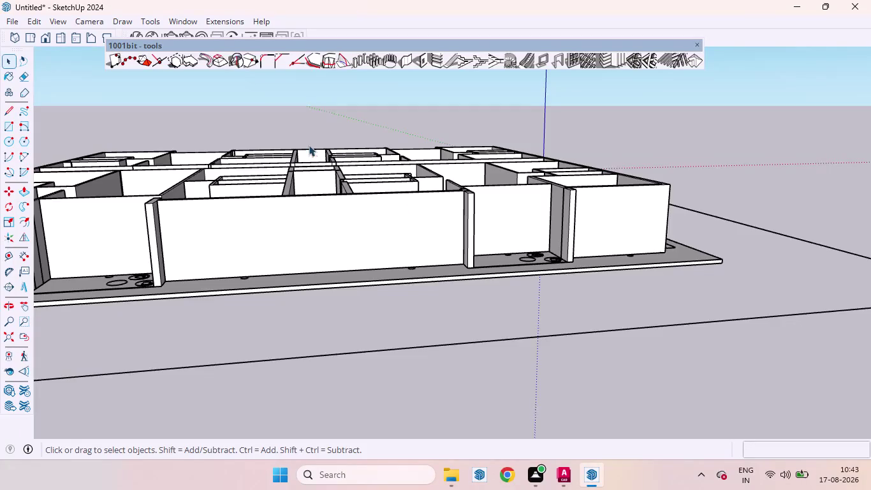
Switch the face style to X-ray and orbit to look down on the floor plan.
scroll(down, 3)
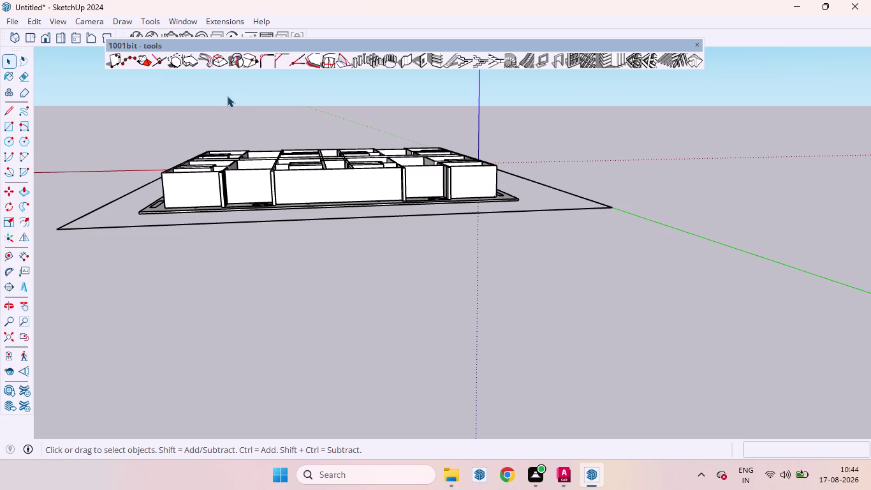
click(60, 20)
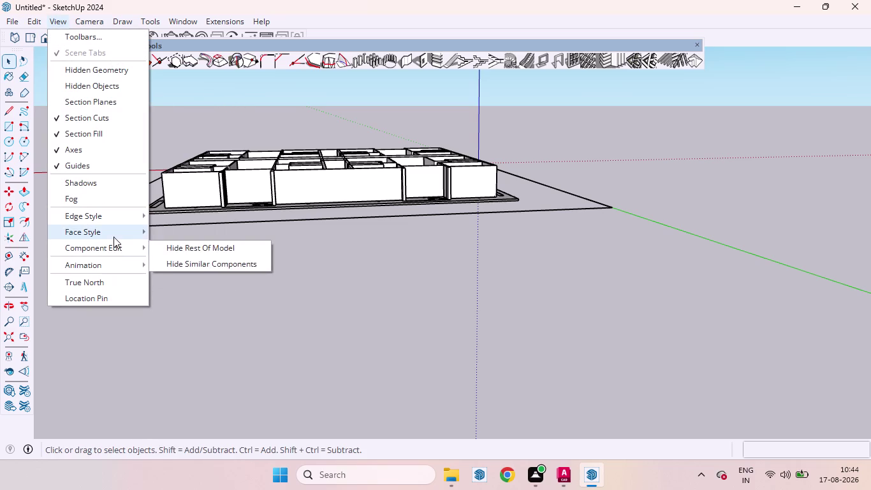
click(197, 235)
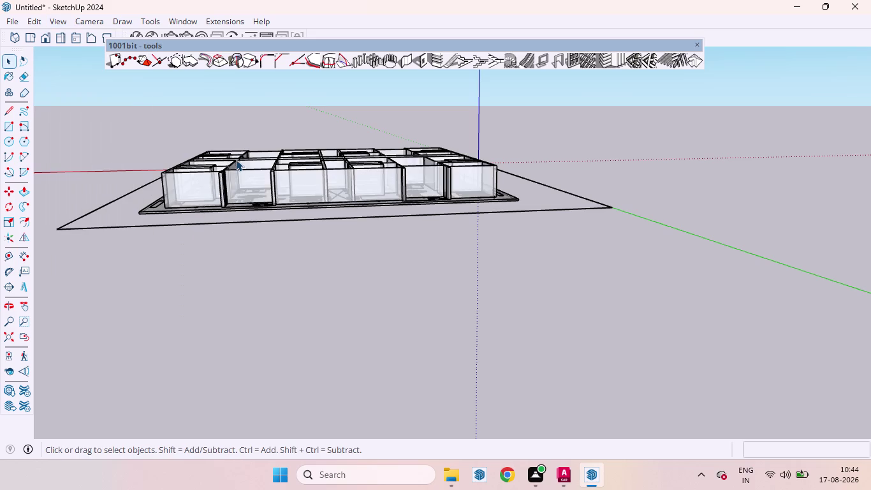
scroll(down, 3)
middle_drag(237, 163, 242, 335)
scroll(up, 3)
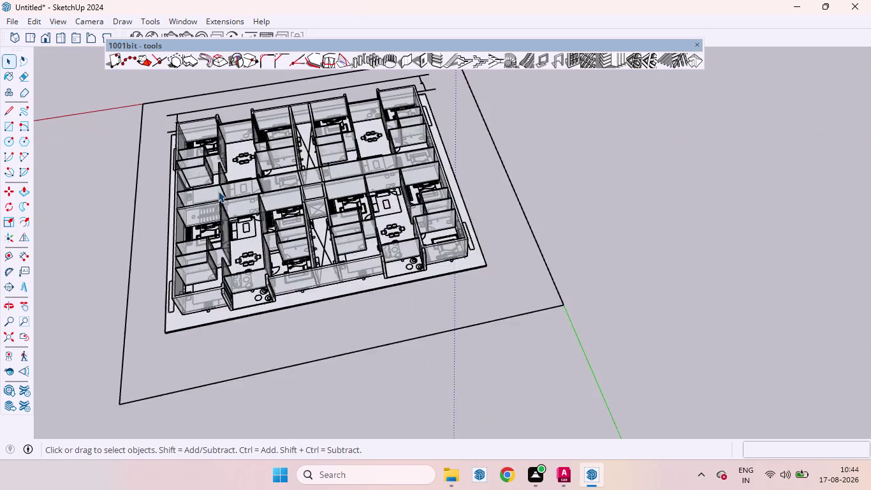
scroll(up, 3)
key(d)
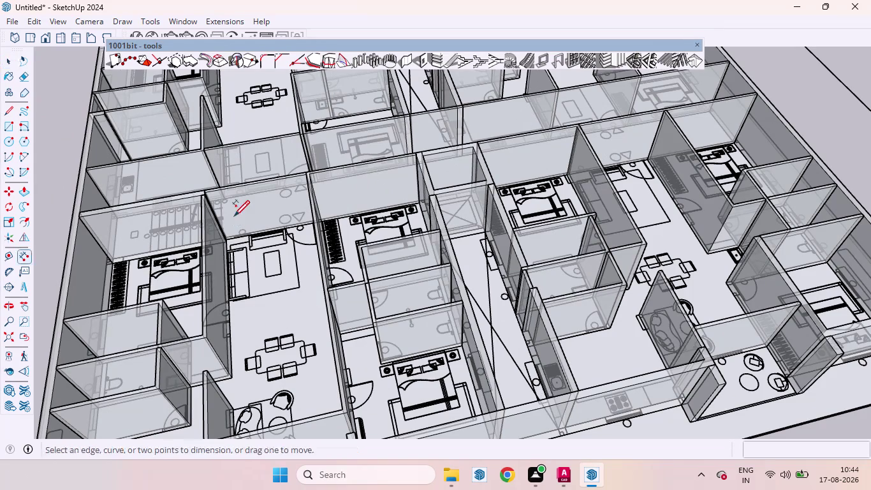
scroll(up, 3)
scroll(up, 3)
scroll(up, 3)
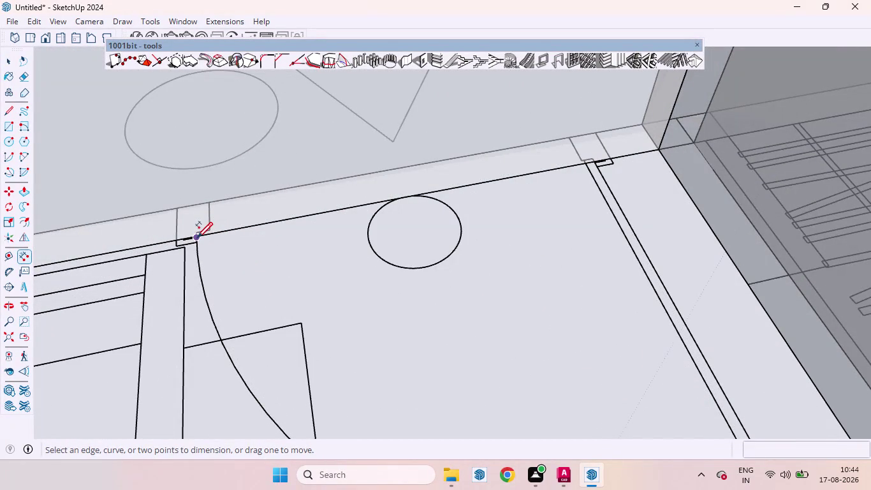
click(197, 236)
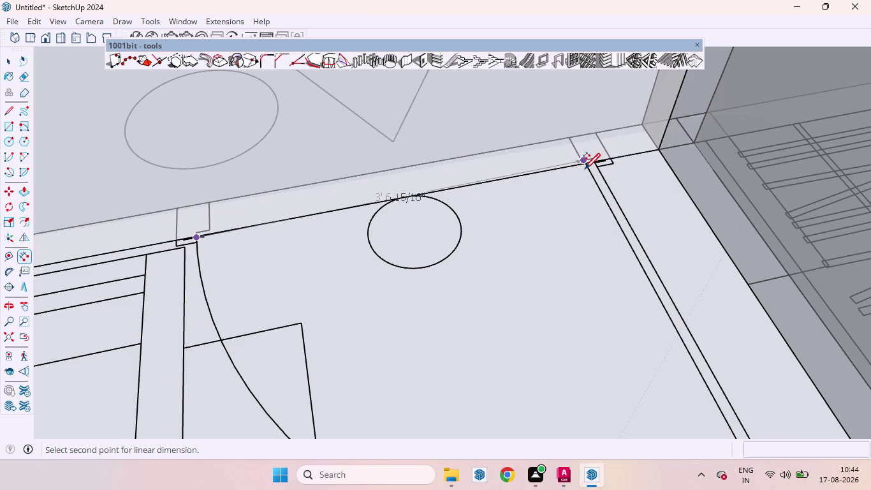
scroll(up, 3)
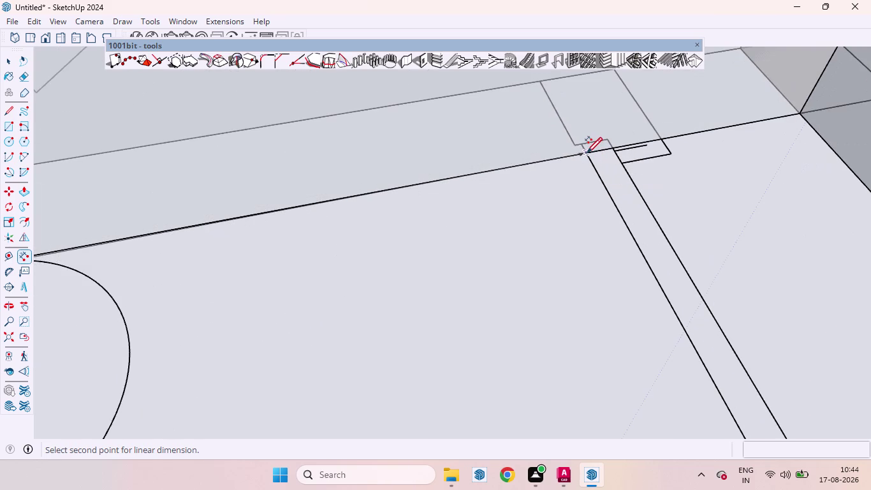
scroll(down, 3)
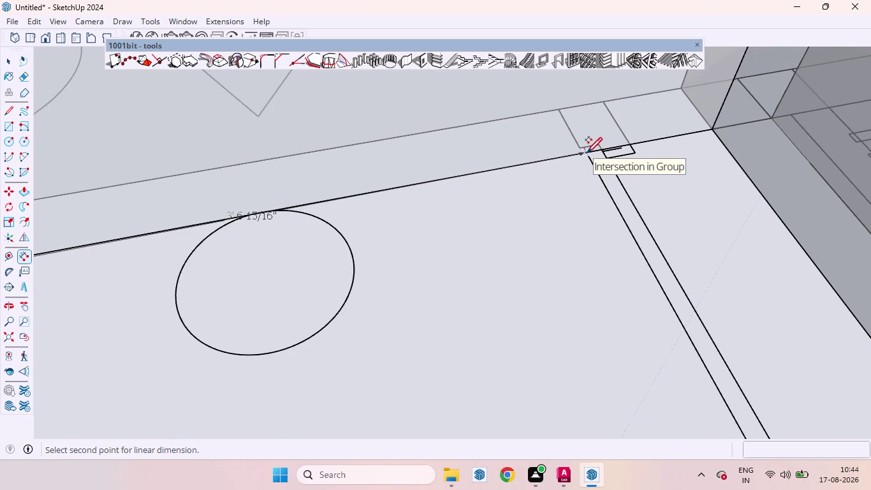
click(586, 152)
scroll(down, 3)
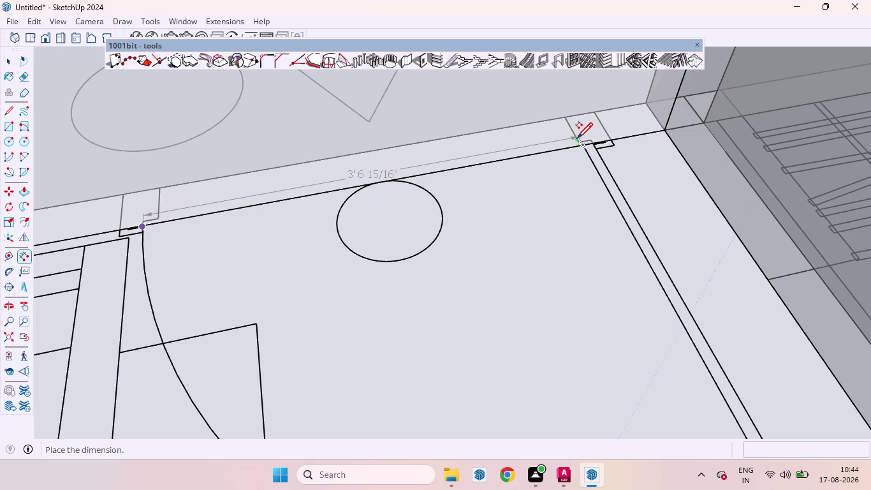
key(space)
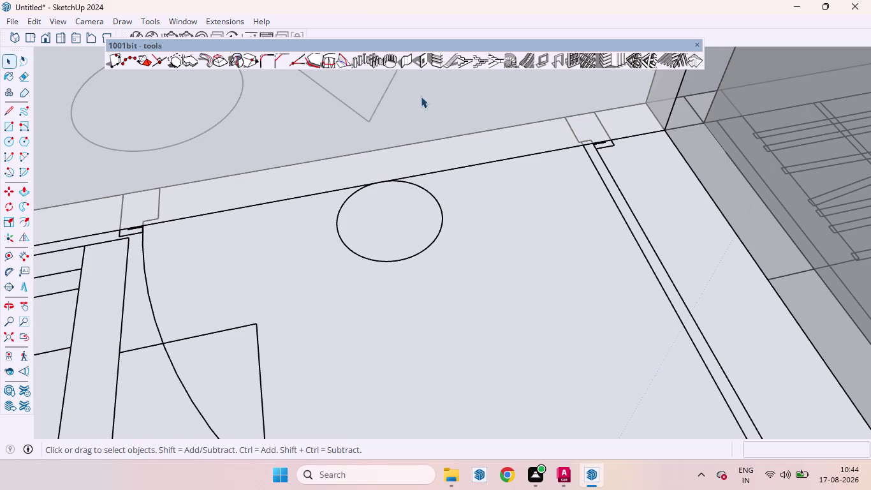
click(421, 64)
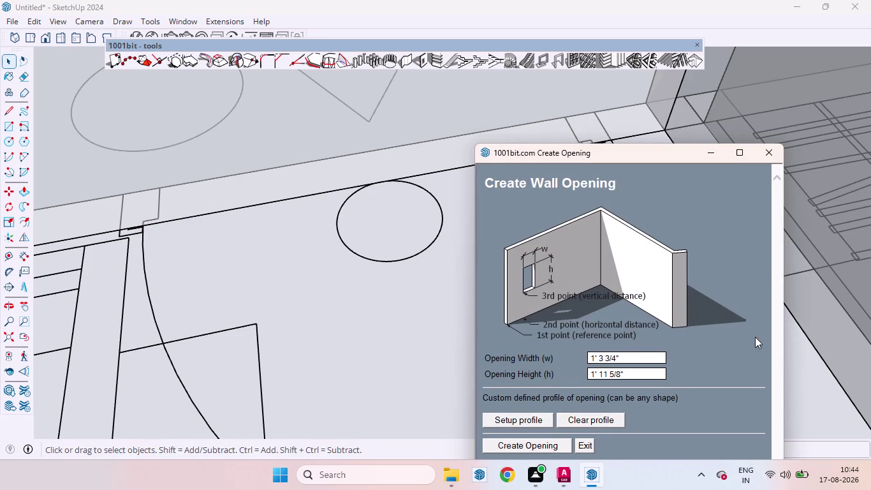
Set the 1001bit opening to 3'6" wide and 7' high and start placing it.
click(637, 361)
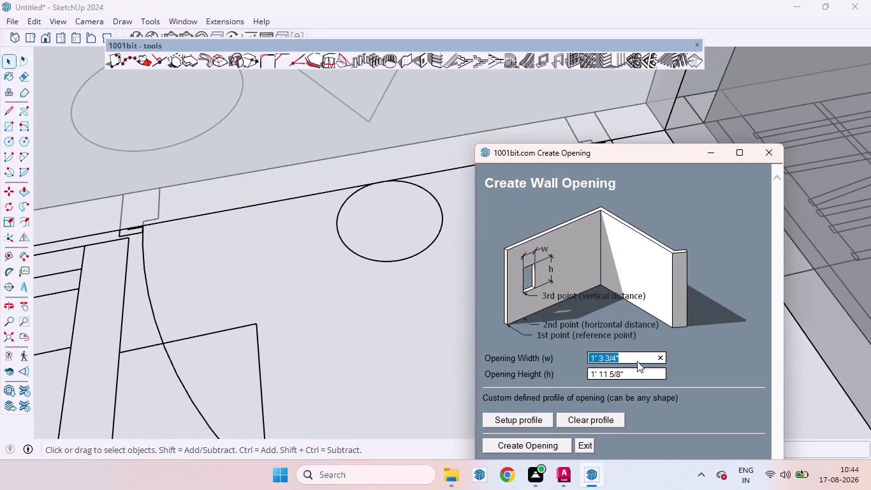
key(BackSpace)
text(3')
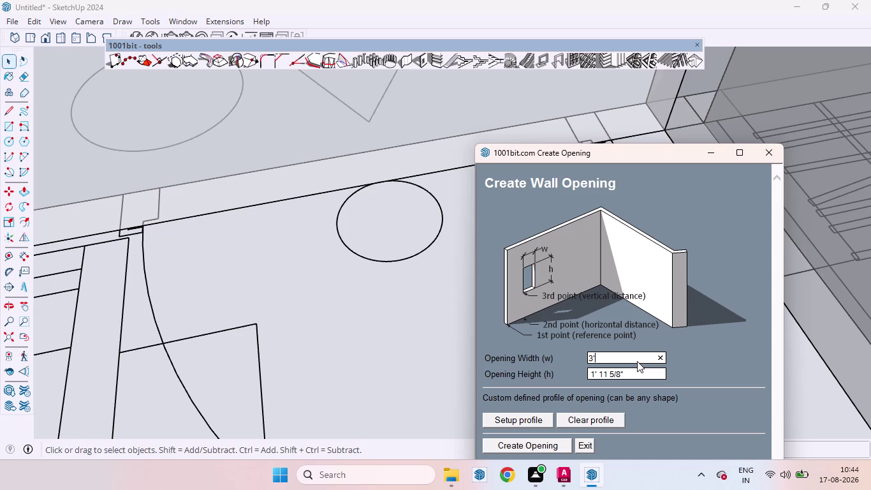
key(6)
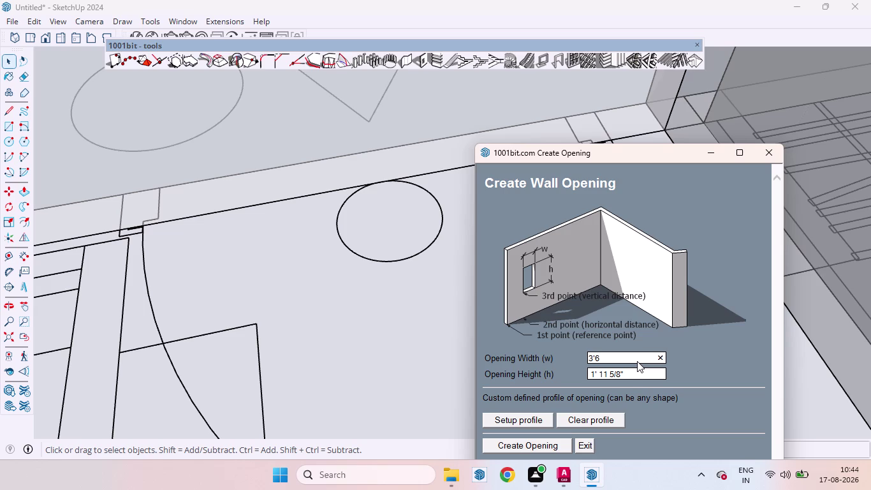
click(632, 375)
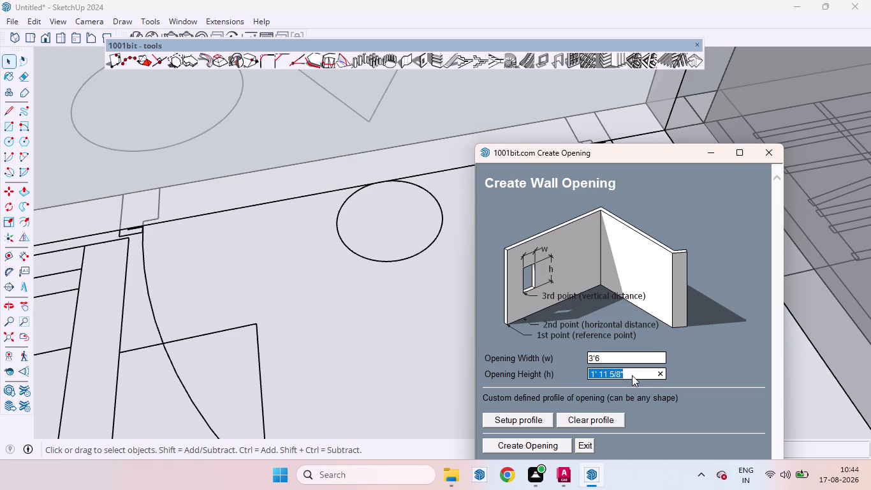
key(BackSpace)
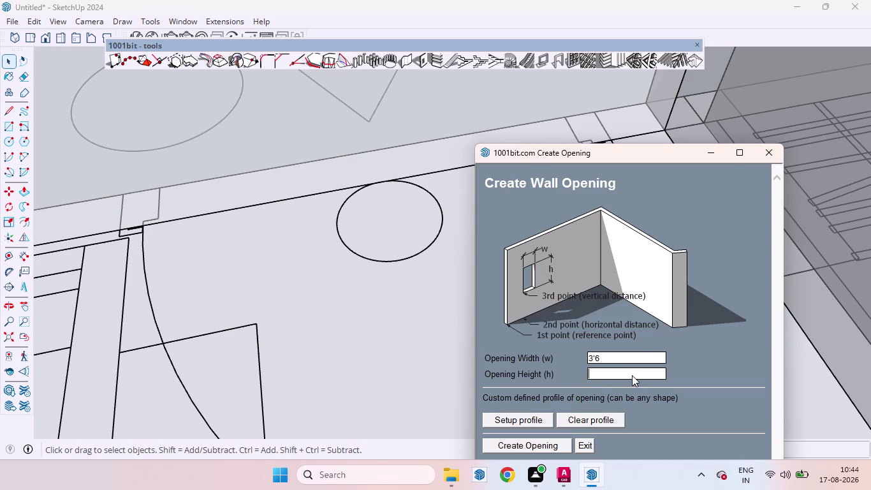
text(7')
click(524, 449)
scroll(down, 3)
scroll(up, 3)
scroll(down, 3)
scroll(down, 3)
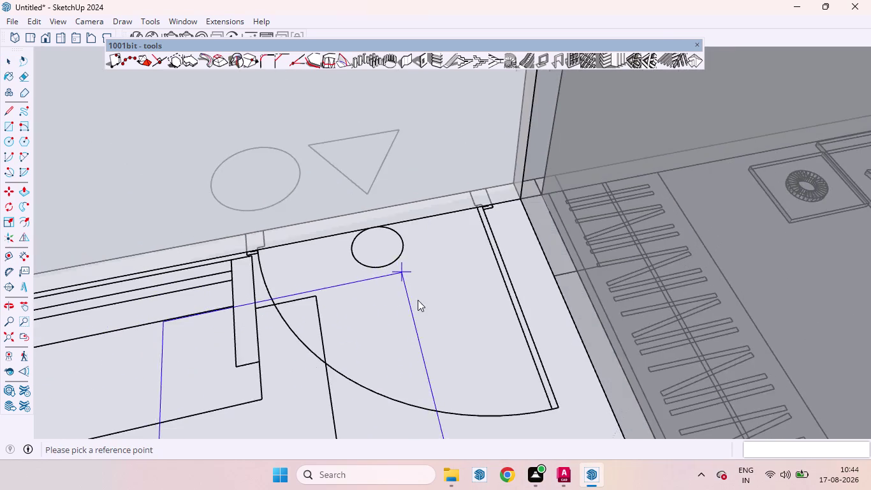
Zoom to the door gap and pick its corner as the opening reference point.
scroll(down, 3)
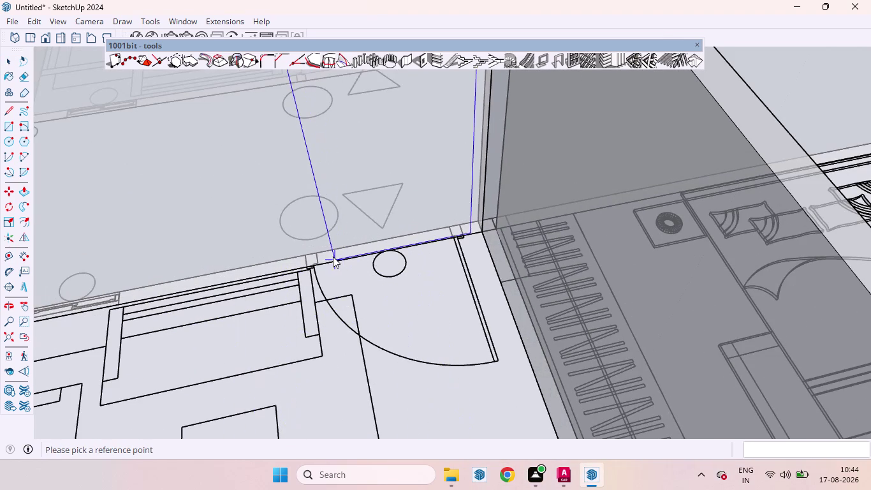
scroll(up, 3)
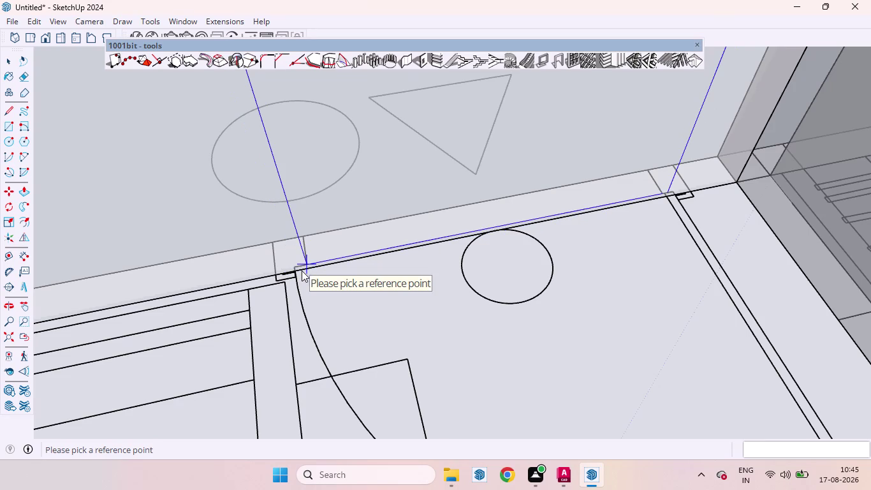
scroll(up, 3)
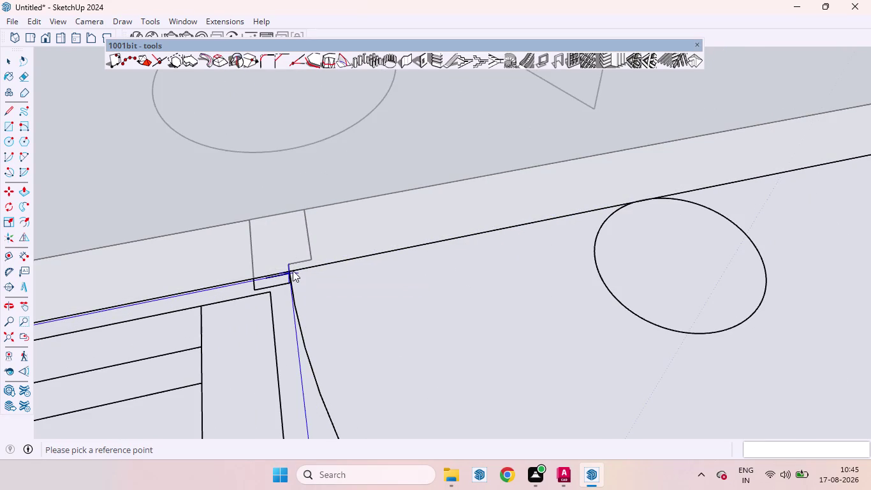
scroll(down, 3)
scroll(down, 3)
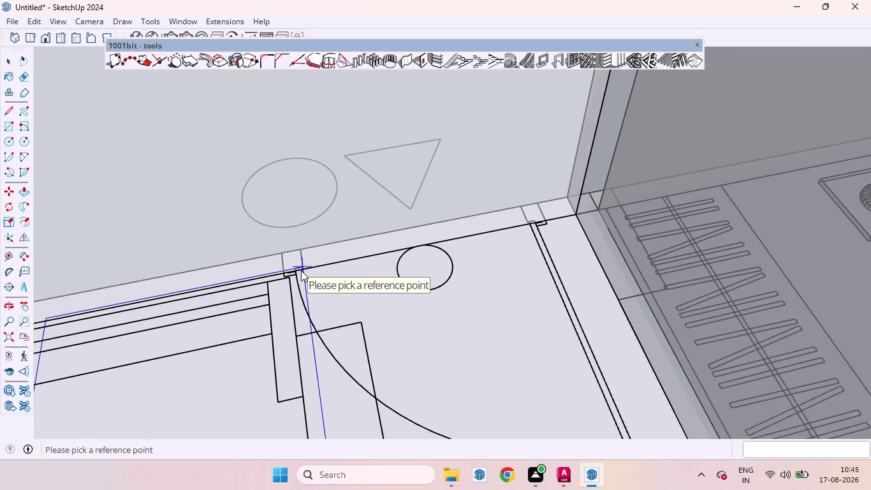
scroll(up, 3)
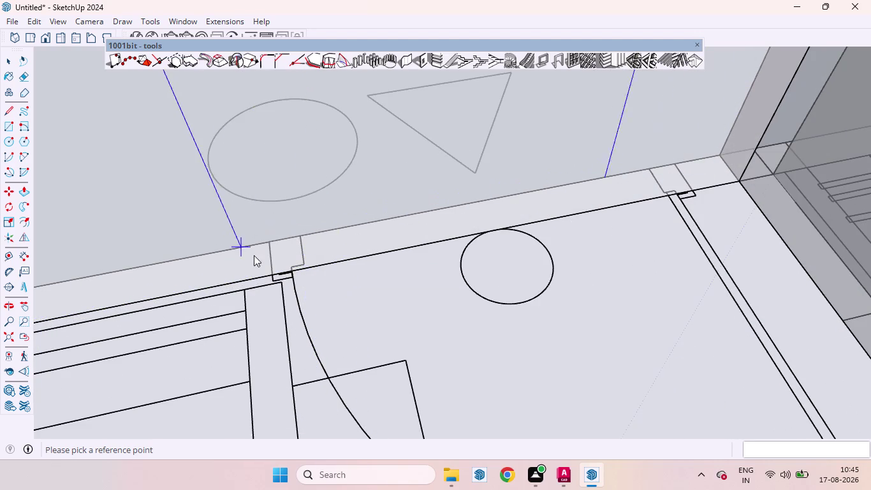
double_click(294, 269)
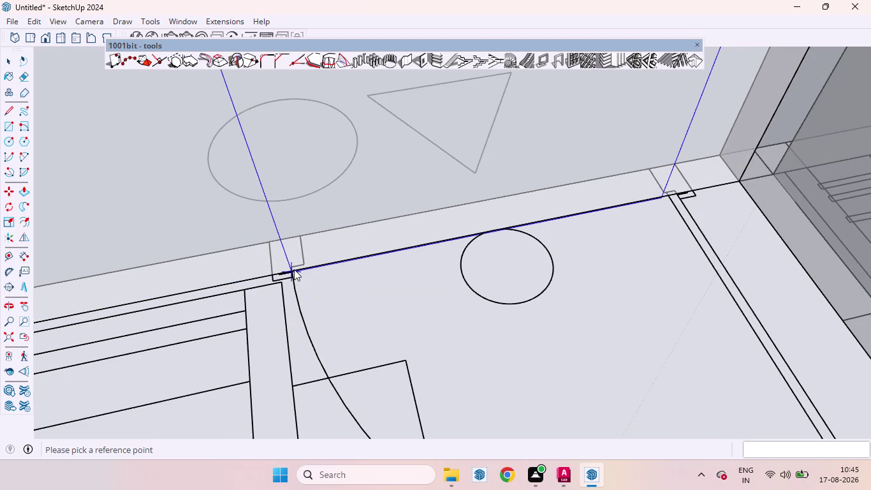
Orbit toward the door gap and re-pick its corner to place the 3'6" opening.
scroll(down, 3)
scroll(down, 3)
scroll(down, 3)
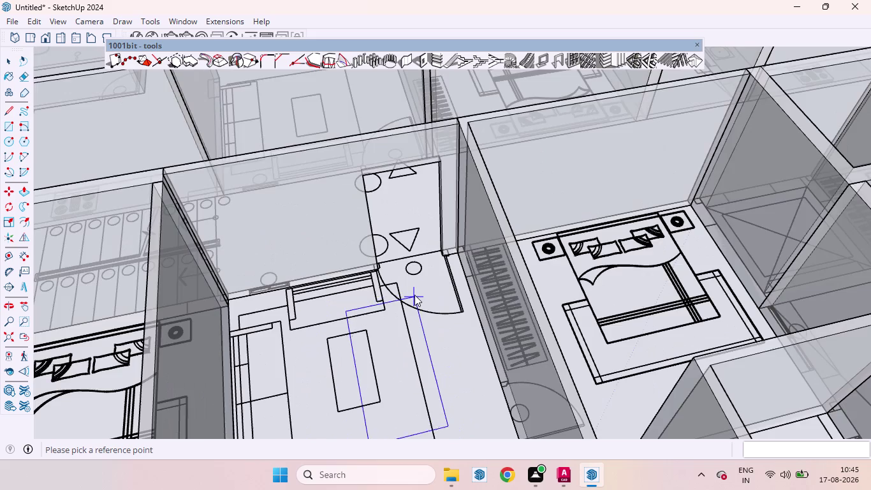
scroll(down, 3)
scroll(up, 3)
scroll(down, 3)
scroll(up, 3)
scroll(up, 3)
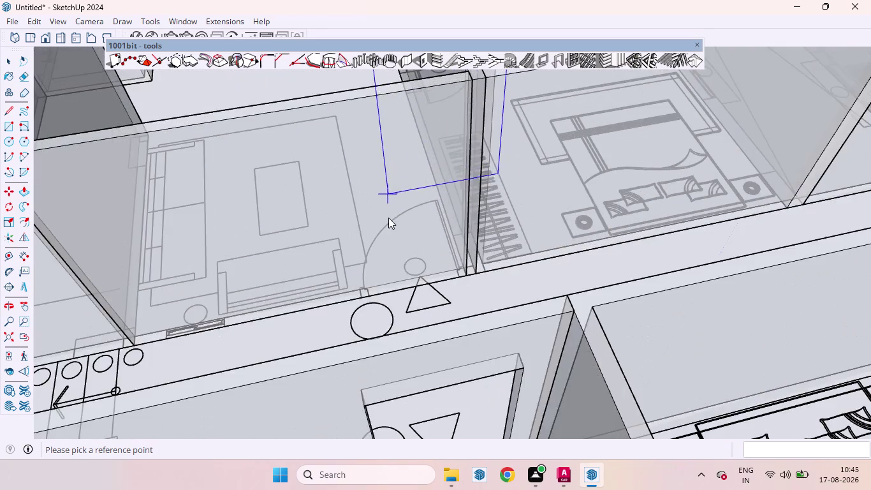
scroll(up, 3)
scroll(up, 3)
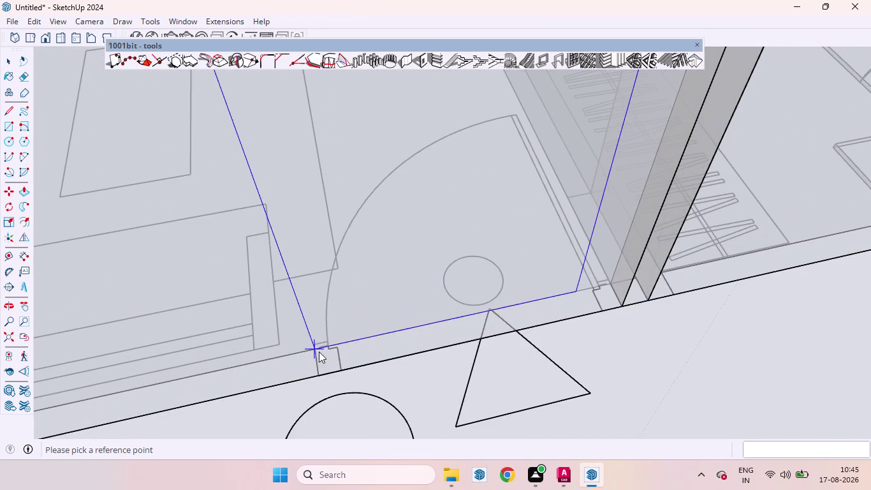
scroll(down, 3)
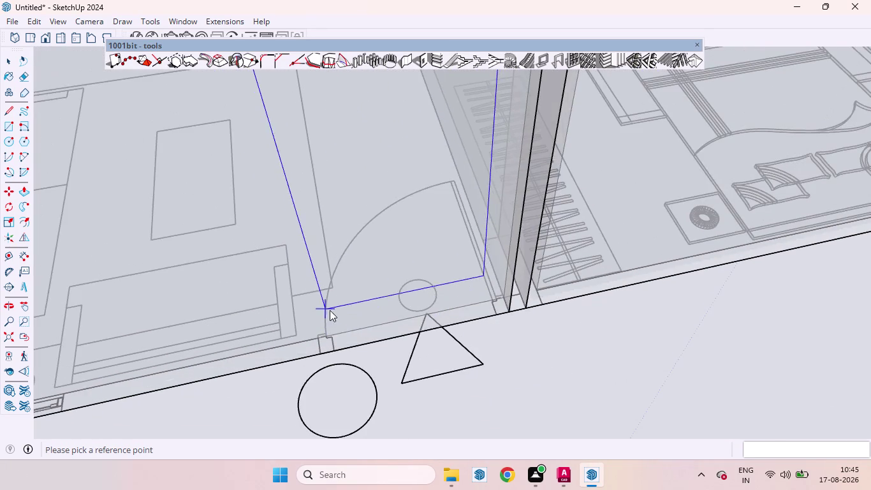
middle_drag(335, 329, 349, 410)
scroll(up, 3)
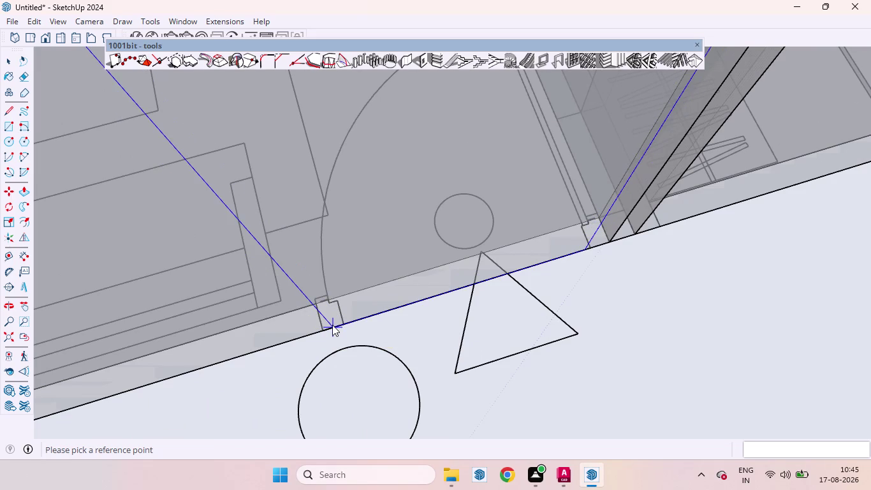
double_click(333, 325)
scroll(down, 3)
scroll(down, 3)
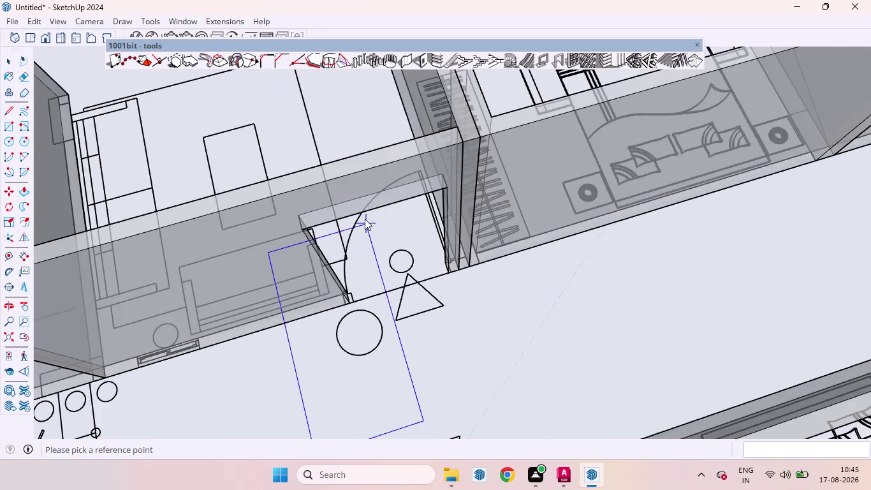
Zoom in on the doorway wall and mark its corner as the opening start.
scroll(down, 3)
scroll(down, 3)
scroll(down, 3)
scroll(down, 3)
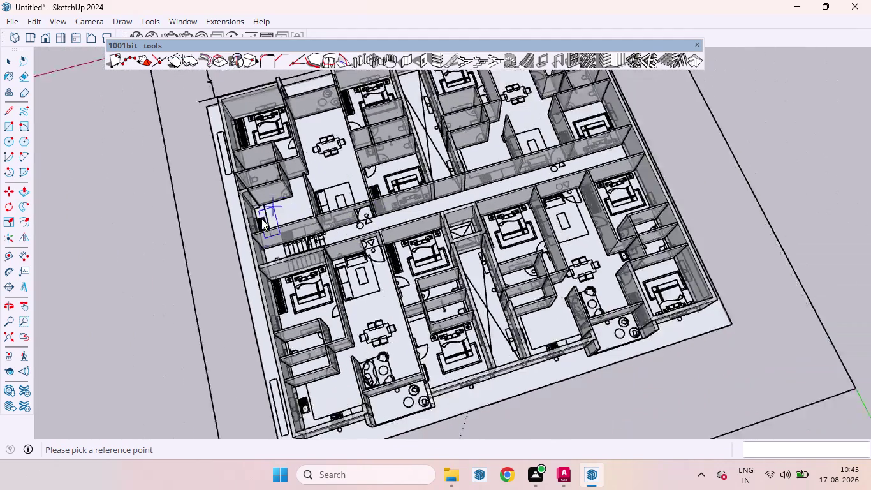
scroll(up, 3)
scroll(up, 3)
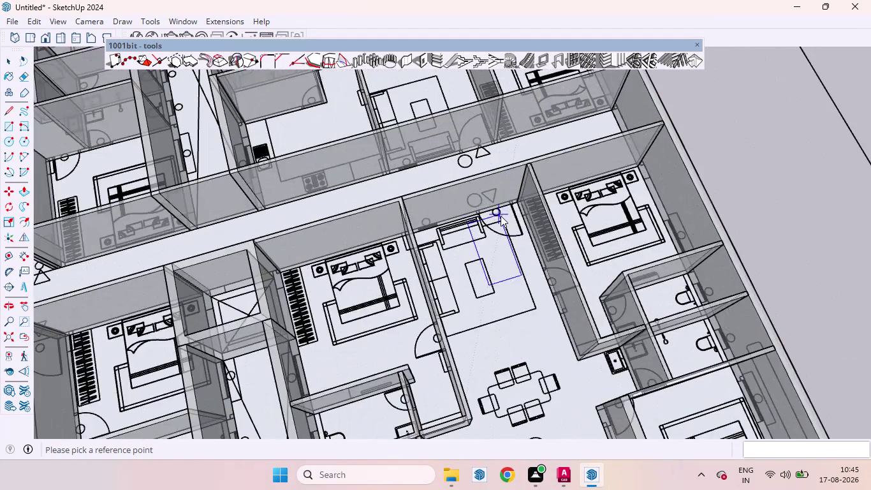
scroll(up, 3)
scroll(down, 3)
scroll(up, 3)
middle_drag(503, 220, 446, 116)
scroll(up, 3)
scroll(down, 3)
scroll(up, 3)
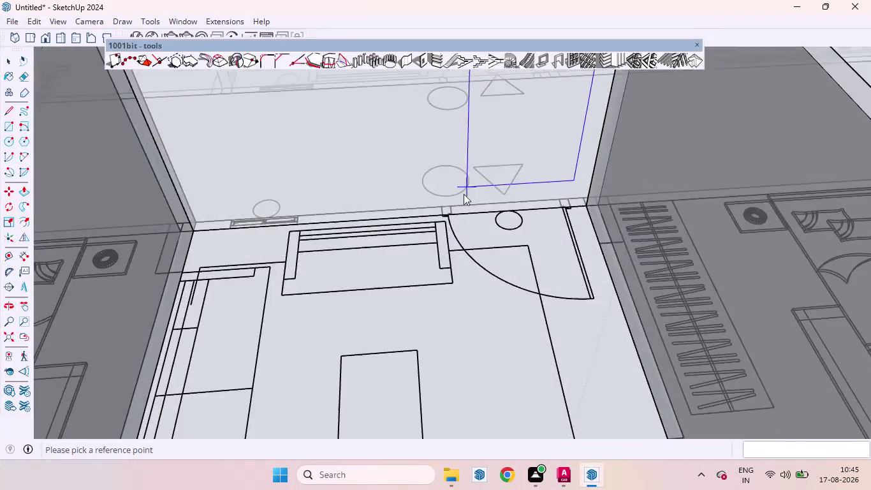
scroll(up, 3)
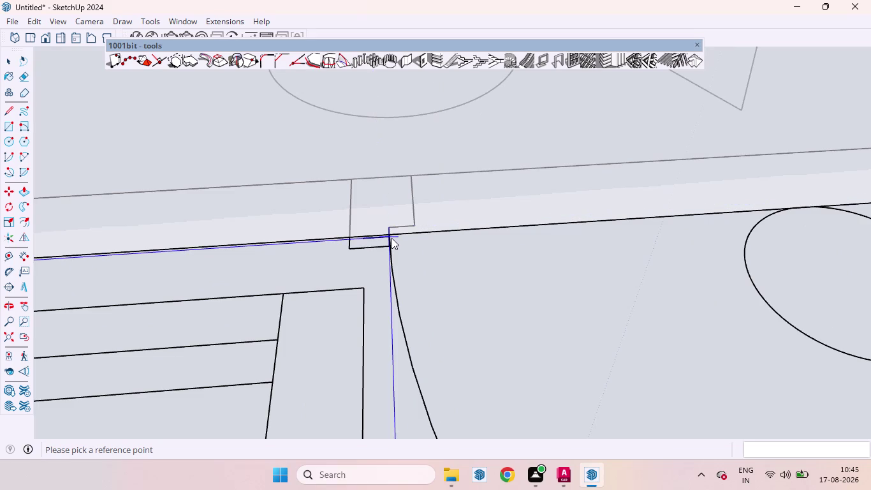
scroll(up, 3)
scroll(down, 3)
scroll(up, 3)
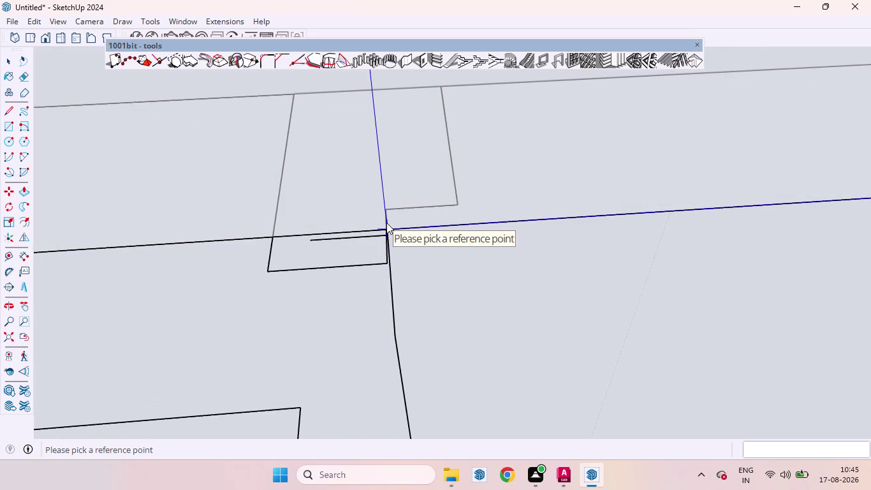
double_click(386, 222)
Orbit to a lower view of the doorway and mark the wall corner instead.
scroll(down, 3)
scroll(down, 3)
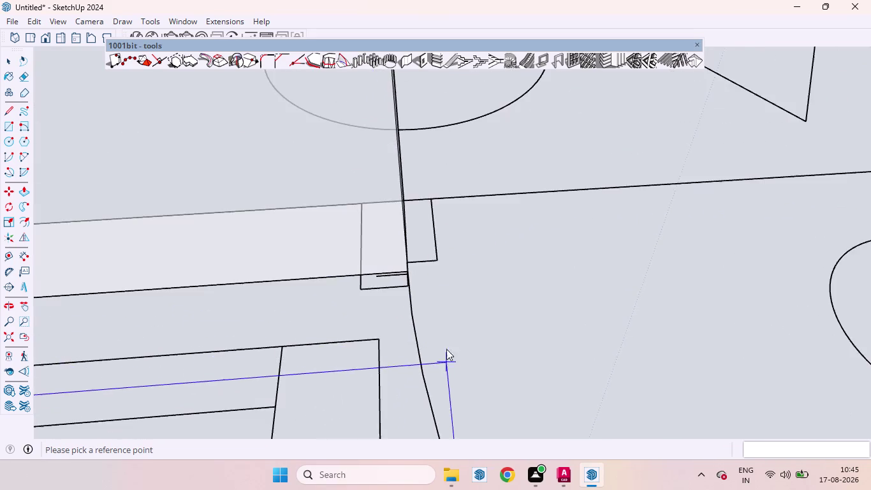
scroll(down, 3)
scroll(down, 3)
middle_drag(534, 322, 440, 243)
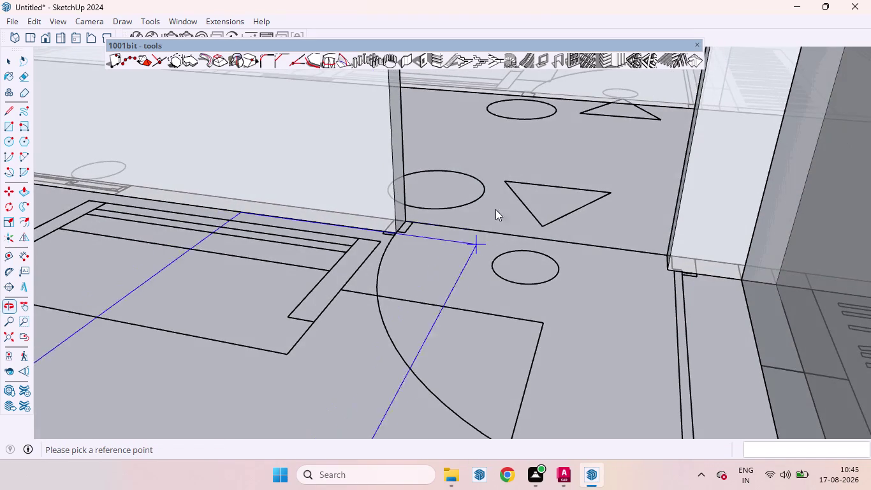
scroll(down, 3)
middle_drag(576, 232, 595, 228)
scroll(up, 3)
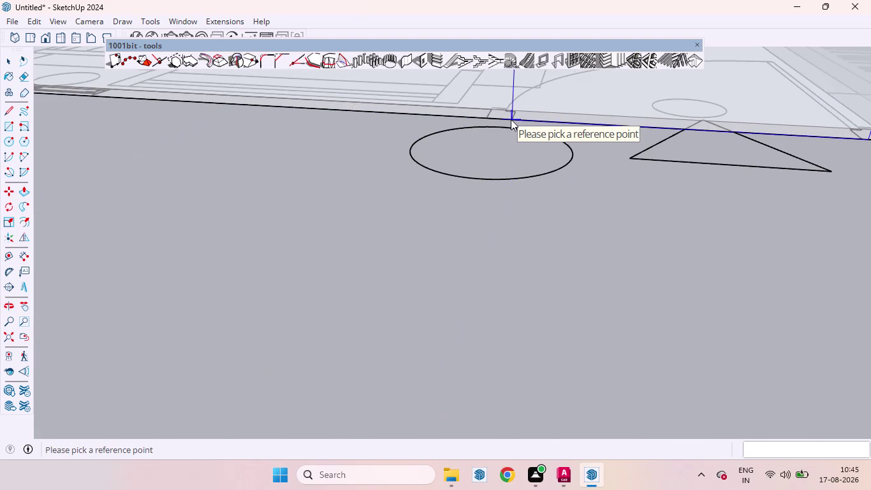
scroll(up, 3)
double_click(511, 119)
Cancel the opening placement and zoom back out to the whole model.
scroll(down, 3)
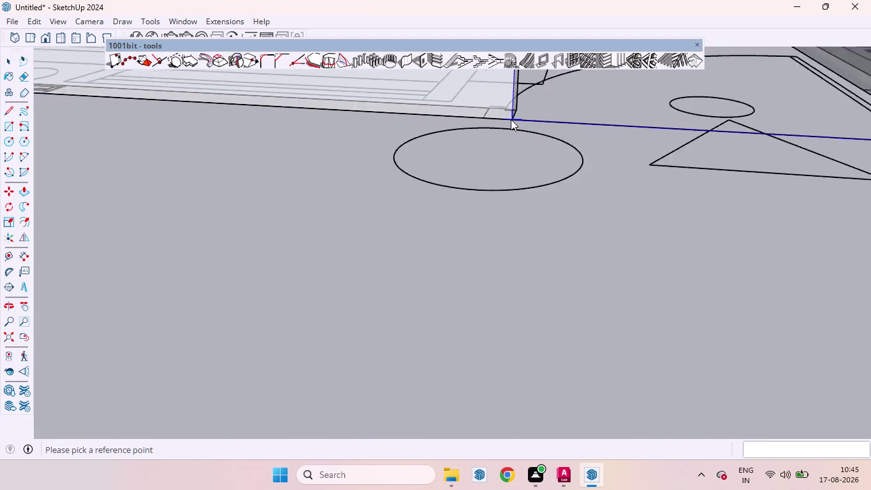
scroll(down, 3)
scroll(down, 3)
scroll(down, 3)
scroll(up, 3)
scroll(down, 3)
scroll(up, 3)
scroll(down, 3)
scroll(down, 3)
scroll(up, 3)
scroll(down, 3)
scroll(down, 3)
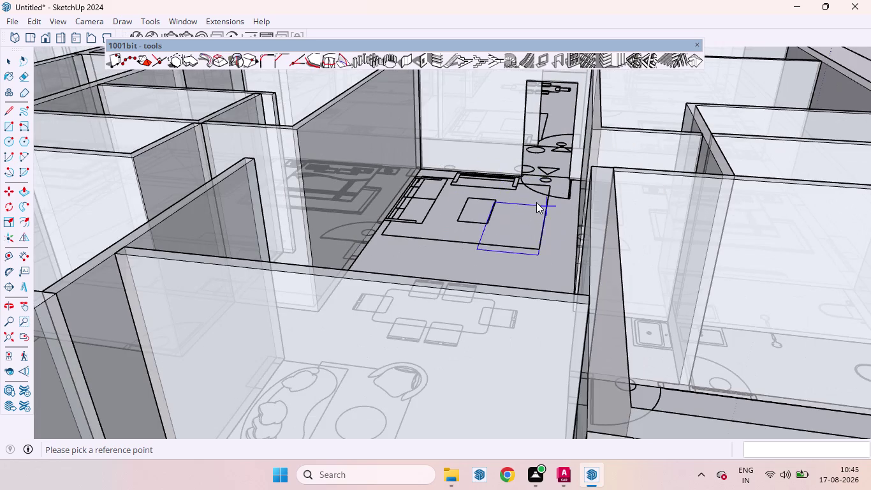
key(space)
scroll(down, 3)
scroll(down, 3)
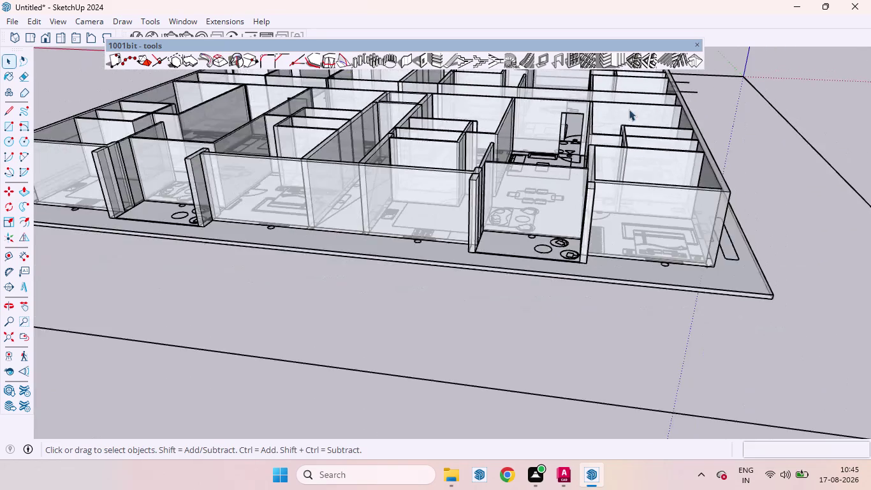
Orbit and zoom to the living-room doorway next to the sofa.
scroll(down, 3)
scroll(up, 3)
scroll(down, 3)
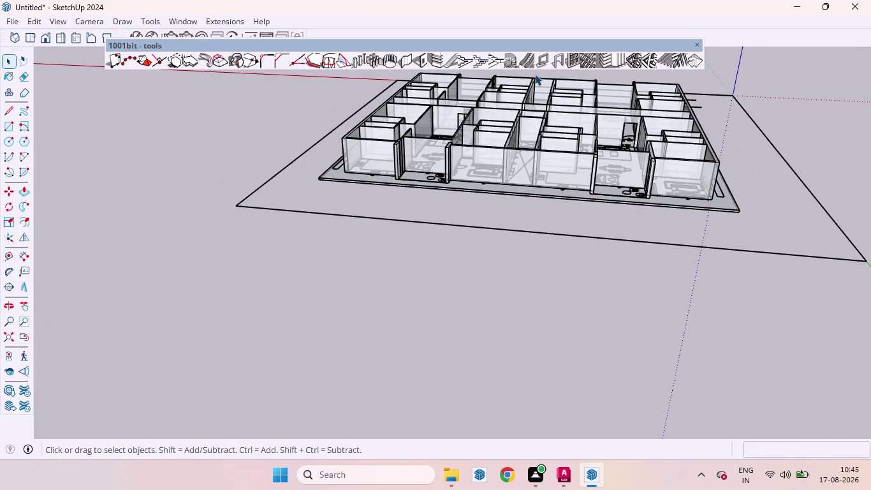
scroll(up, 3)
scroll(down, 3)
middle_drag(549, 130, 716, 218)
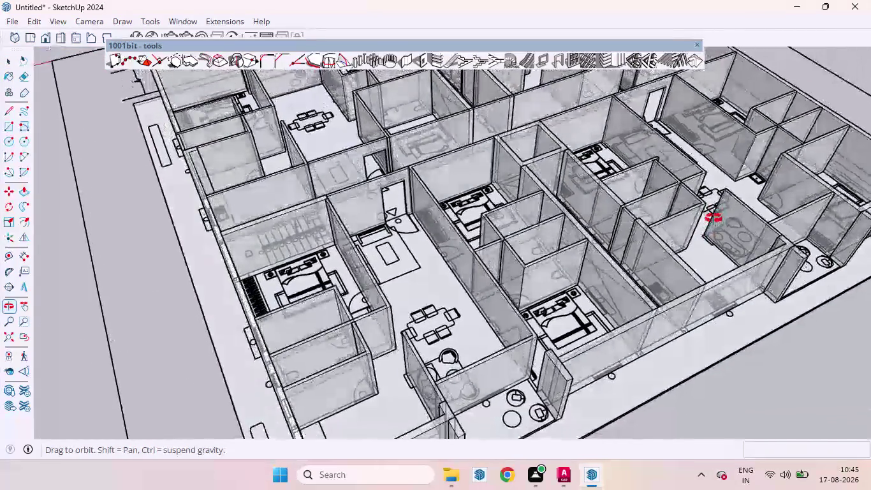
middle_drag(715, 219, 476, 284)
scroll(up, 3)
scroll(up, 3)
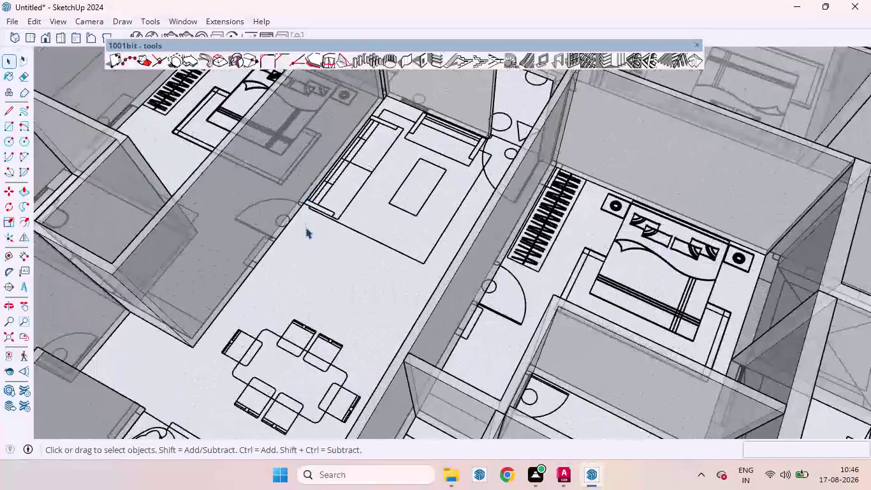
scroll(up, 3)
Measure the doorway width without keeping a dimension, then reopen the 1001bit opening settings.
key(d)
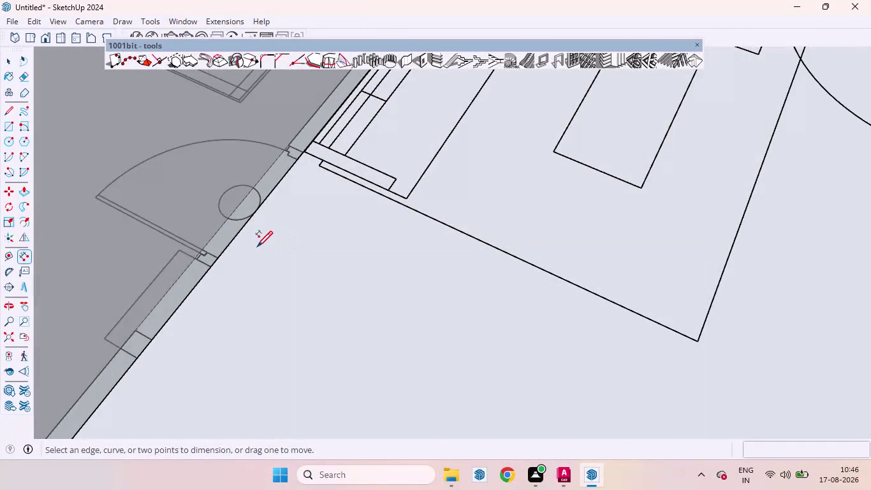
click(215, 260)
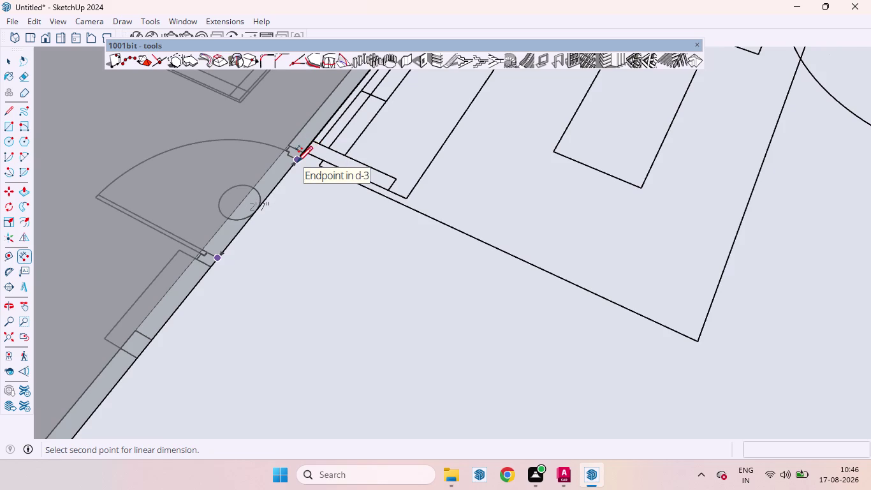
key(space)
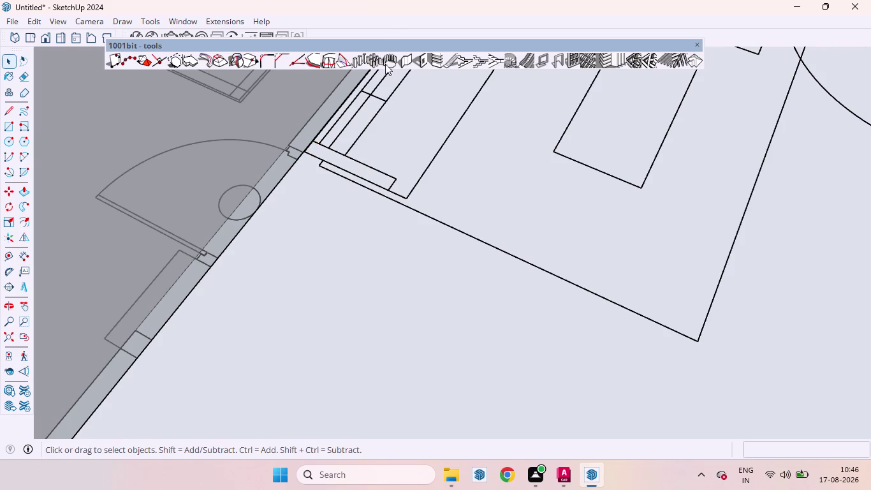
click(420, 58)
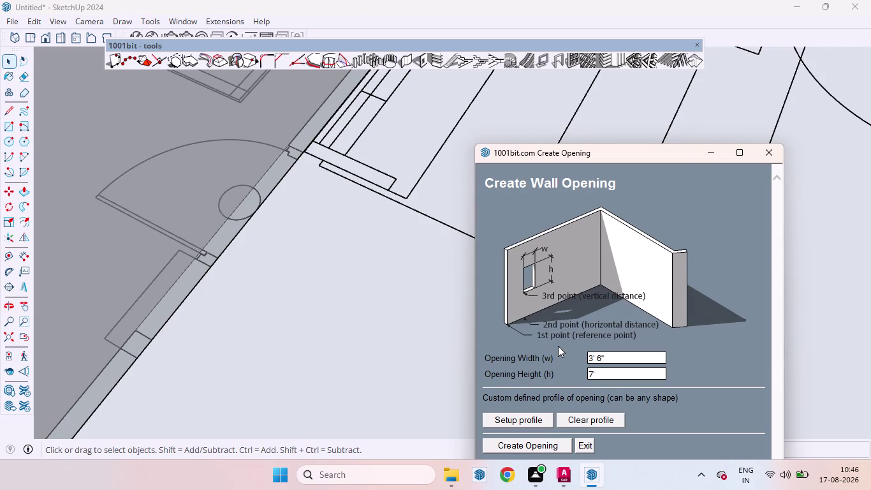
Change the opening width to 2'8", keep the 7' height, and start placing it.
click(605, 357)
key(BackSpace)
text(2')
key(8)
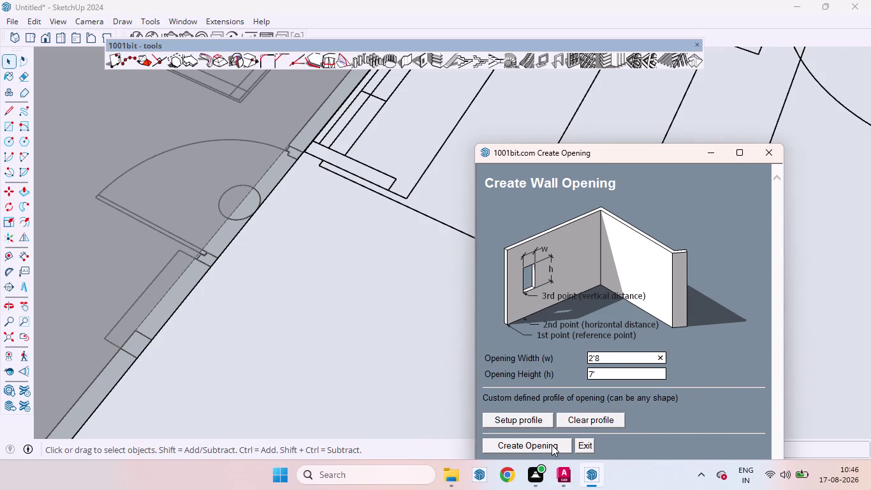
click(548, 445)
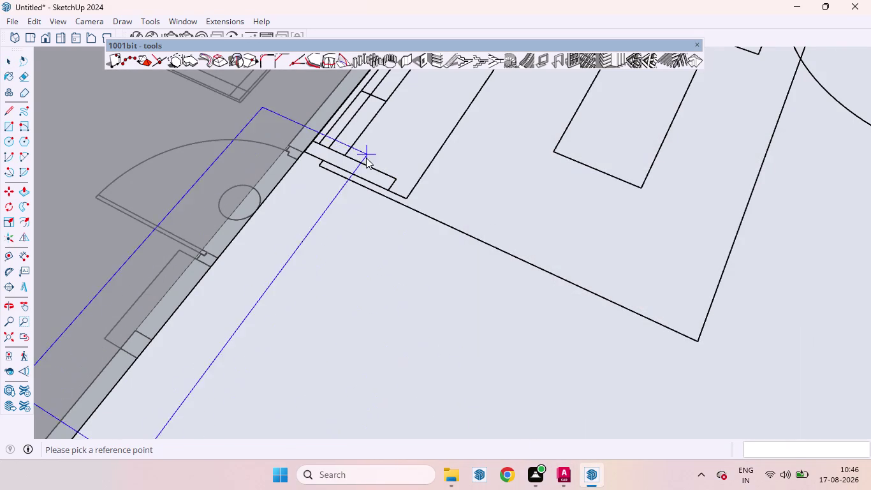
Orbit out over the apartment layout and cut the 2'8" opening at the first doorway.
middle_drag(366, 160, 134, 196)
scroll(down, 3)
scroll(down, 3)
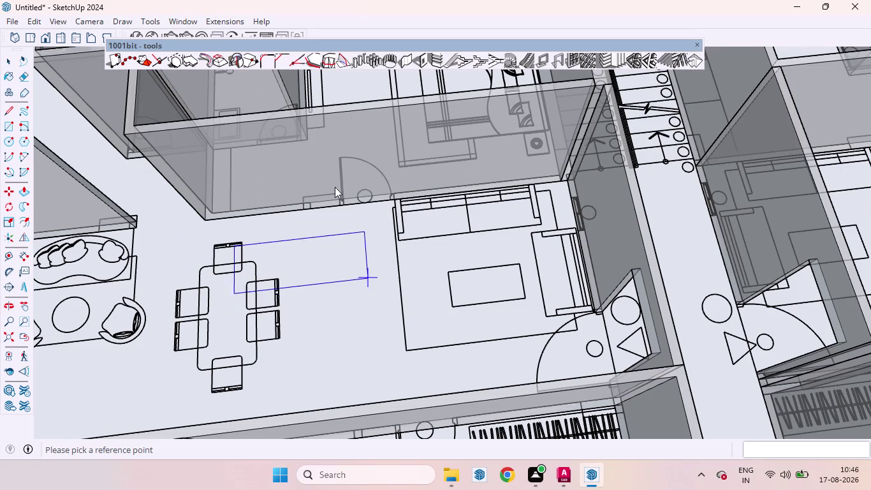
scroll(up, 3)
scroll(up, 3)
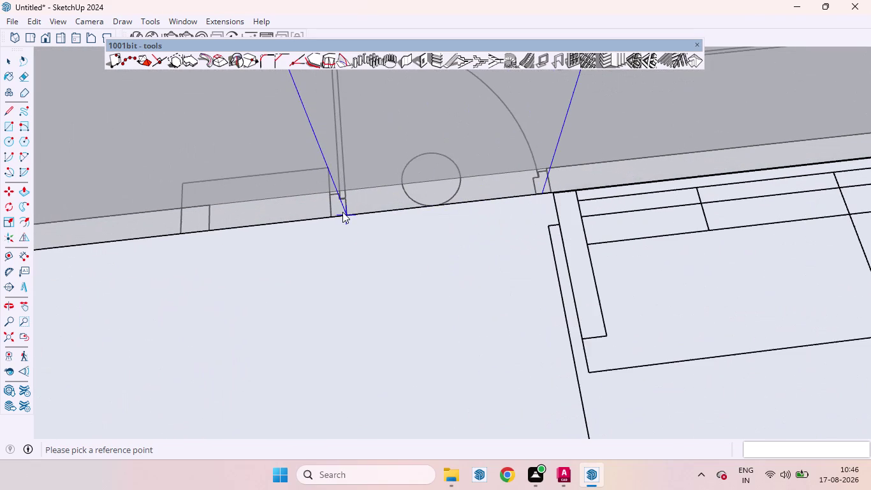
double_click(344, 215)
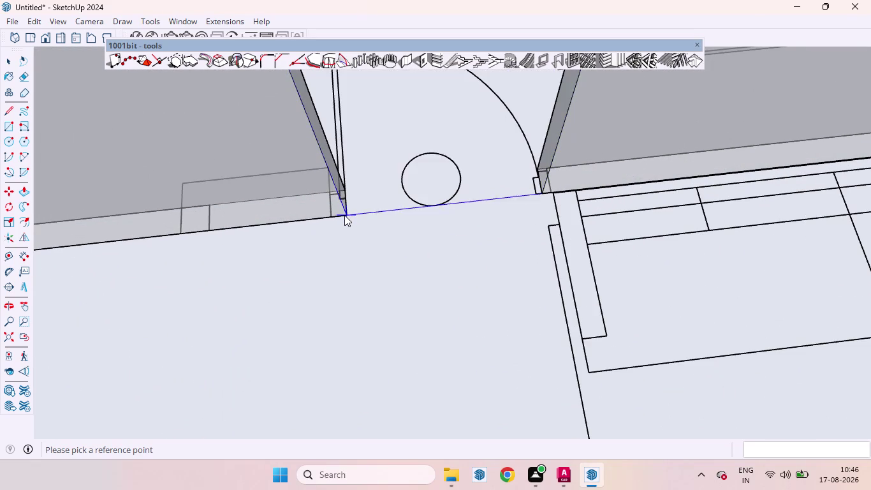
Zoom to the second doorway and cut the 2'8" opening there.
scroll(down, 3)
scroll(down, 3)
scroll(down, 3)
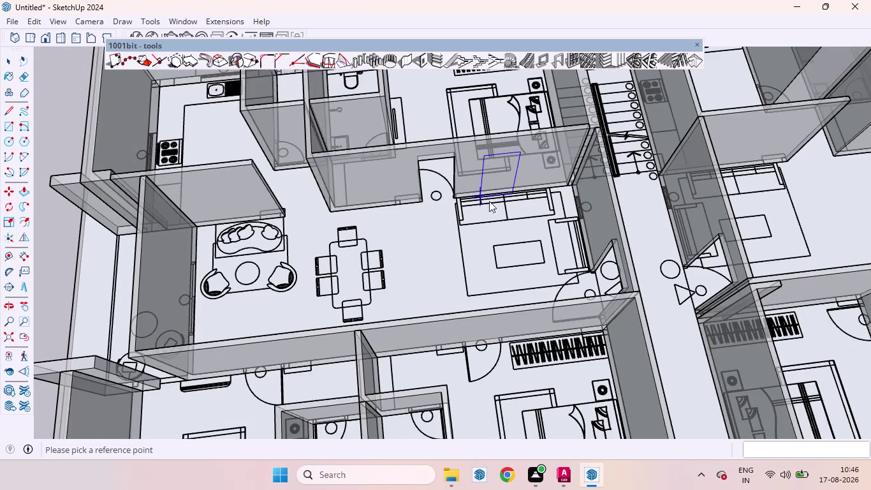
scroll(down, 3)
scroll(up, 3)
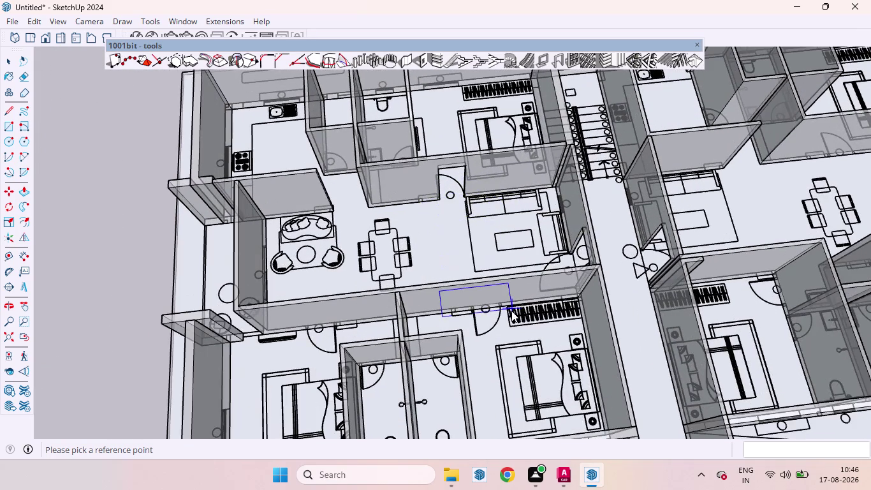
scroll(up, 3)
scroll(up, 3)
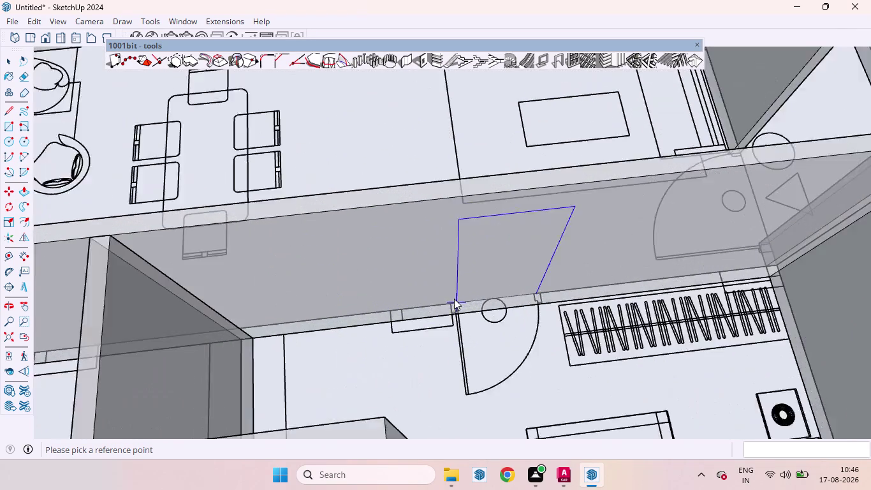
scroll(up, 3)
scroll(down, 3)
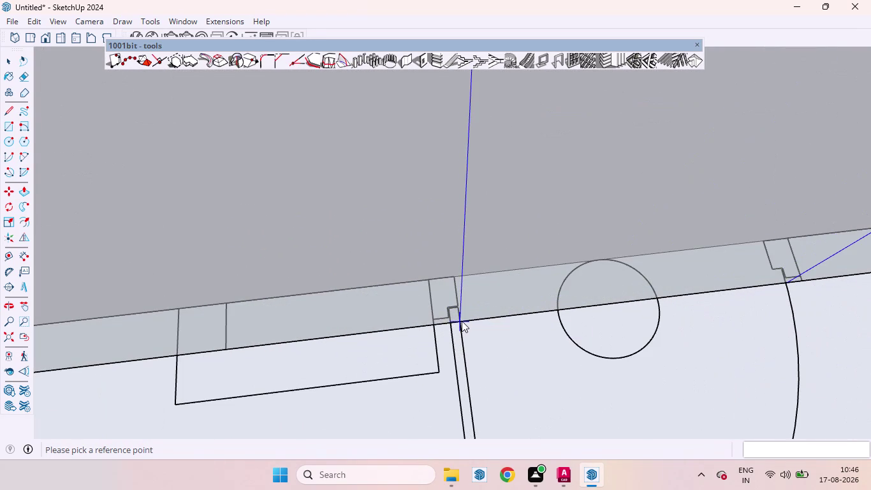
double_click(460, 321)
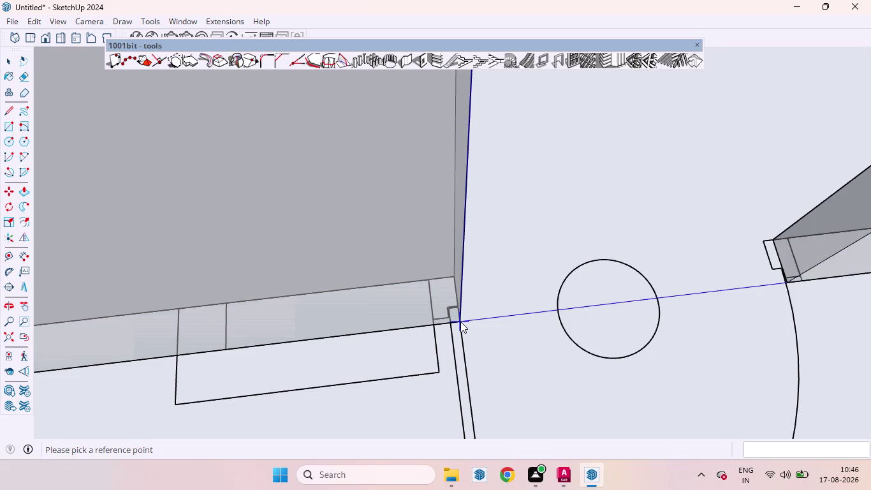
Zoom around another doorway's wall with the opening preview still active.
scroll(down, 3)
scroll(down, 3)
scroll(down, 3)
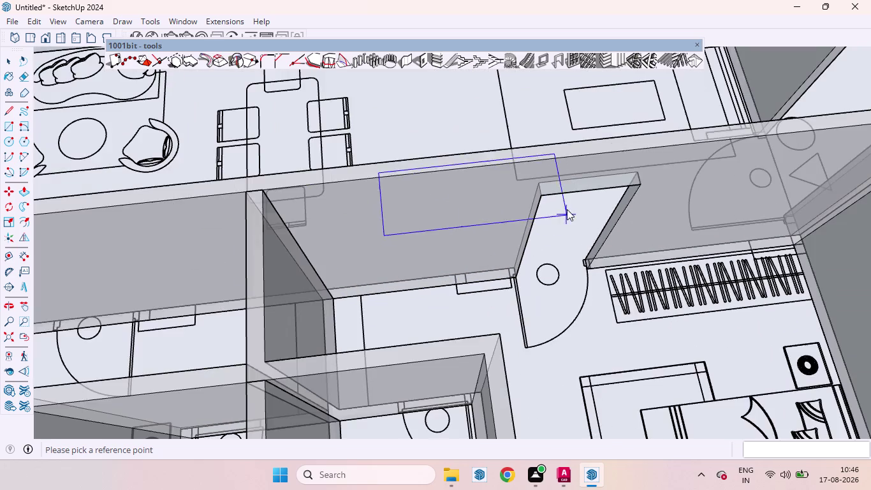
scroll(down, 3)
scroll(up, 3)
scroll(down, 3)
scroll(down, 3)
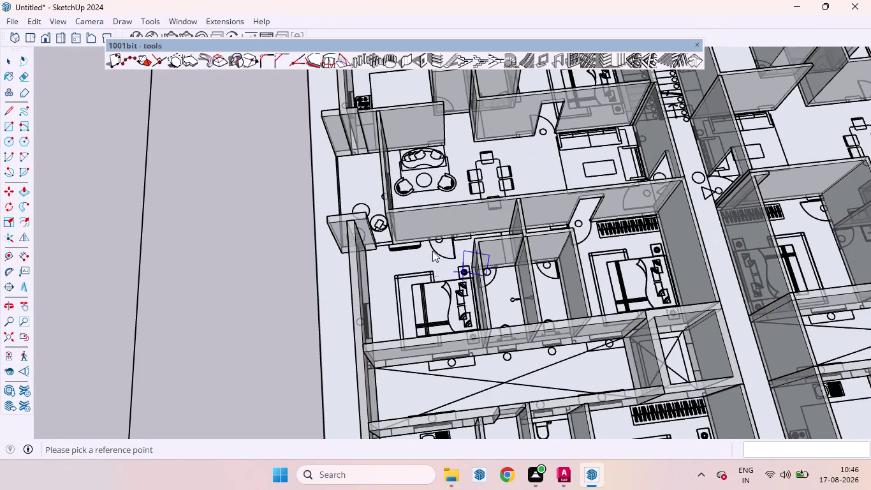
scroll(up, 3)
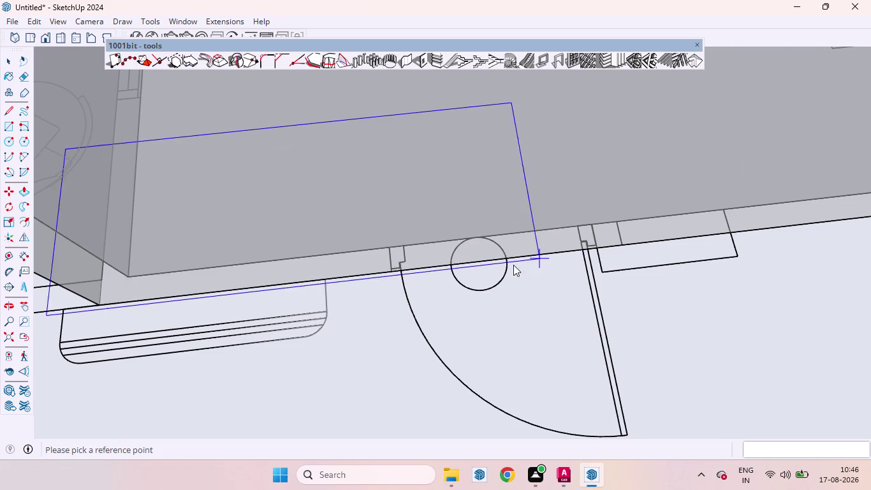
double_click(400, 269)
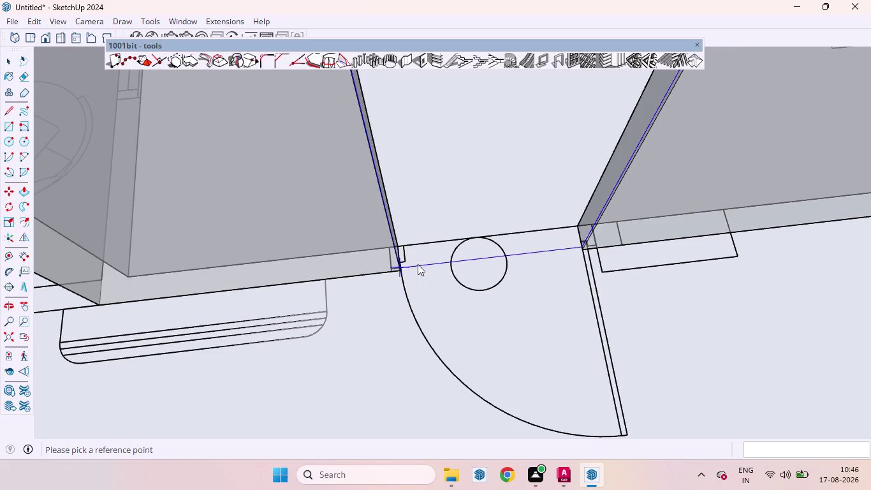
scroll(down, 3)
scroll(down, 3)
scroll(down, 3)
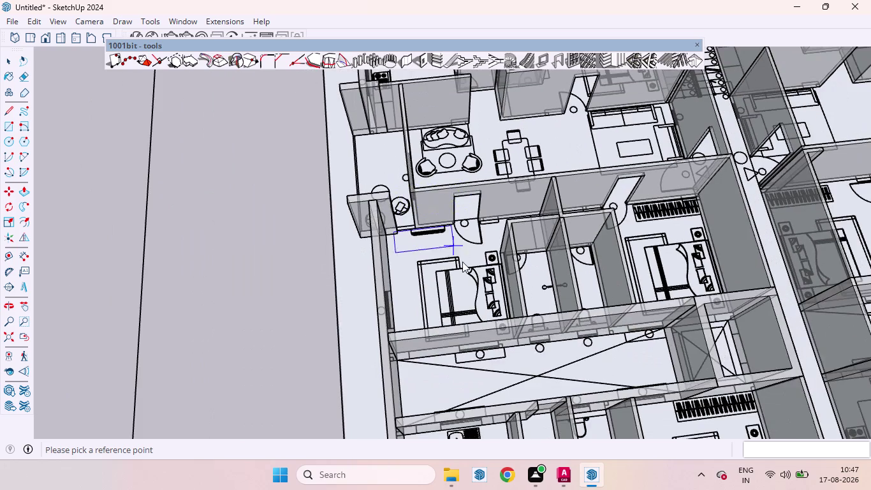
scroll(up, 3)
scroll(down, 3)
scroll(down, 3)
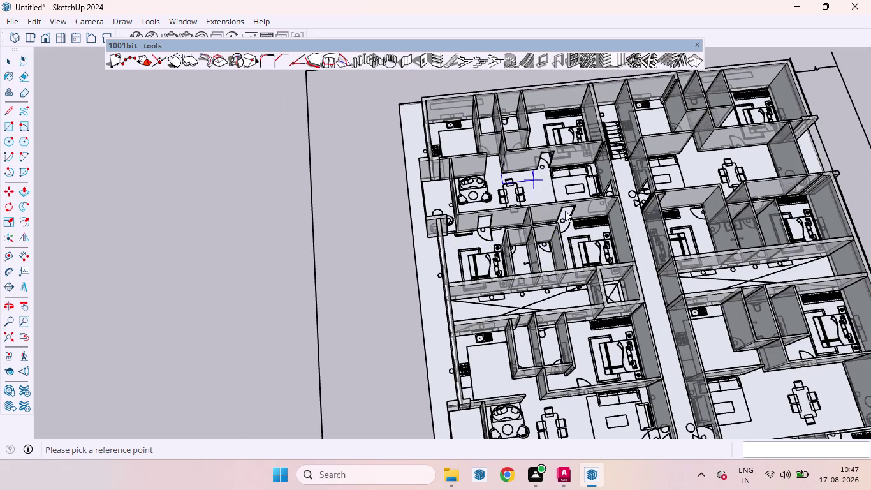
scroll(up, 3)
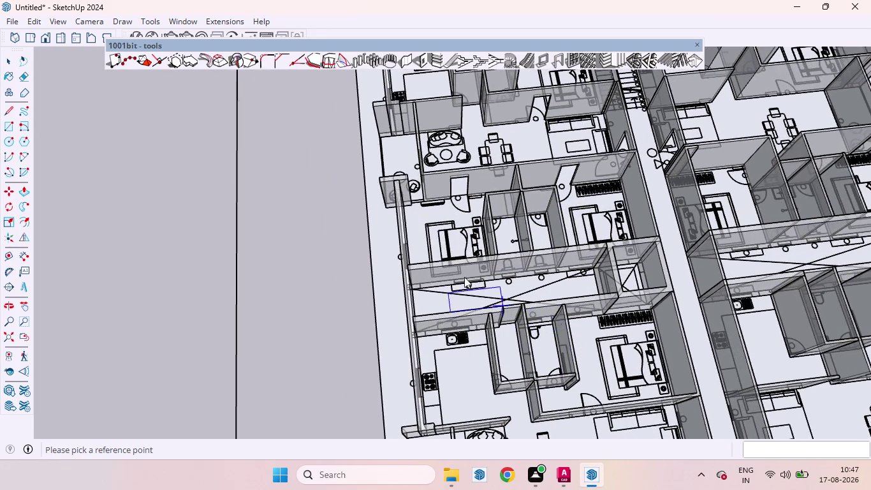
scroll(down, 3)
scroll(up, 3)
scroll(up, 3)
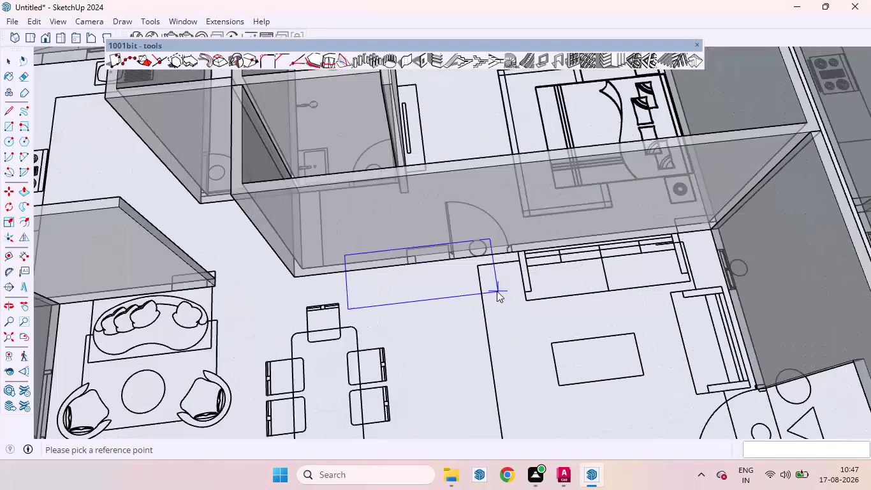
scroll(up, 3)
scroll(up, 3)
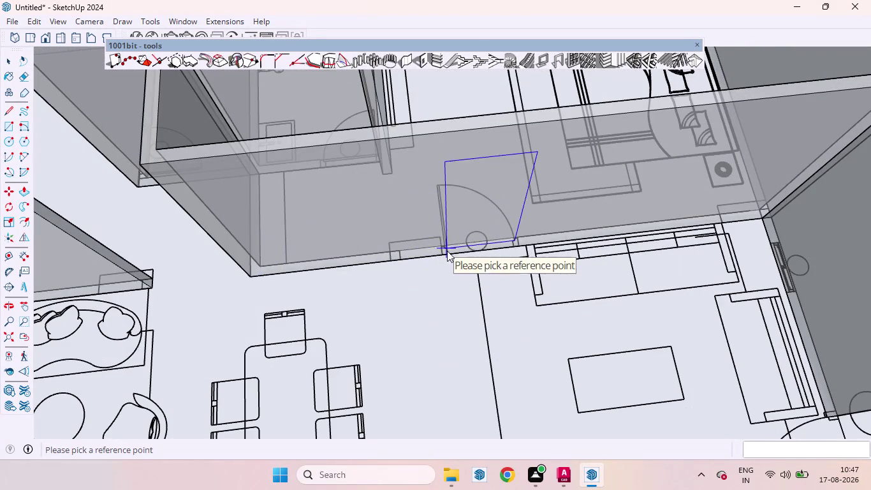
scroll(up, 3)
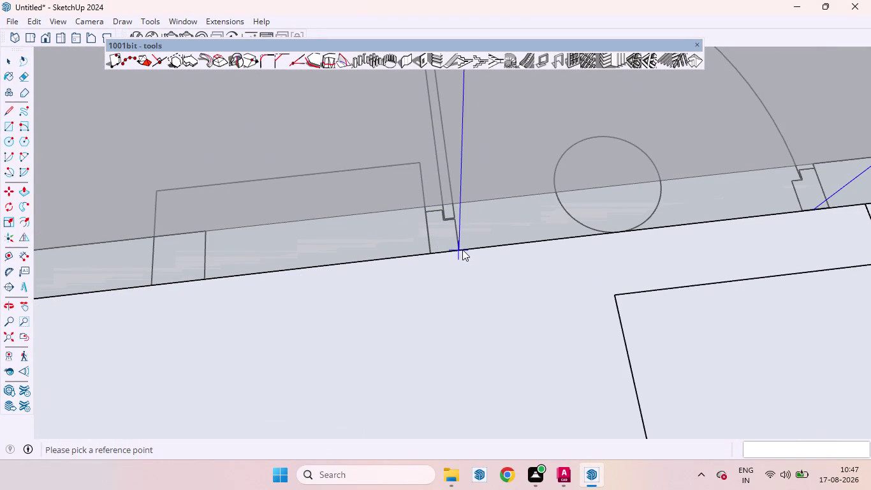
double_click(458, 251)
scroll(down, 3)
scroll(down, 3)
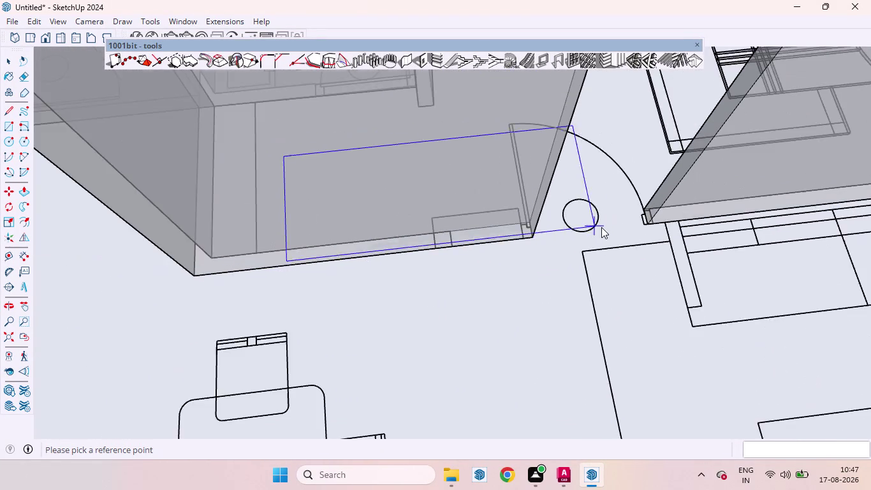
scroll(down, 3)
scroll(down, 3)
scroll(down, 3)
scroll(down, 3)
scroll(up, 3)
scroll(up, 3)
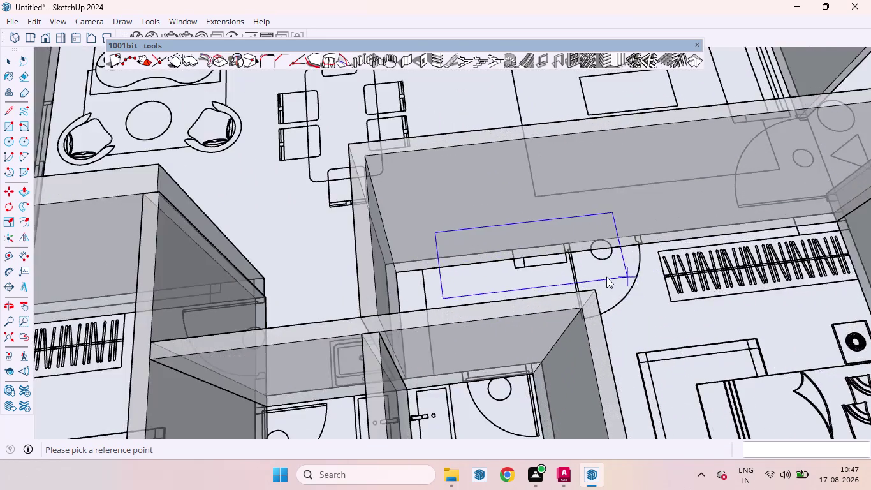
scroll(up, 3)
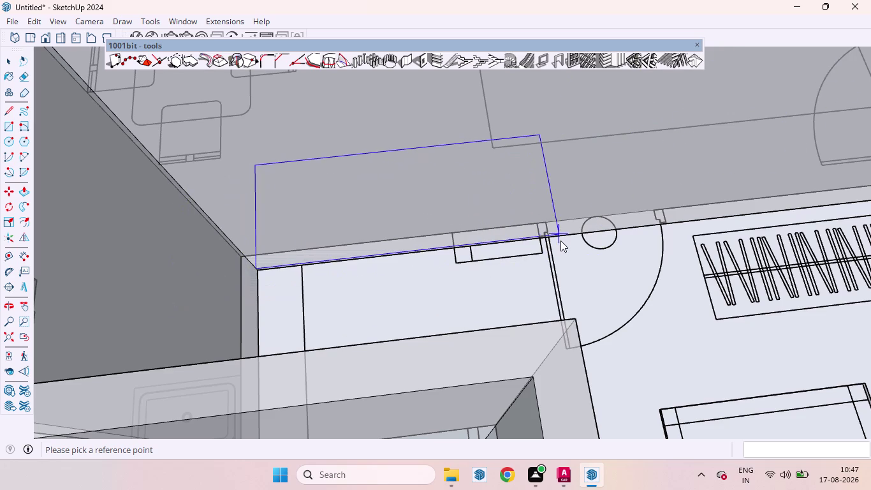
scroll(down, 3)
middle_drag(644, 324, 510, 222)
scroll(up, 3)
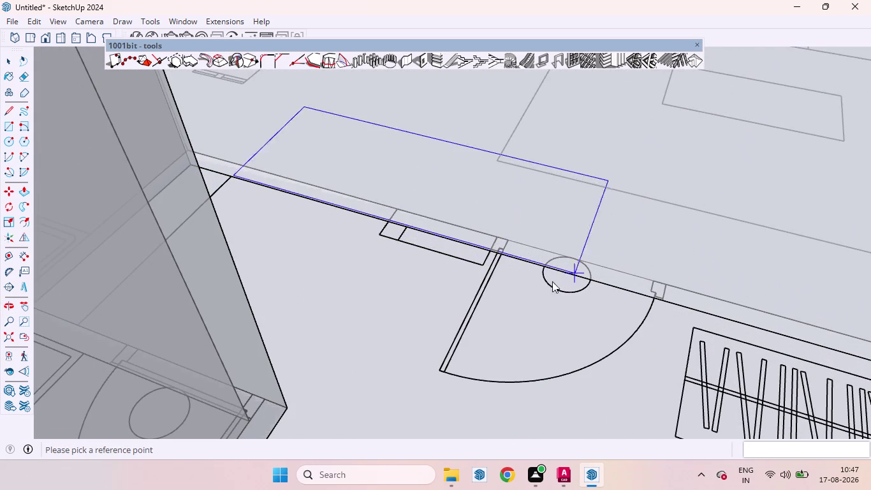
scroll(up, 3)
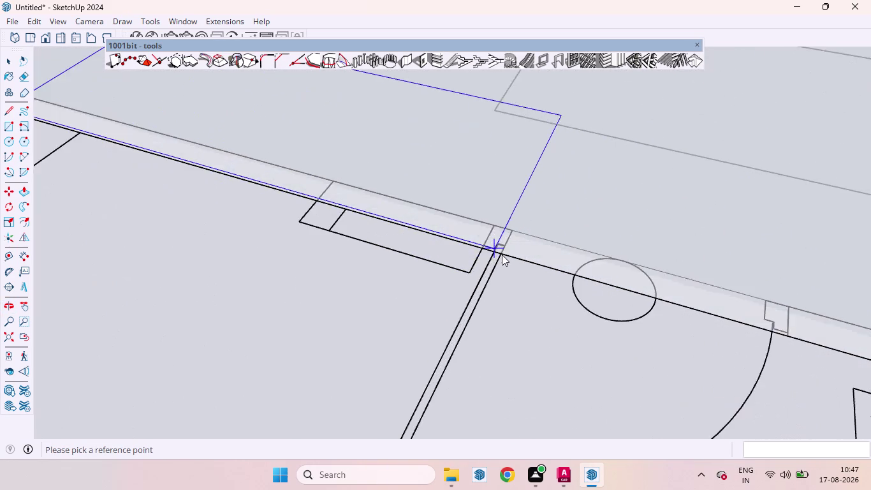
scroll(up, 3)
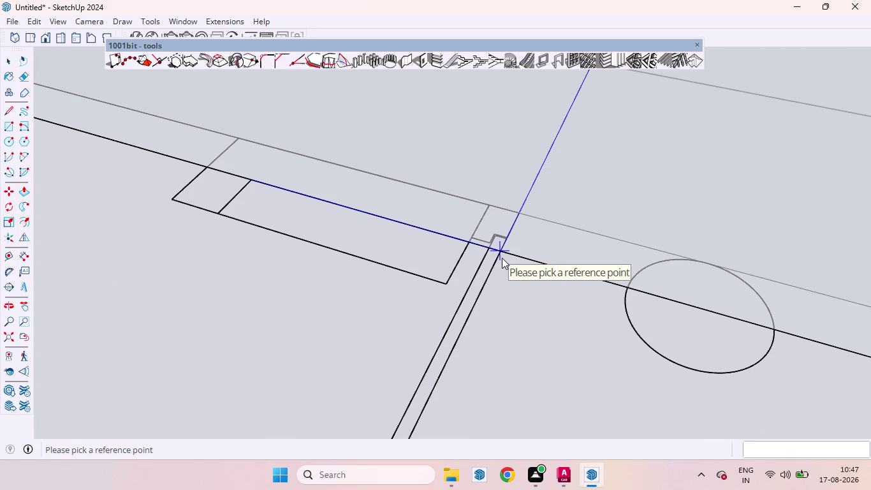
key(Up)
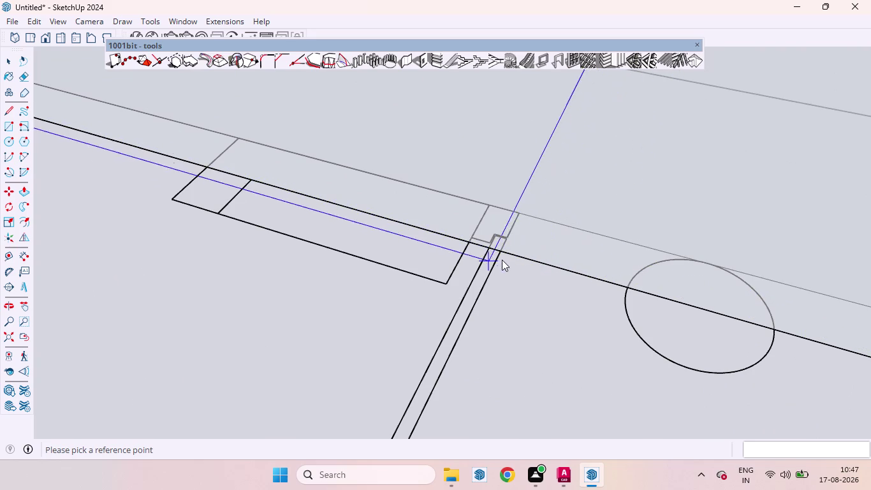
scroll(down, 3)
scroll(down, 3)
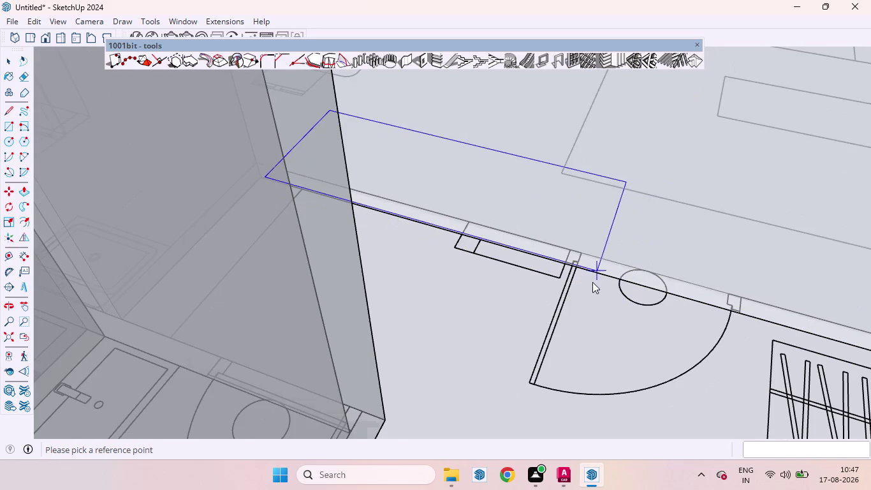
scroll(down, 3)
scroll(down, 3)
scroll(down, 3)
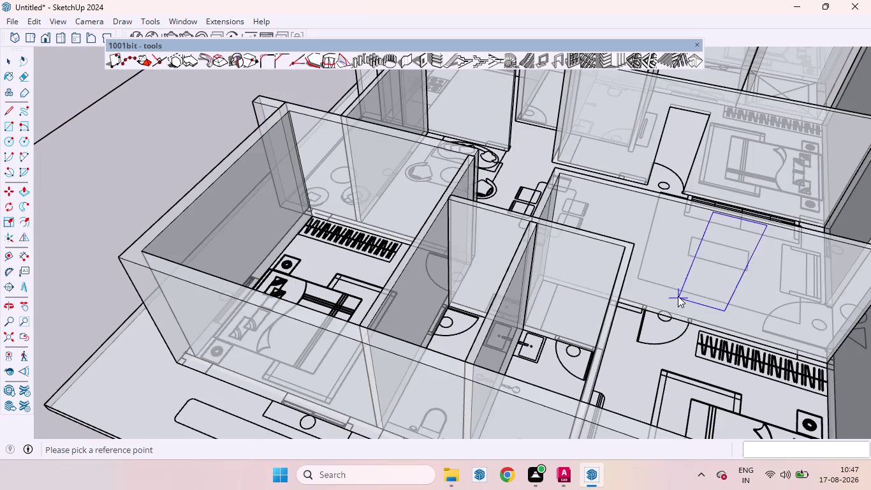
scroll(up, 3)
middle_drag(543, 200, 429, 247)
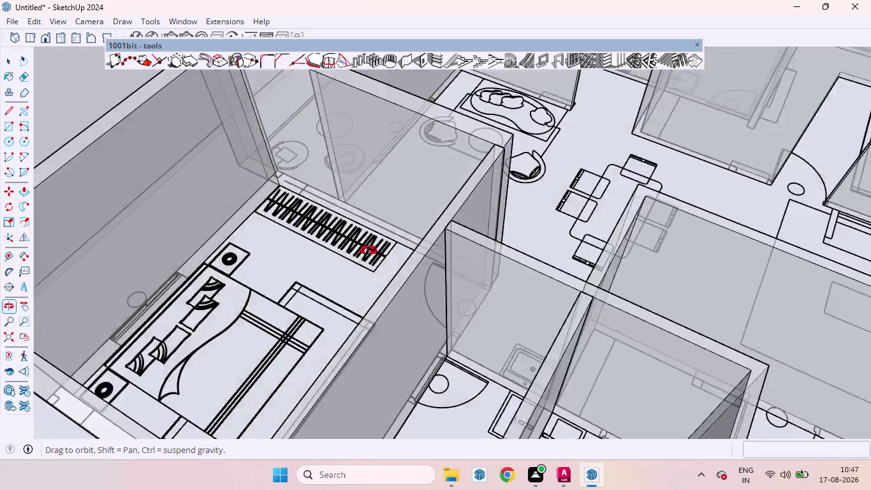
middle_drag(429, 247, 219, 241)
scroll(up, 3)
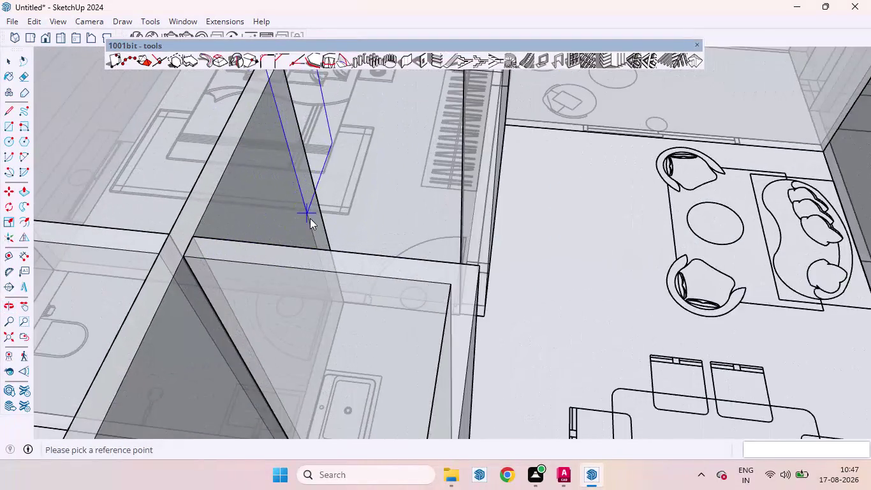
scroll(up, 3)
scroll(up, 3)
scroll(up, 3)
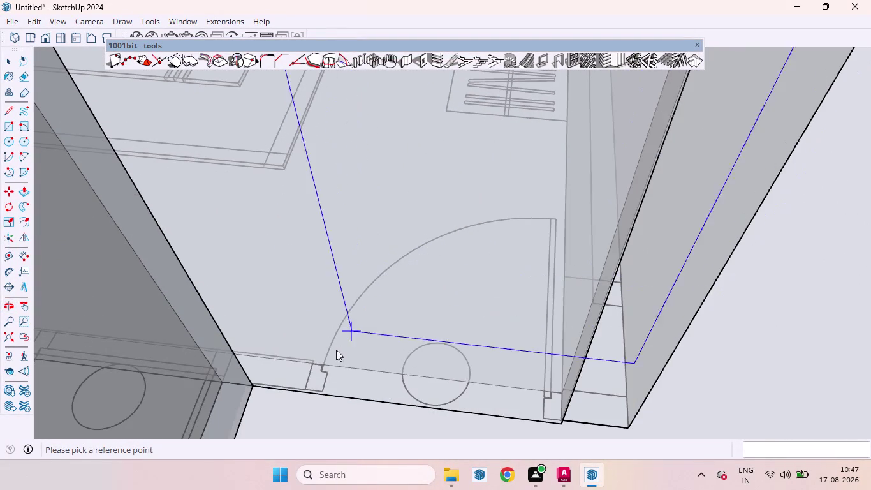
double_click(320, 393)
scroll(down, 3)
scroll(down, 3)
scroll(up, 3)
scroll(down, 3)
scroll(down, 3)
scroll(down, 3)
scroll(down, 3)
middle_drag(508, 402, 508, 402)
scroll(up, 3)
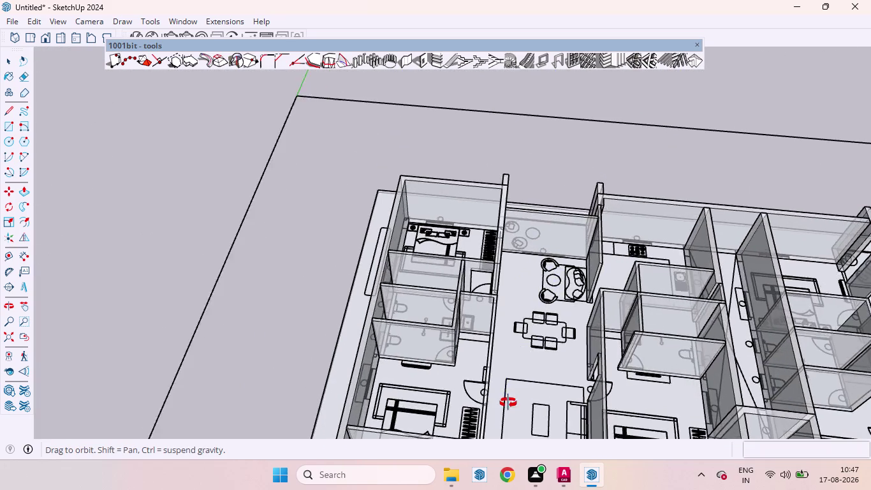
Cut a door opening at the door swing of the bedroom with the wardrobe.
middle_drag(508, 403, 291, 331)
scroll(up, 3)
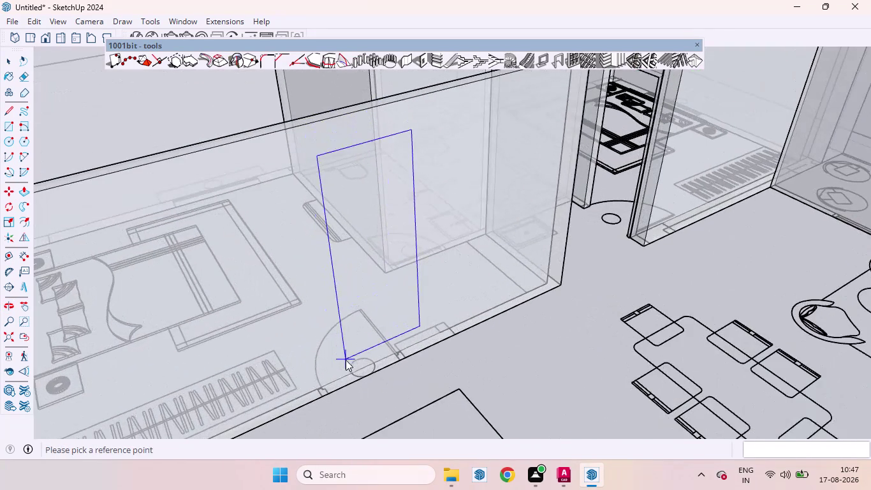
double_click(327, 391)
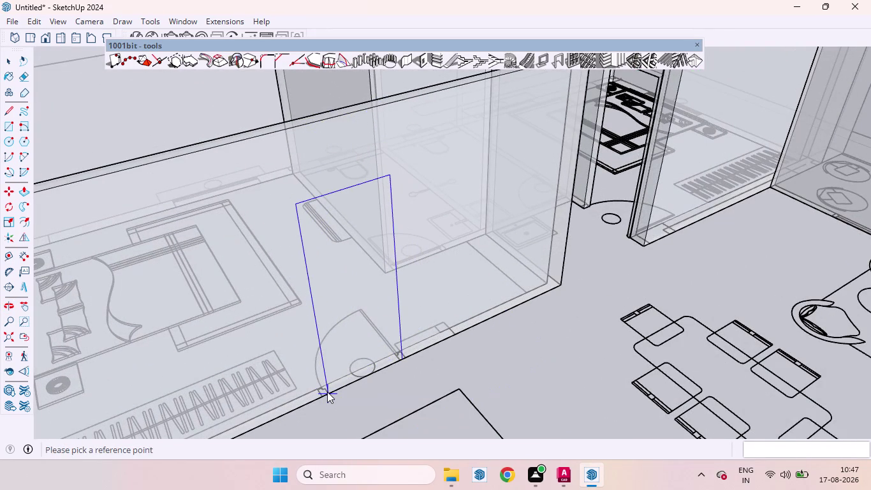
scroll(down, 3)
scroll(down, 3)
scroll(down, 3)
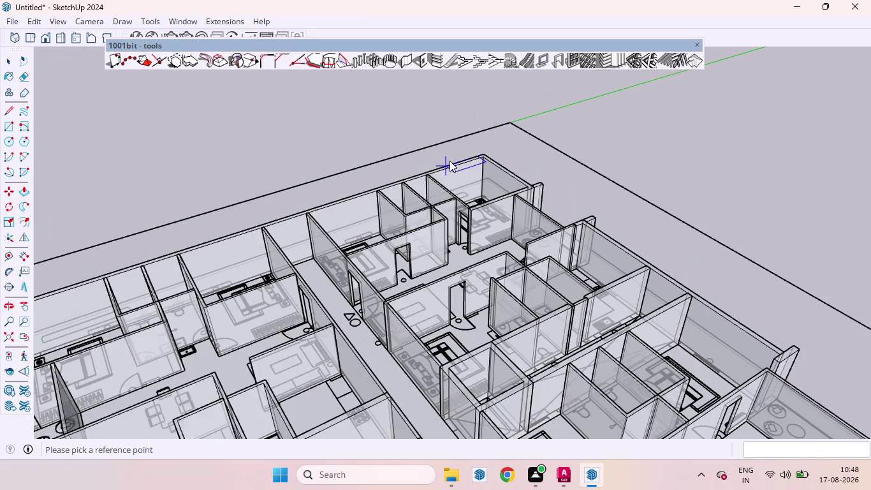
scroll(down, 3)
middle_drag(502, 218, 826, 428)
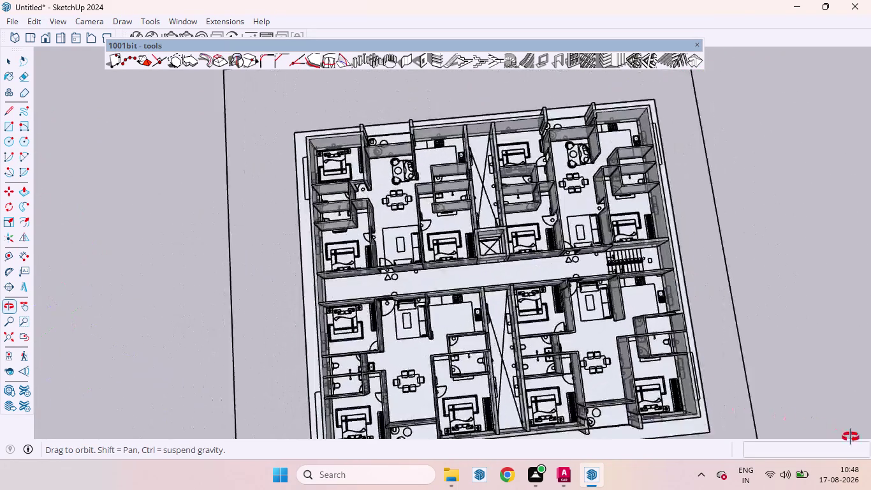
middle_drag(826, 428, 870, 451)
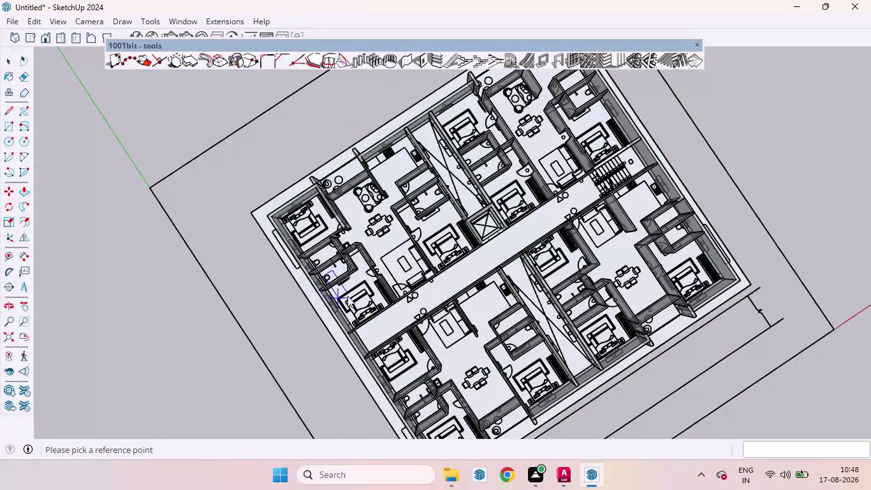
scroll(up, 3)
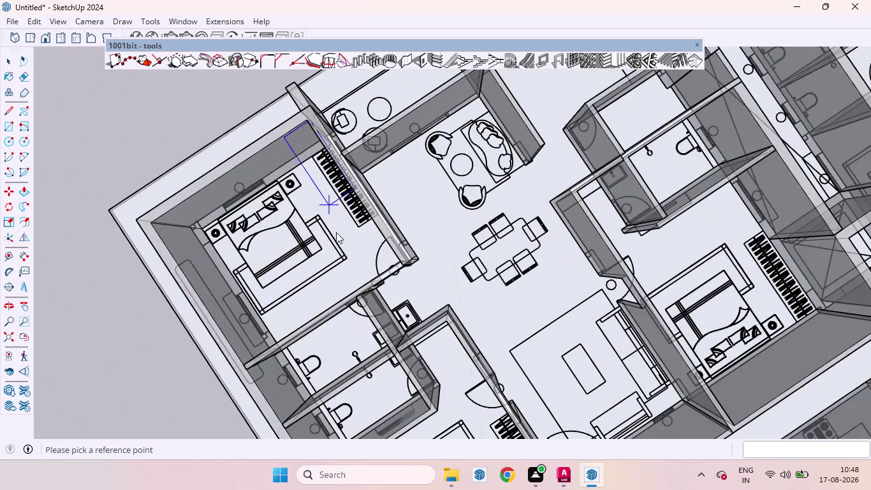
middle_drag(337, 235, 394, 163)
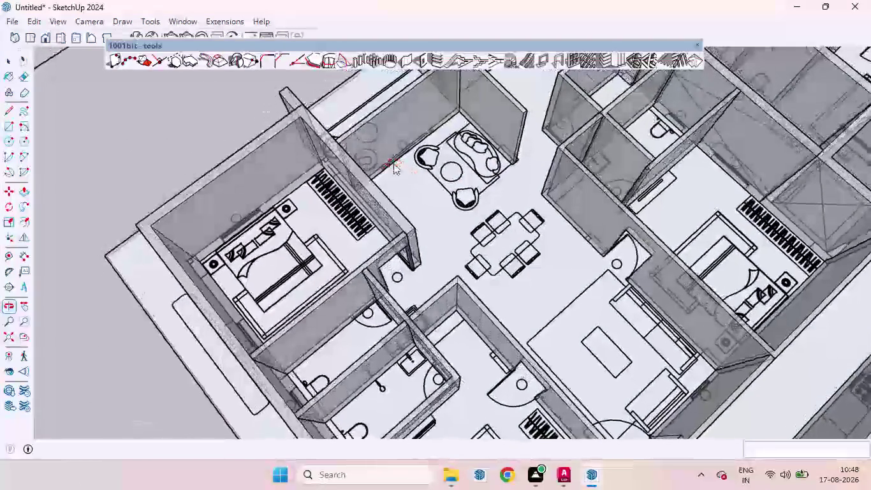
scroll(down, 3)
scroll(down, 3)
scroll(up, 3)
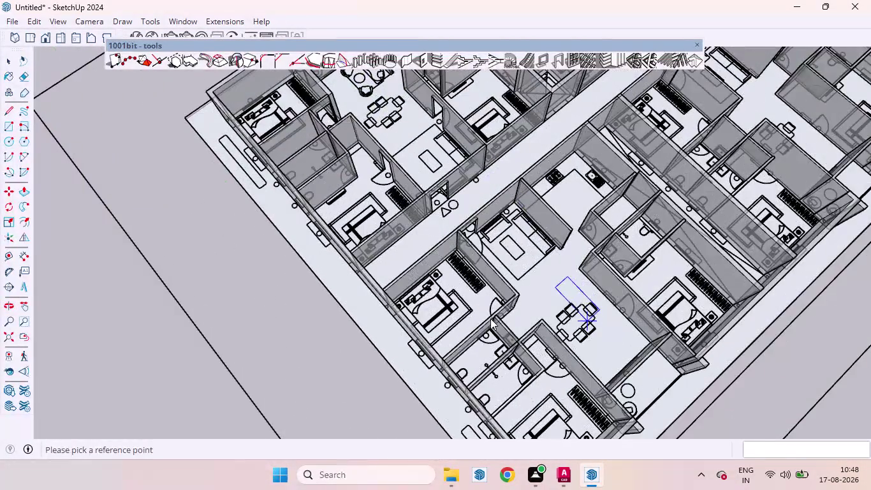
scroll(up, 3)
middle_drag(569, 305, 428, 223)
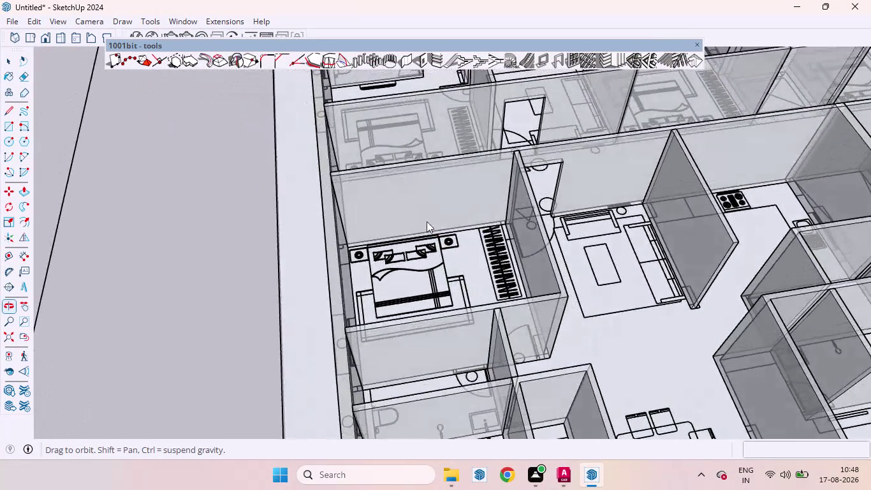
middle_drag(427, 224, 427, 221)
scroll(up, 3)
middle_drag(528, 396, 495, 384)
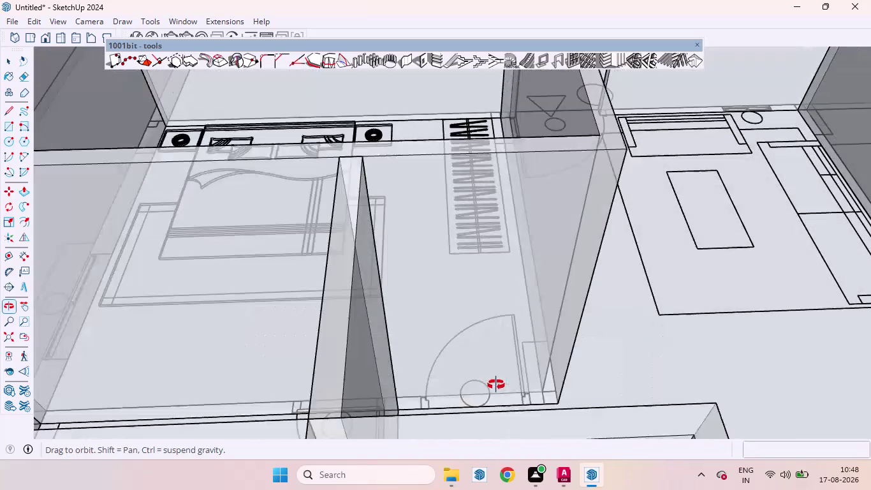
middle_drag(495, 384, 497, 385)
scroll(up, 3)
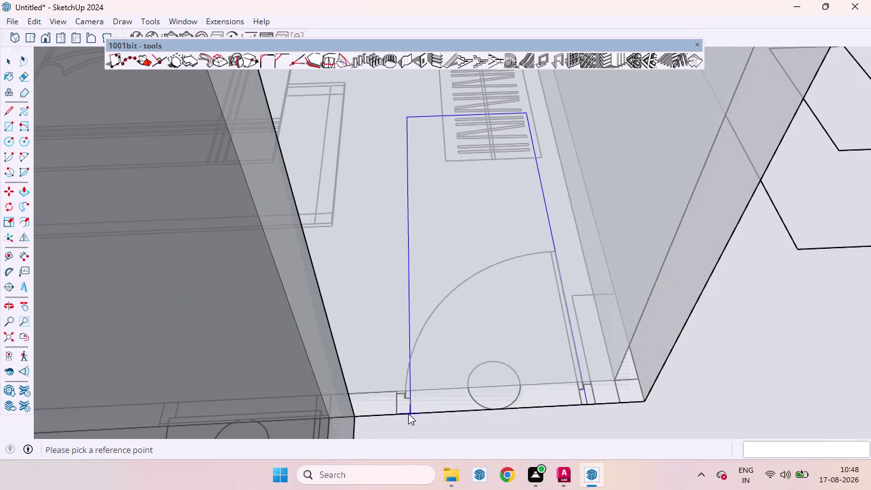
double_click(407, 412)
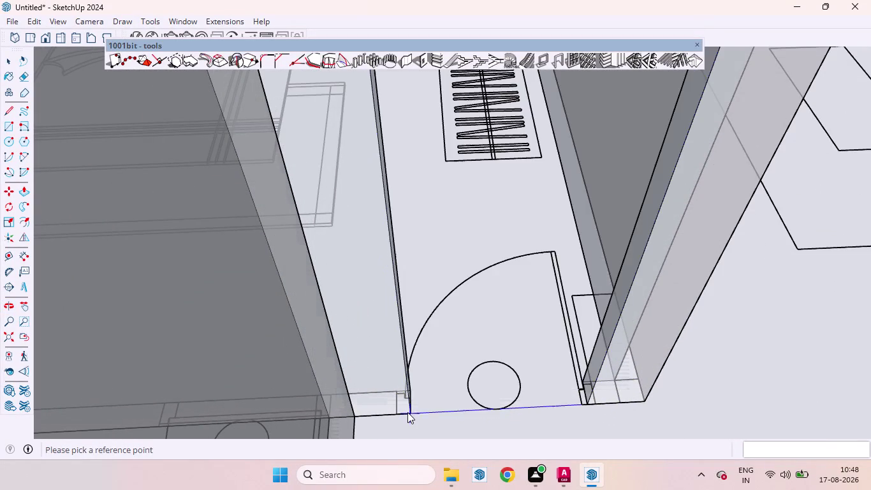
Cut door openings through the walls at the next two bedroom door swings.
scroll(down, 3)
scroll(up, 3)
scroll(down, 3)
scroll(down, 3)
scroll(down, 3)
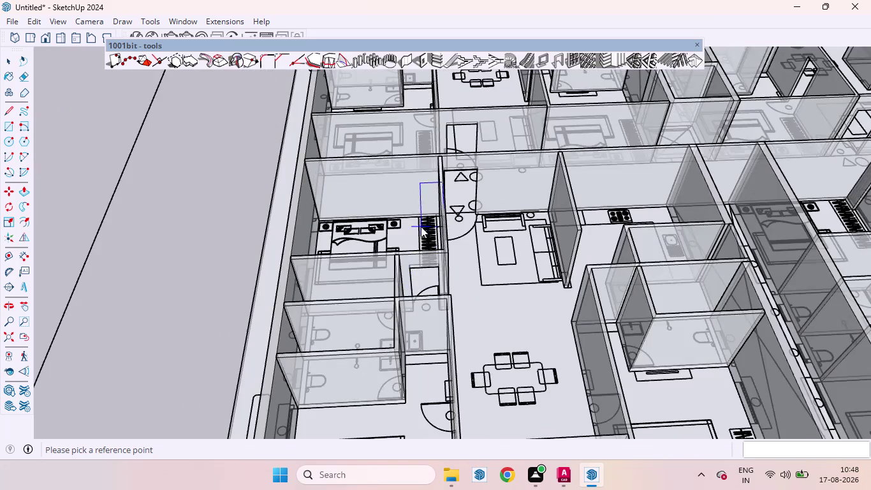
scroll(down, 3)
scroll(up, 3)
middle_drag(479, 331, 384, 338)
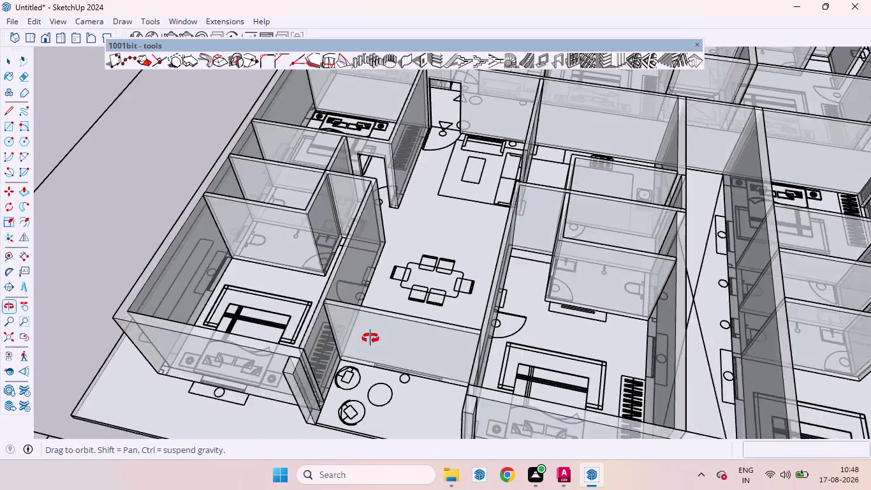
middle_drag(384, 338, 193, 365)
scroll(up, 3)
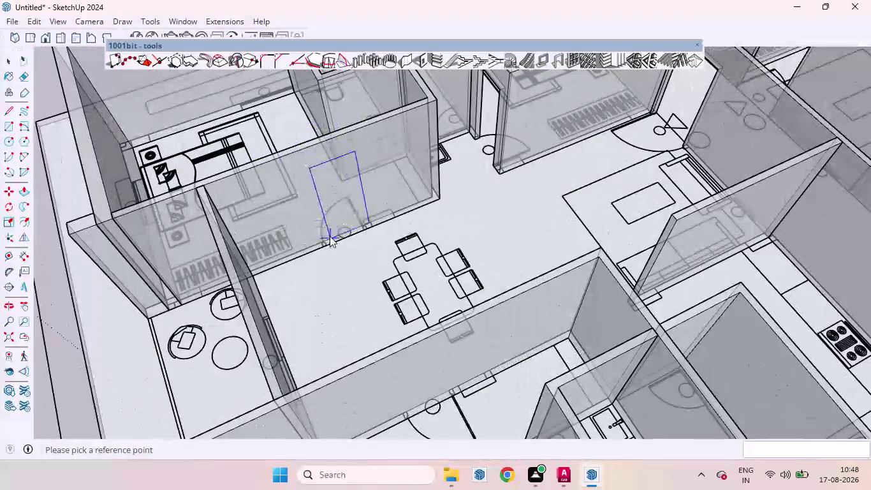
double_click(329, 246)
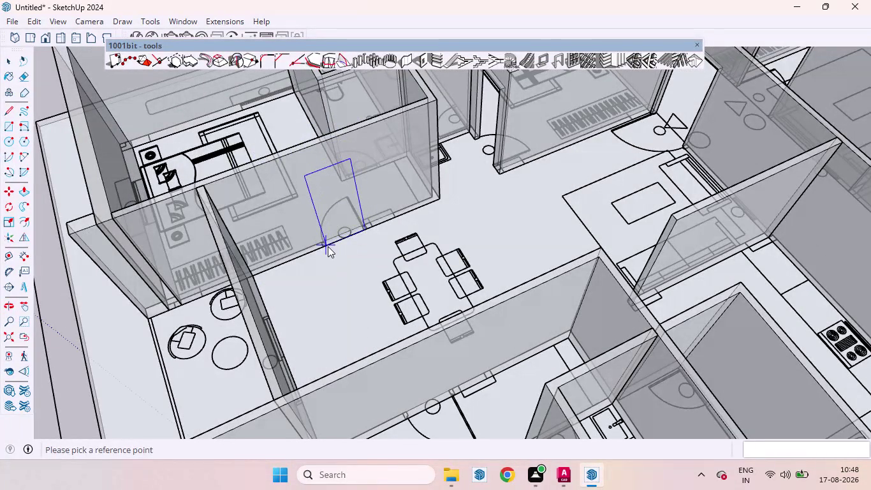
scroll(down, 3)
scroll(down, 3)
scroll(up, 3)
scroll(down, 3)
scroll(up, 3)
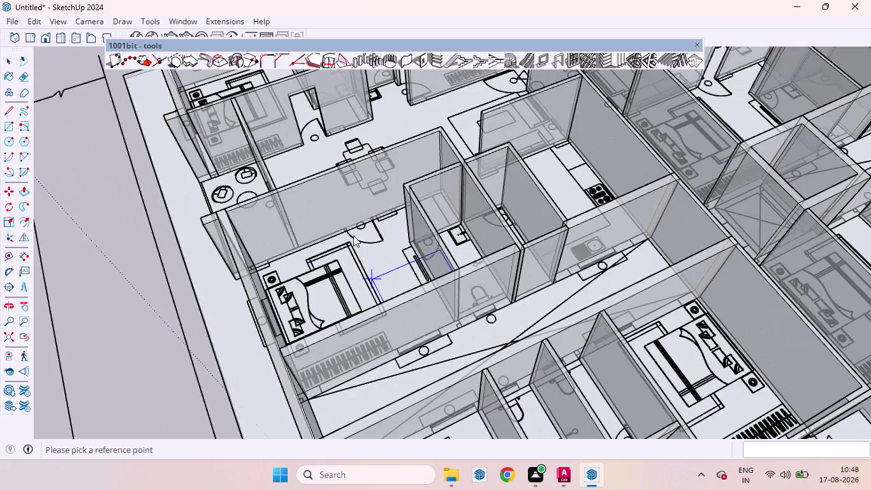
scroll(up, 3)
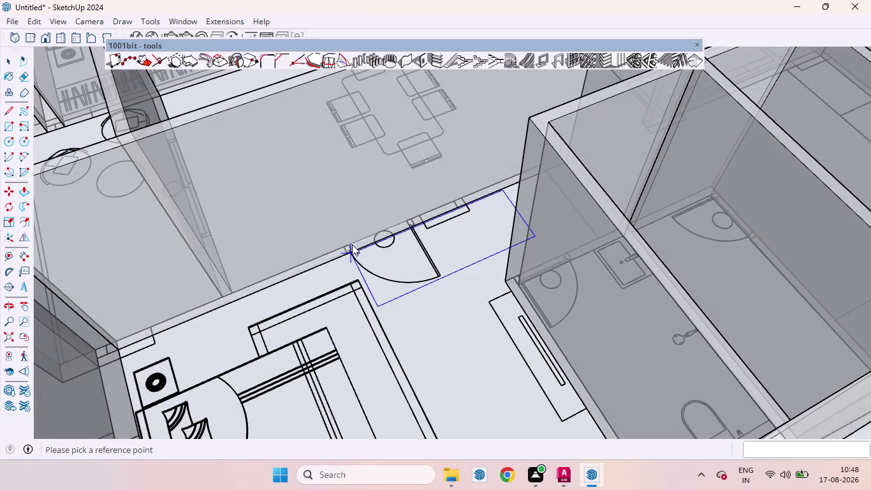
double_click(353, 250)
Cut openings at two more door swings, including the bedroom door wall.
scroll(down, 3)
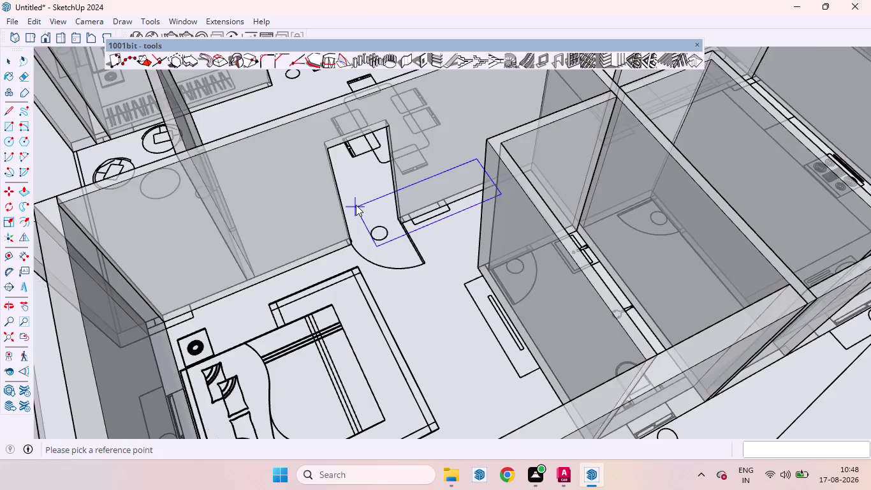
scroll(down, 3)
scroll(down, 3)
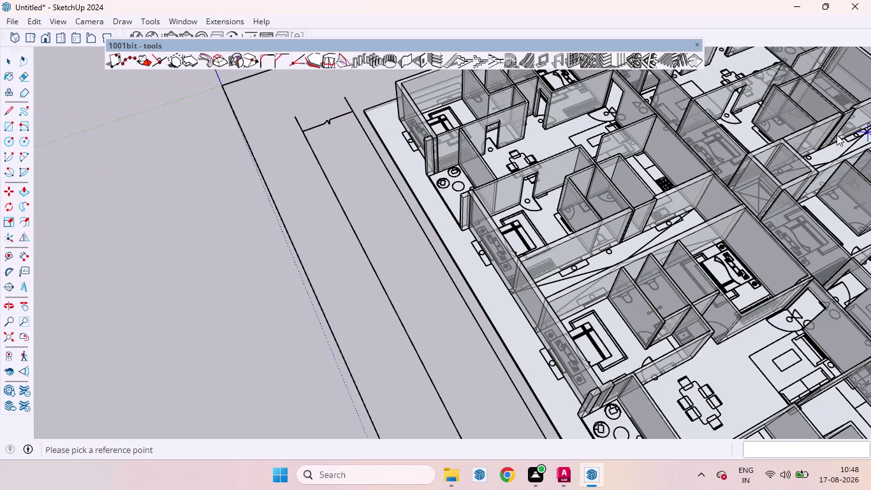
scroll(down, 3)
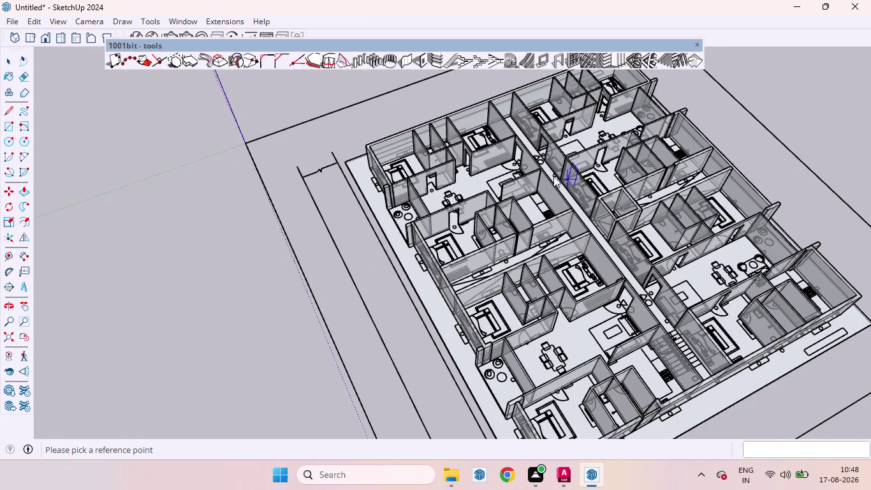
scroll(up, 3)
scroll(up, 3)
scroll(down, 3)
scroll(down, 3)
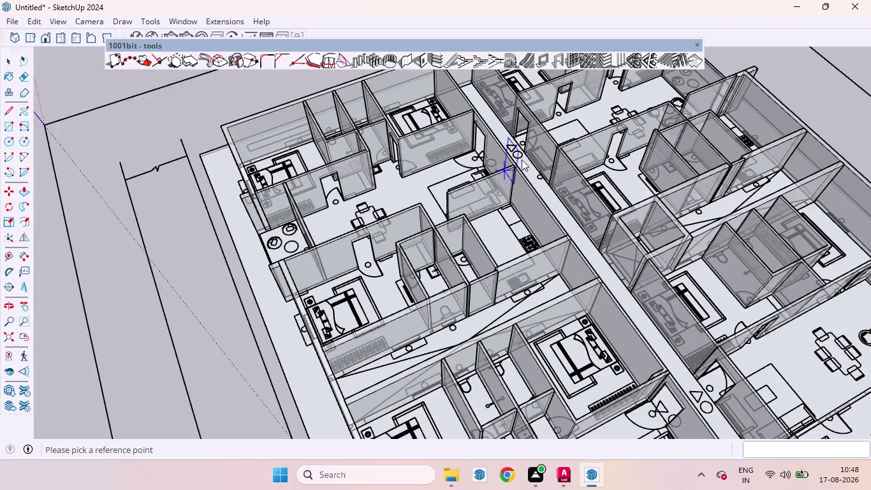
scroll(down, 3)
scroll(up, 3)
scroll(up, 3)
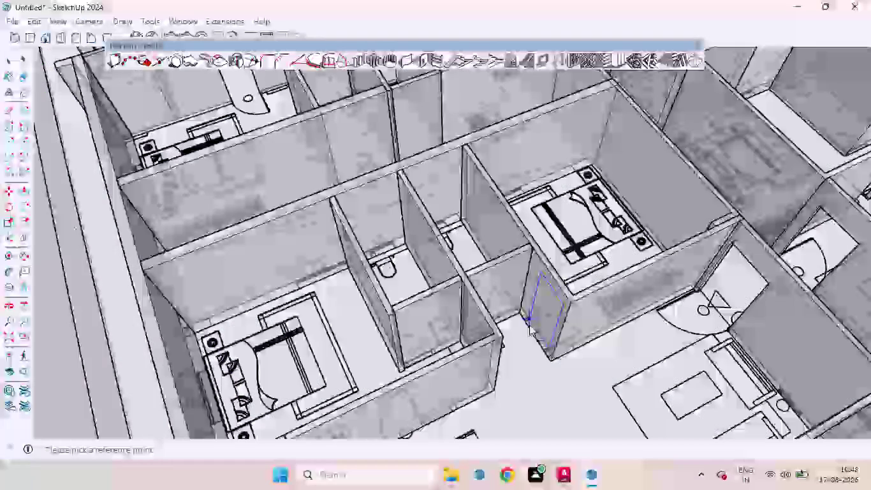
double_click(529, 324)
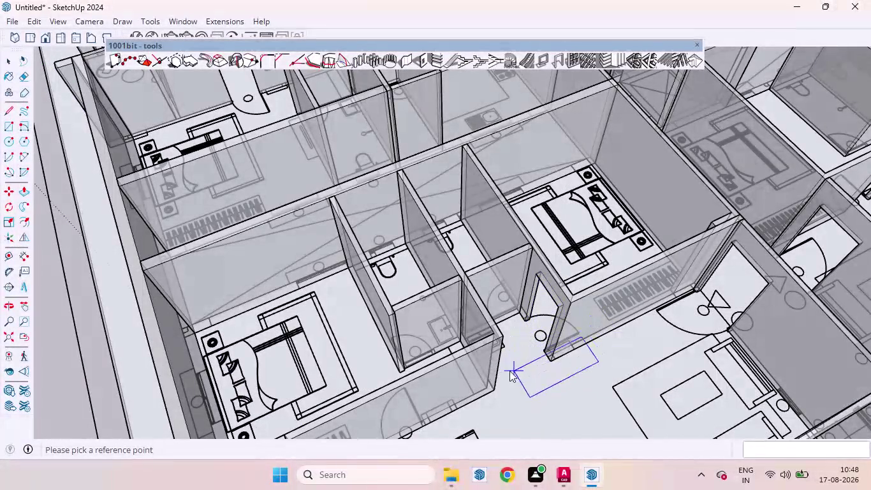
scroll(down, 3)
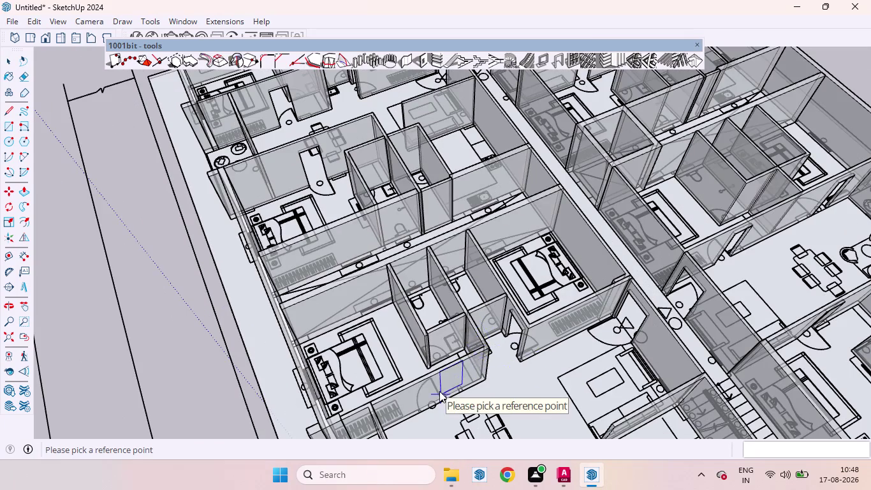
scroll(up, 3)
scroll(down, 3)
scroll(up, 3)
scroll(down, 3)
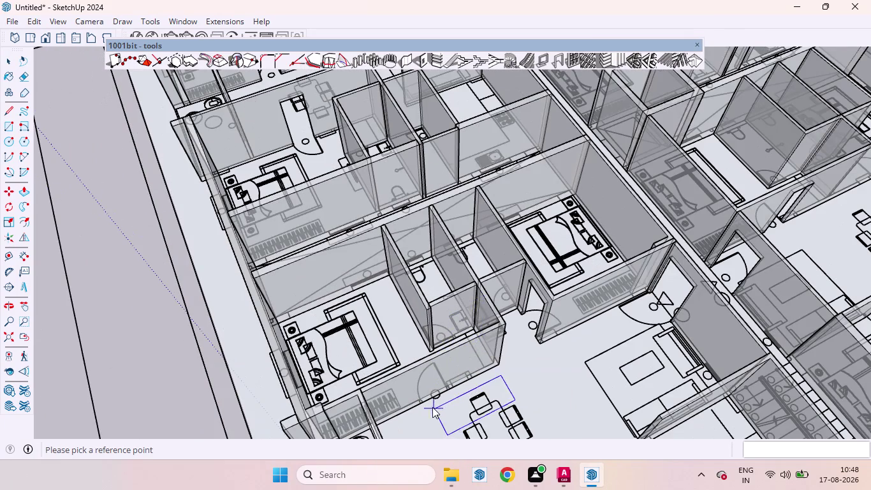
scroll(up, 3)
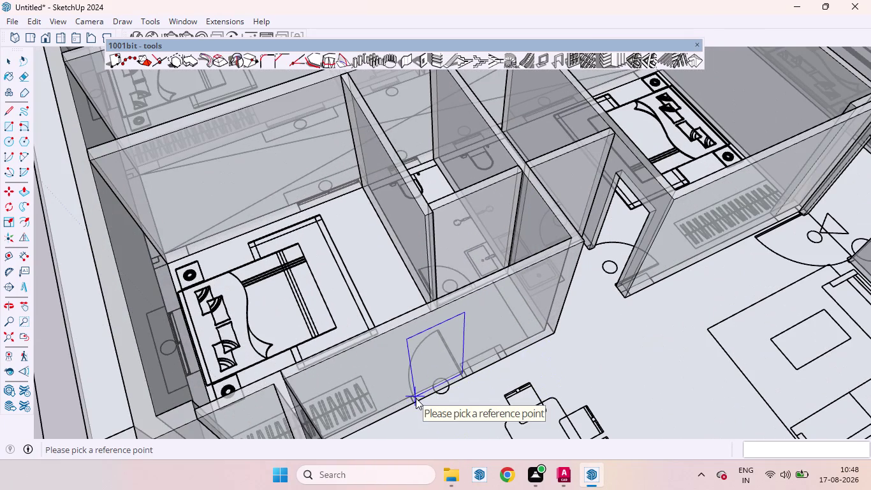
scroll(up, 3)
middle_drag(420, 397, 390, 307)
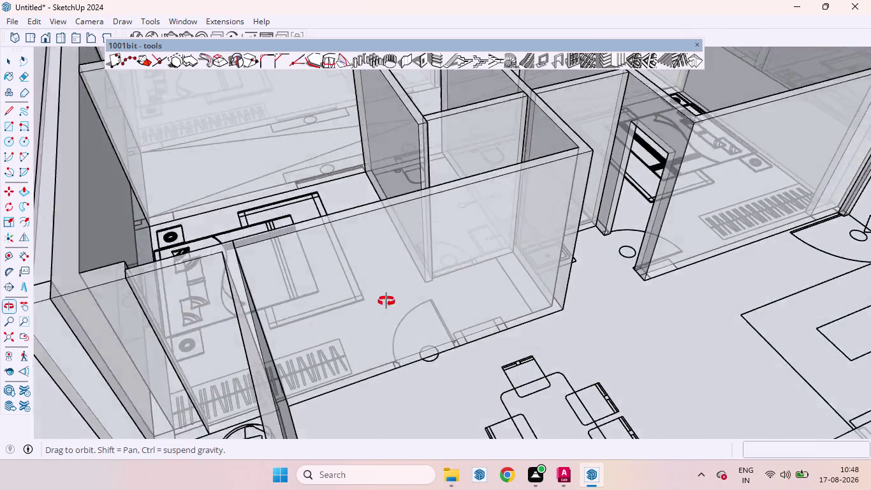
middle_drag(390, 308, 372, 285)
scroll(up, 3)
scroll(down, 3)
scroll(up, 3)
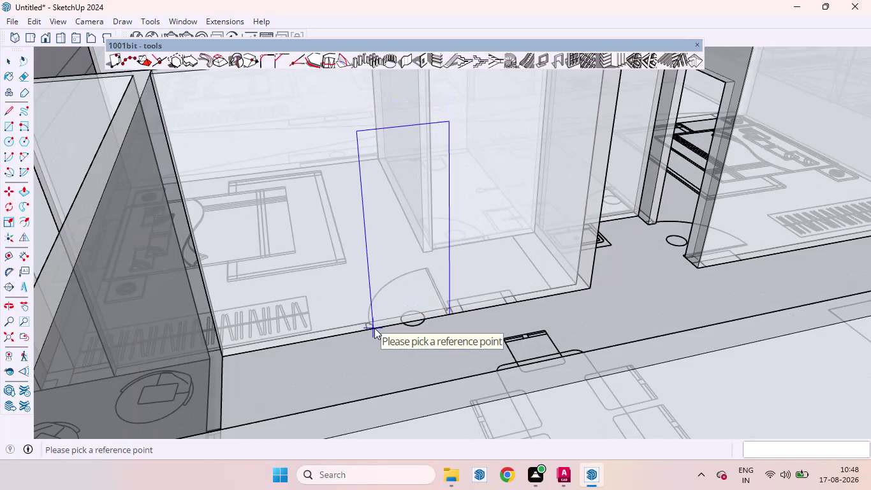
double_click(375, 328)
Cut another doorway through the wall at the next door position.
scroll(down, 3)
scroll(down, 3)
scroll(up, 3)
scroll(down, 3)
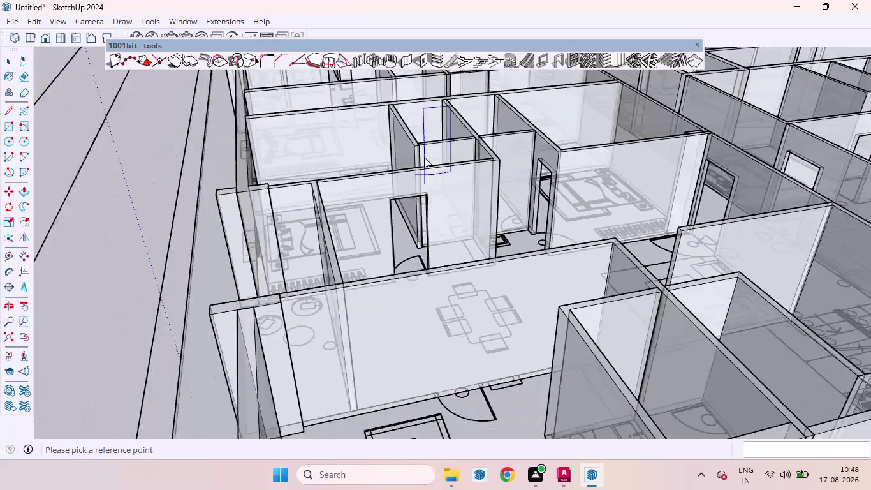
scroll(down, 3)
scroll(up, 3)
middle_click(458, 180)
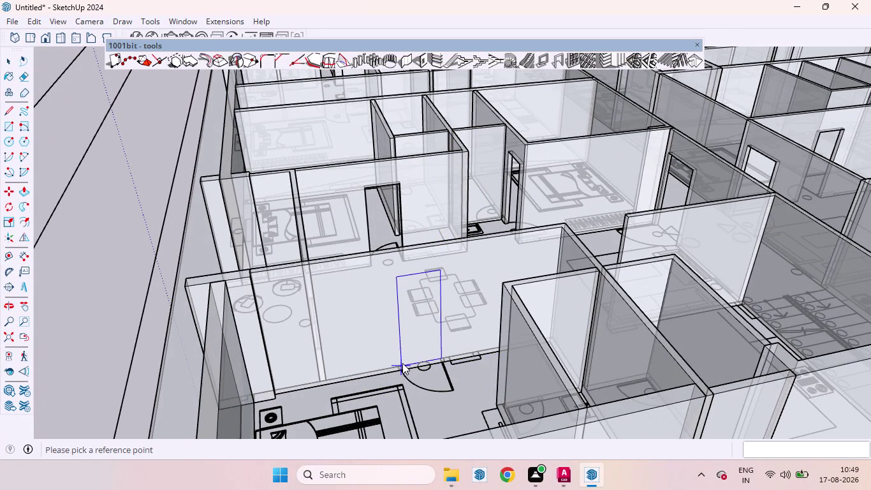
scroll(up, 3)
scroll(down, 3)
scroll(up, 3)
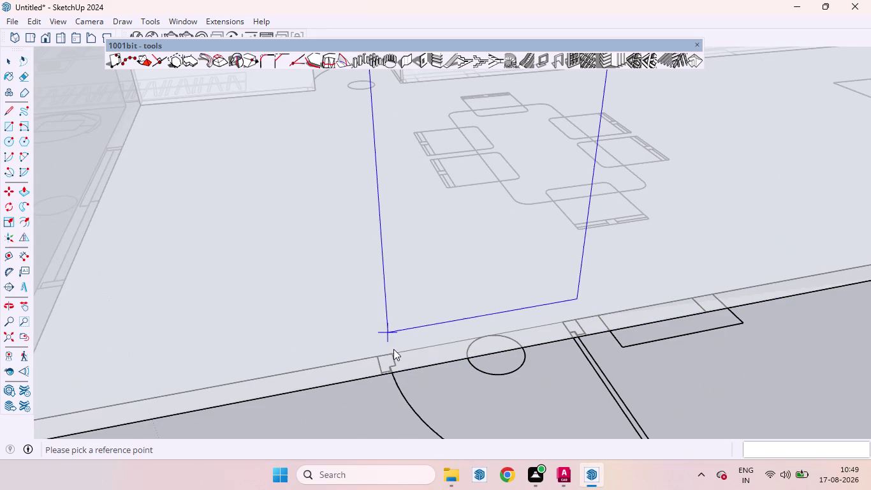
double_click(393, 372)
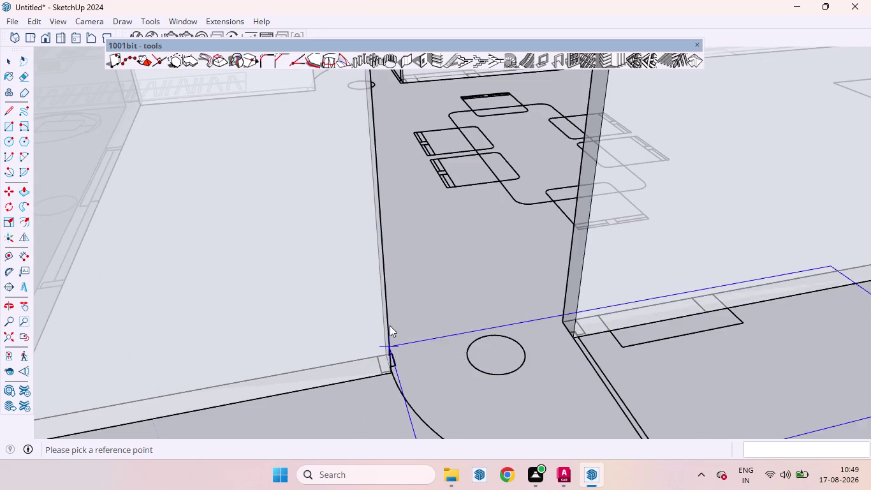
Orbit around the apartment to find the remaining doors along the living-area walls.
scroll(down, 3)
scroll(down, 3)
scroll(down, 3)
scroll(down, 3)
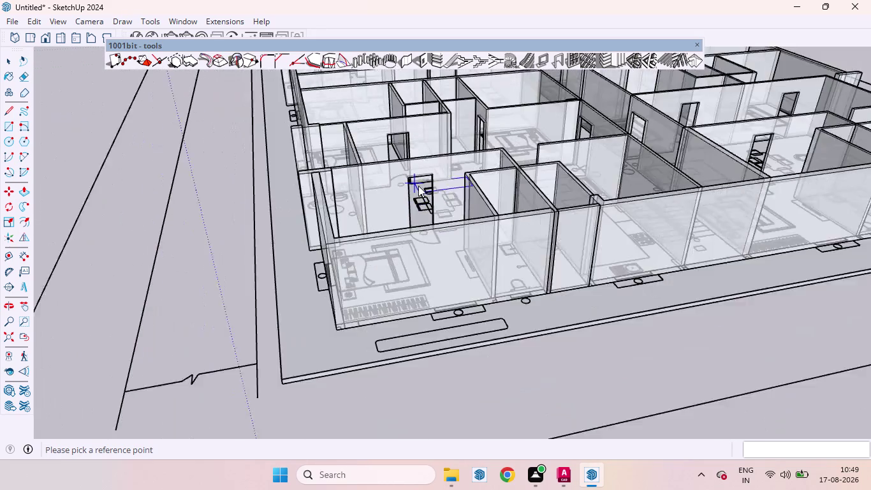
scroll(up, 3)
middle_drag(624, 171, 629, 306)
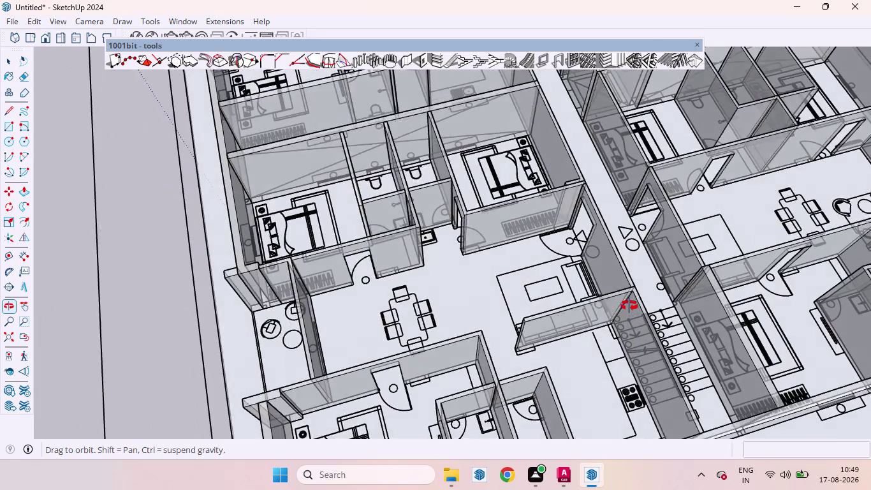
middle_drag(629, 306, 485, 272)
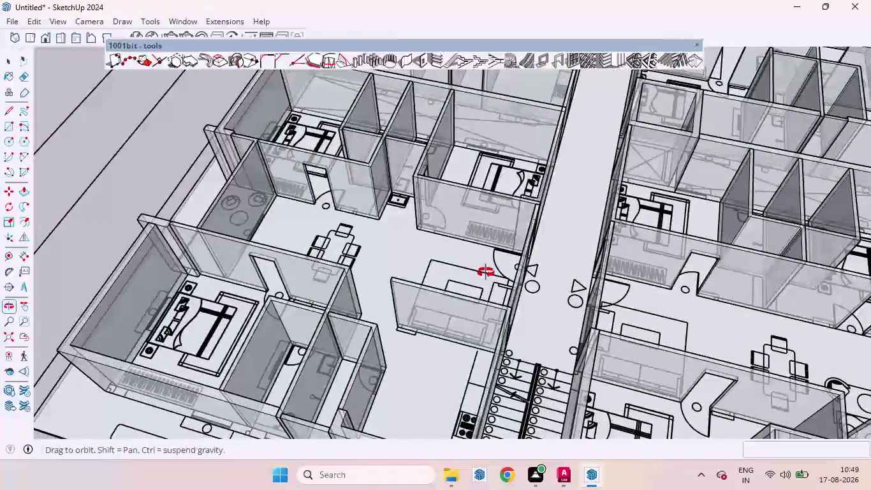
middle_drag(485, 272, 596, 283)
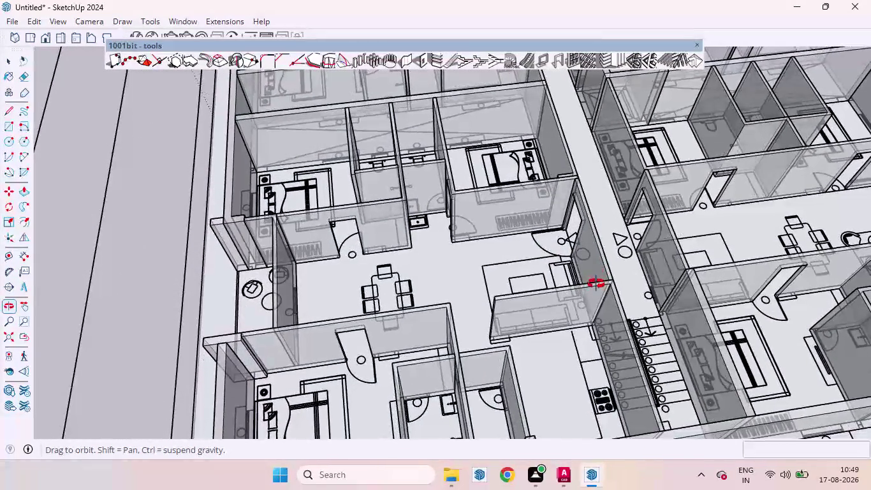
middle_drag(596, 284, 532, 209)
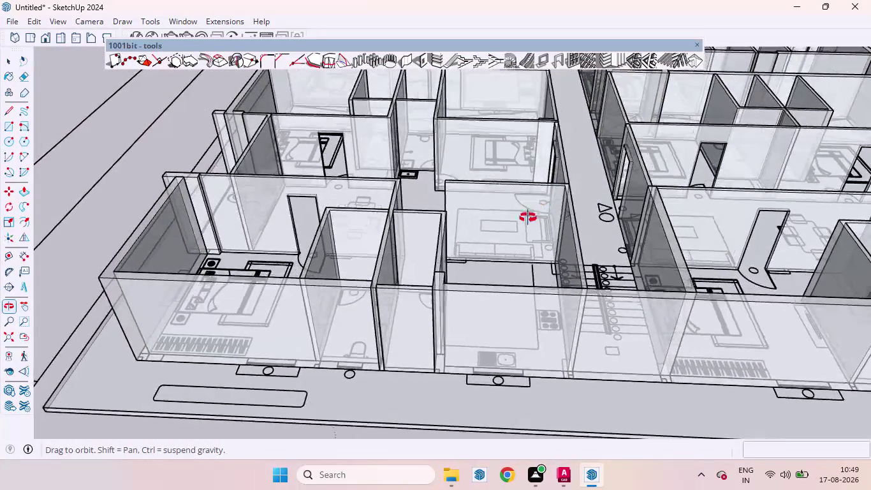
middle_drag(532, 208, 600, 271)
scroll(up, 3)
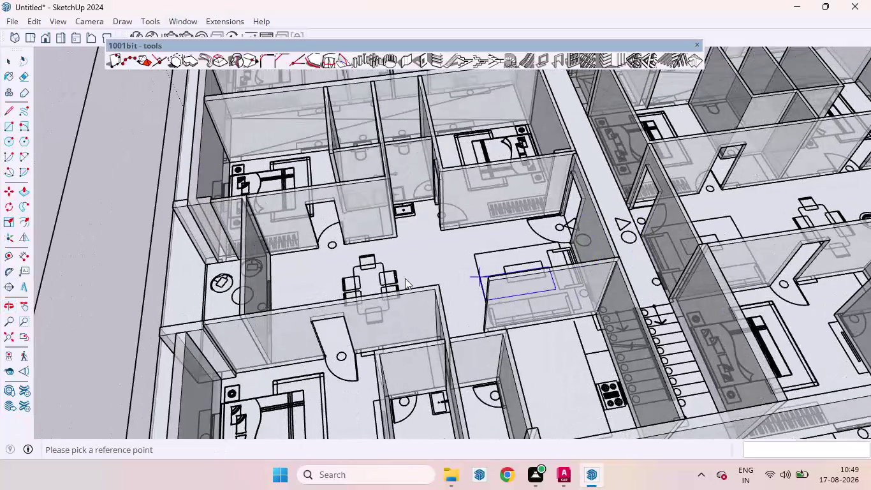
key(space)
scroll(down, 3)
scroll(up, 3)
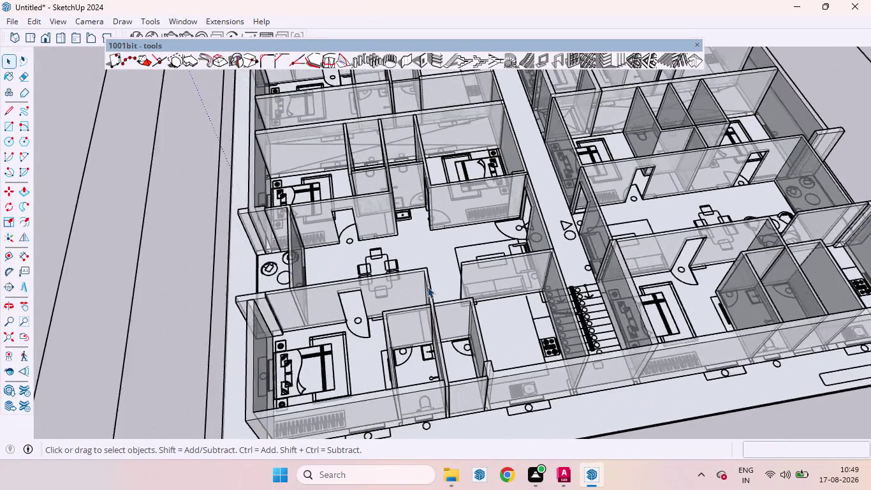
scroll(up, 3)
key(d)
scroll(up, 3)
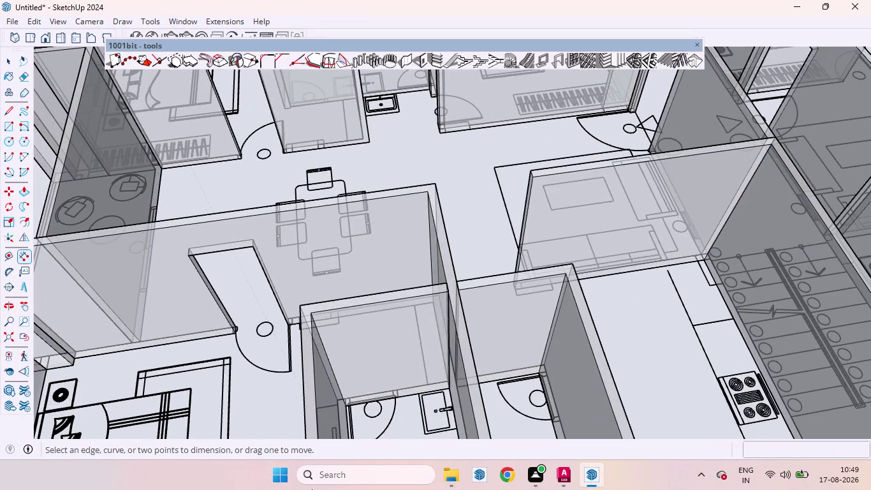
scroll(down, 3)
scroll(up, 3)
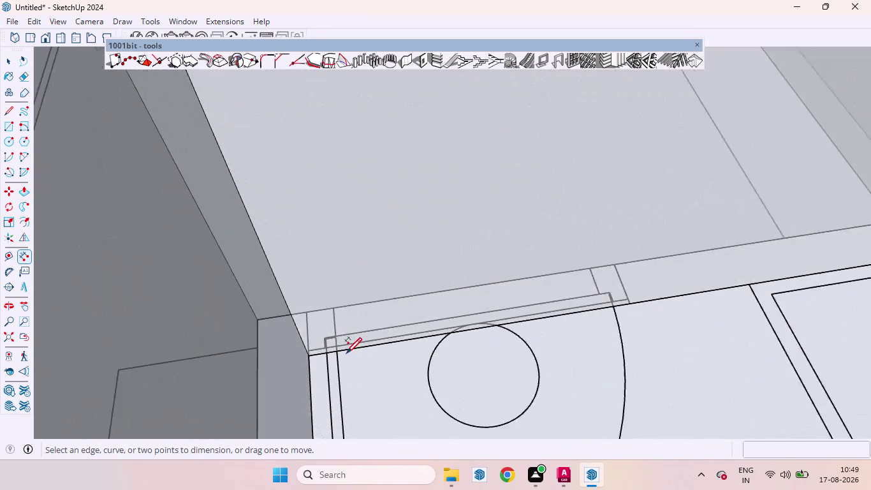
scroll(down, 3)
scroll(up, 3)
scroll(down, 3)
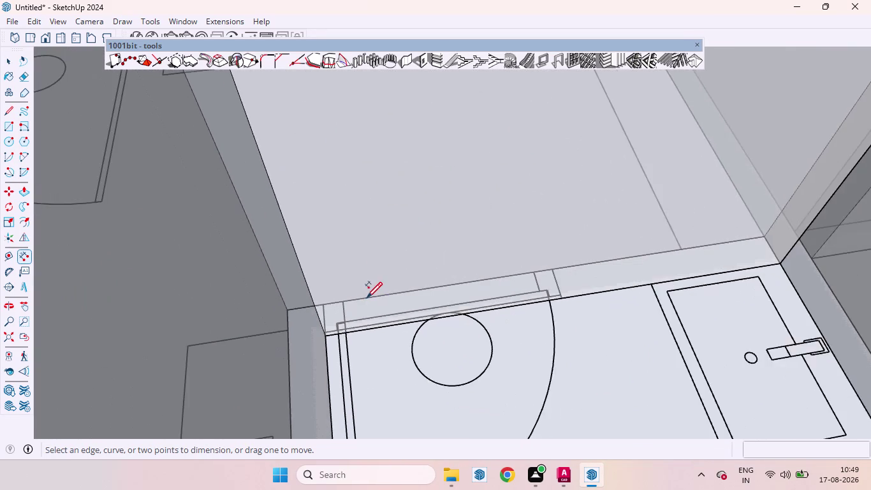
scroll(down, 3)
scroll(down, 3)
scroll(up, 3)
scroll(up, 3)
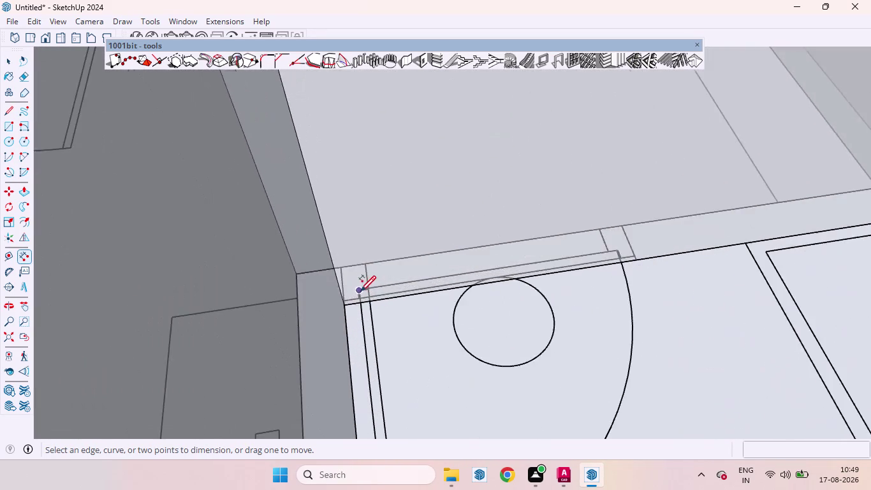
scroll(up, 3)
click(365, 303)
scroll(down, 3)
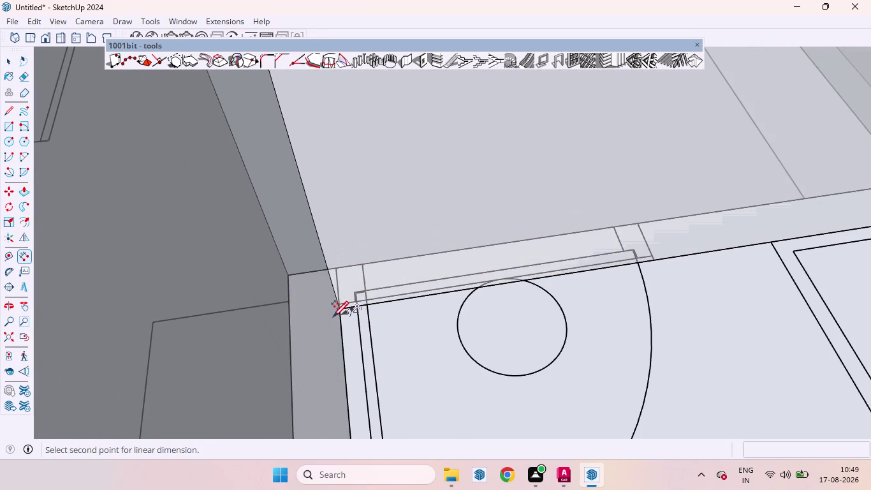
scroll(up, 3)
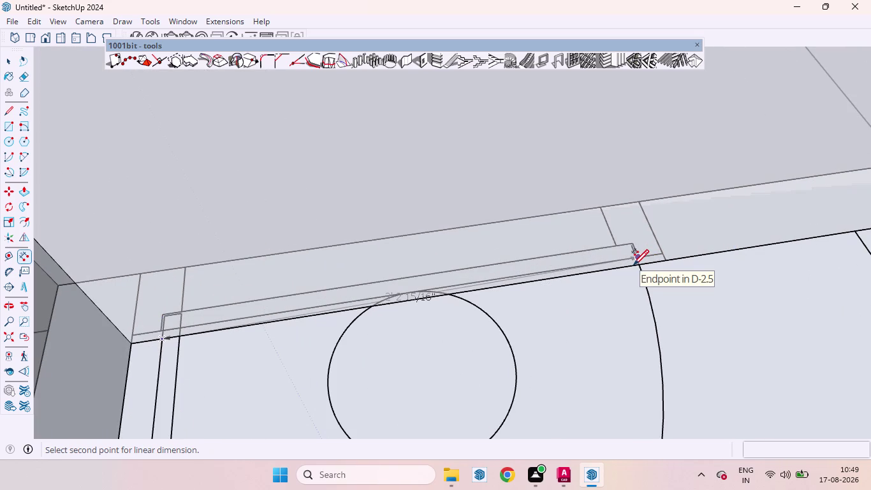
key(space)
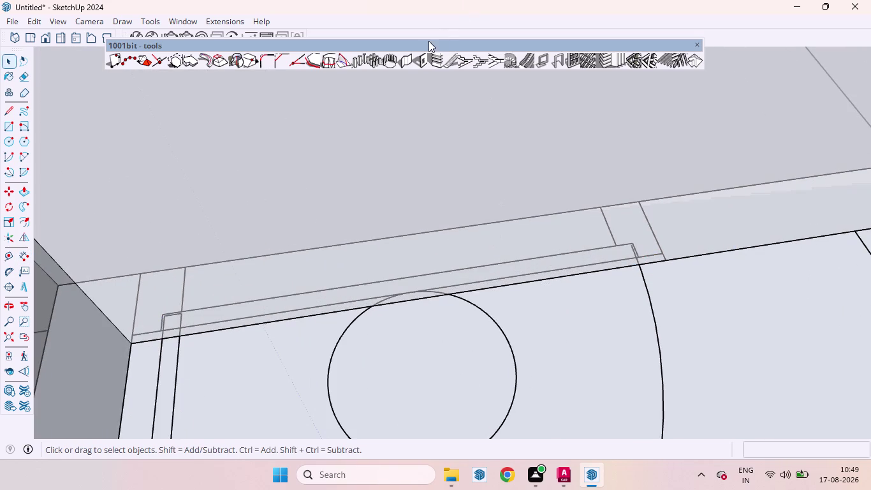
Change the 1001bit opening width from 2'8" to 2'2", keeping the 7' height.
click(415, 62)
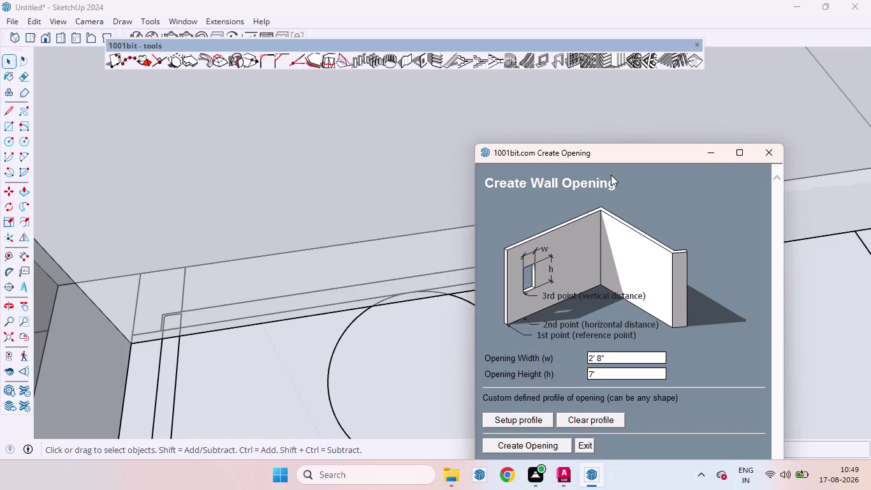
click(617, 352)
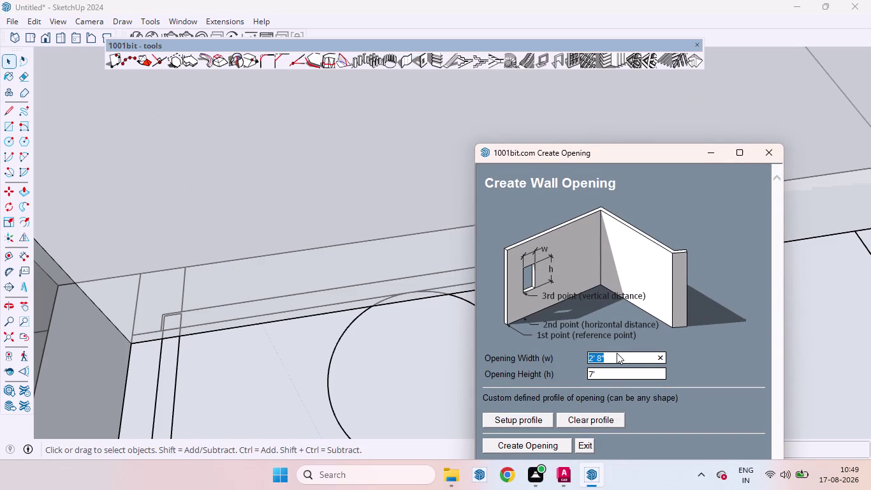
double_click(617, 353)
key(BackSpace)
key(BackSpace)
key(2)
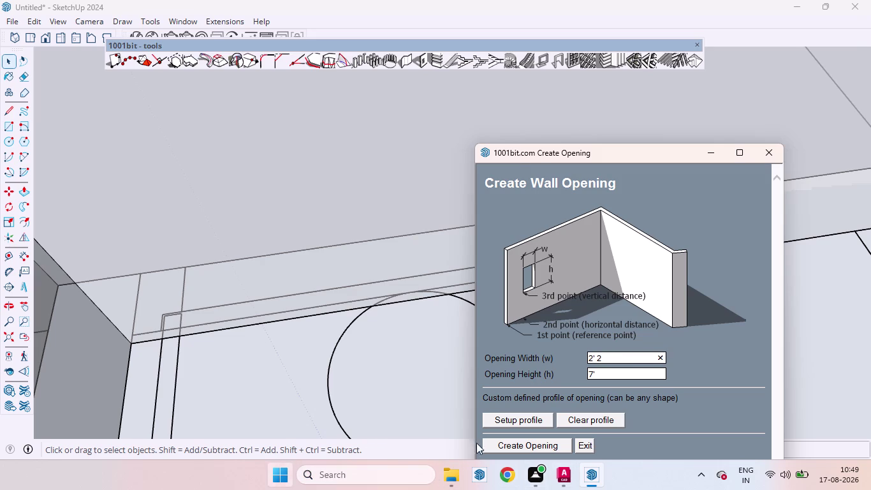
click(526, 445)
scroll(down, 3)
scroll(down, 3)
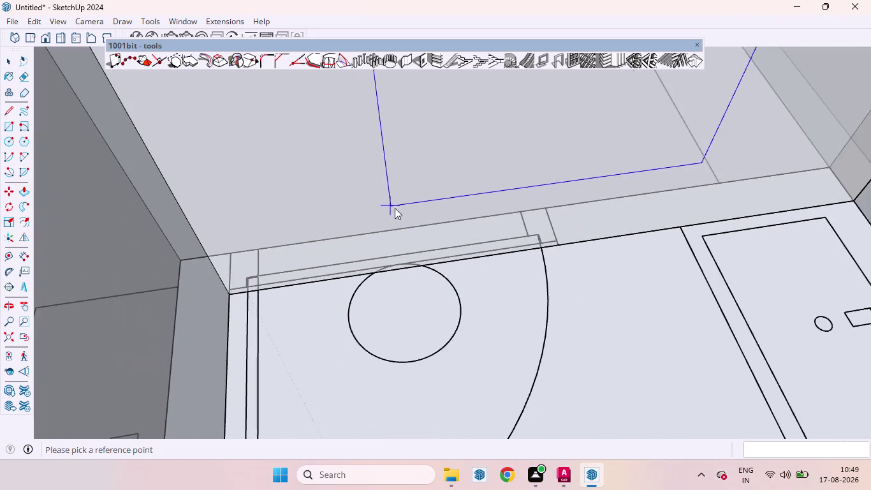
scroll(down, 3)
scroll(up, 3)
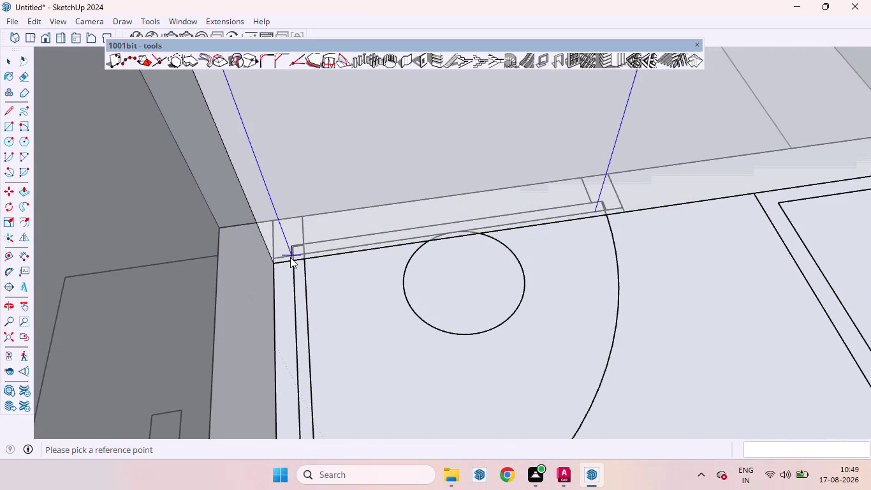
double_click(292, 258)
scroll(down, 3)
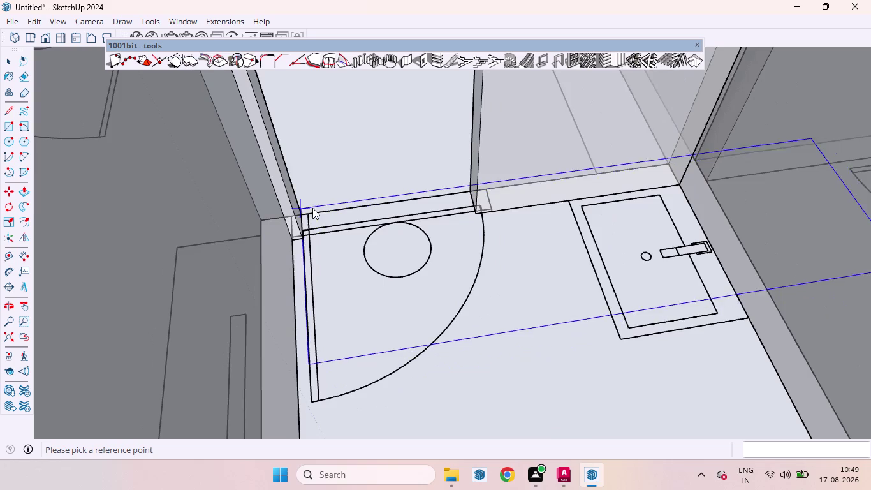
scroll(down, 3)
scroll(down, 3)
scroll(up, 3)
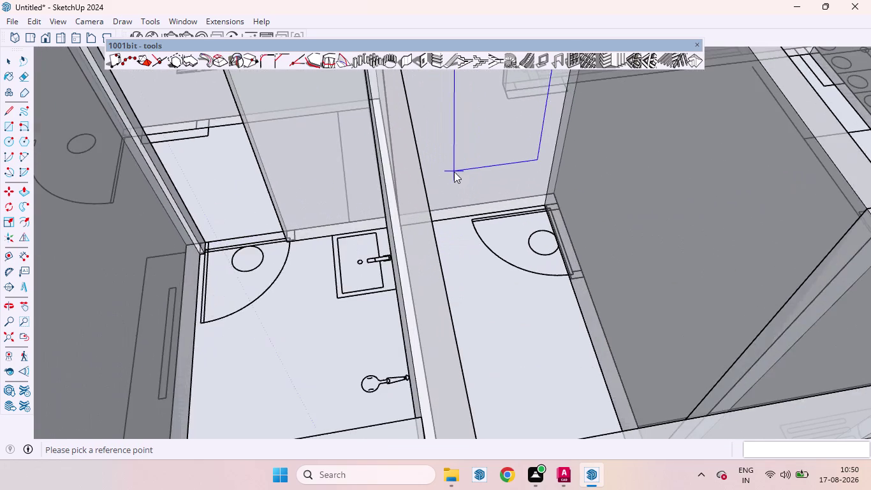
scroll(down, 3)
scroll(up, 3)
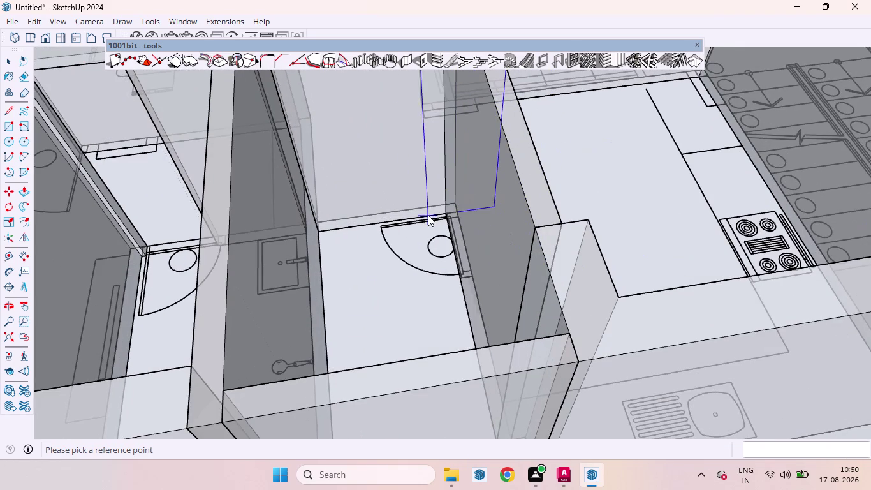
middle_drag(526, 210, 138, 163)
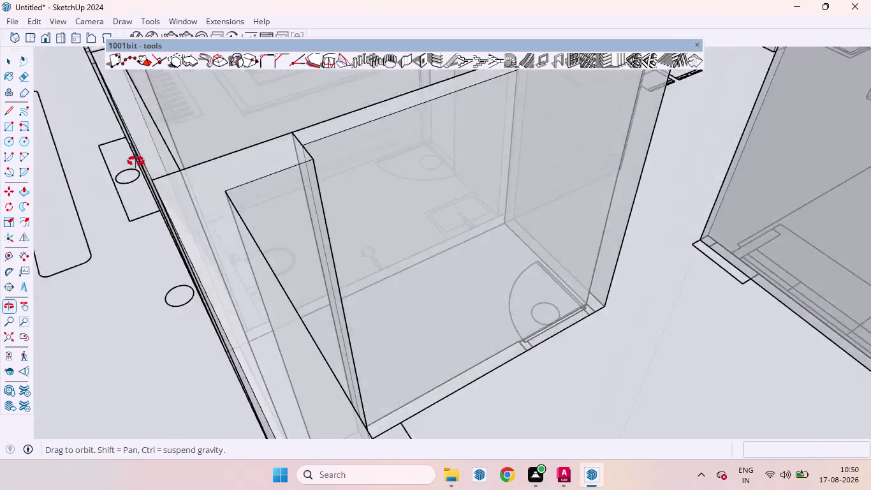
middle_drag(139, 163, 138, 168)
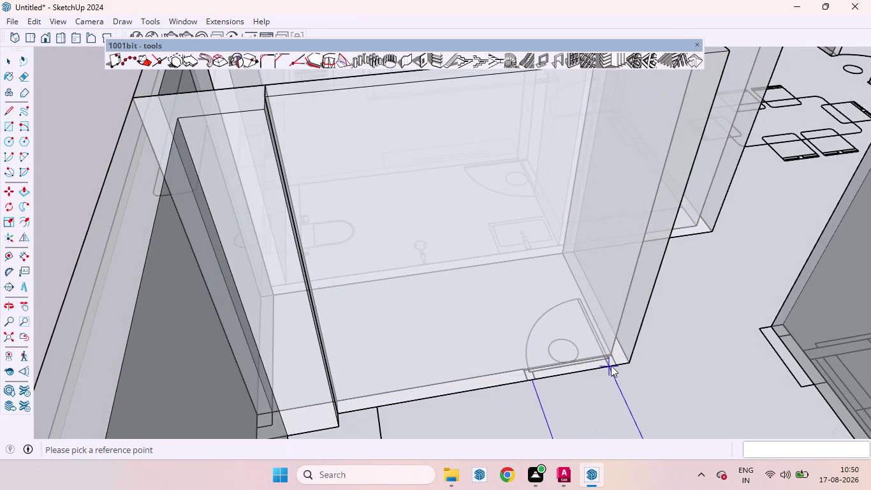
double_click(532, 381)
scroll(down, 3)
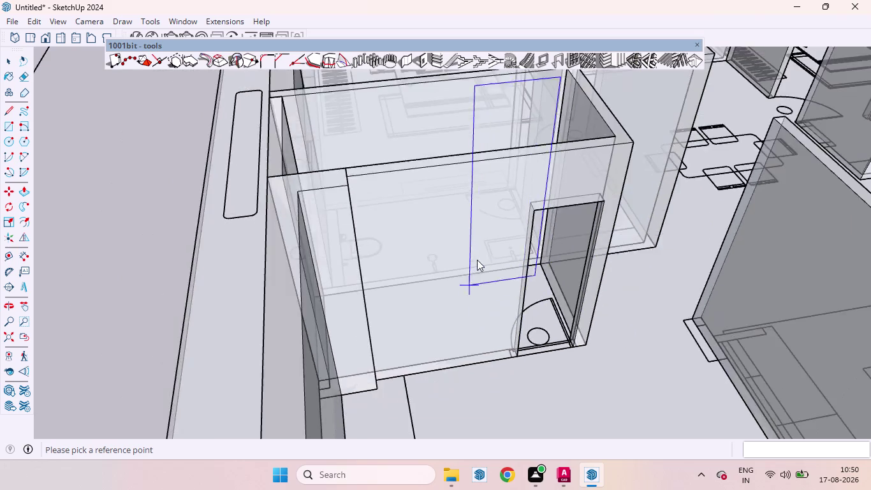
scroll(down, 3)
scroll(down, 3)
scroll(up, 3)
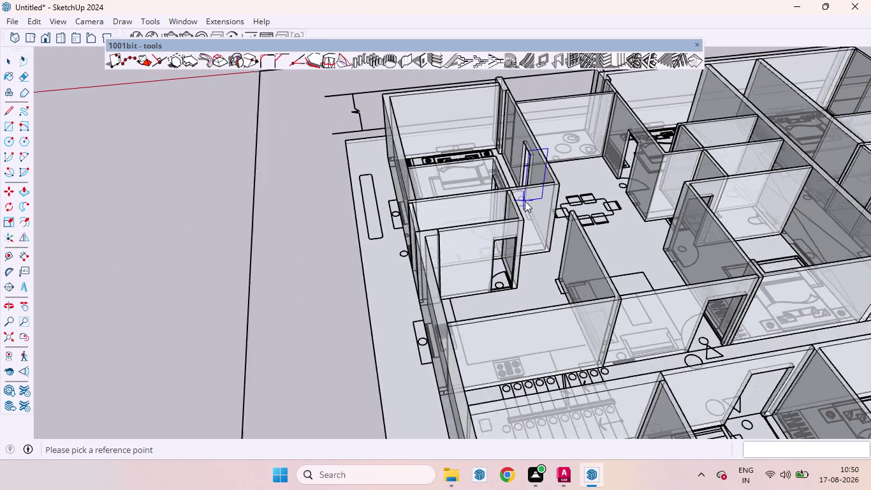
scroll(up, 3)
middle_drag(528, 214, 607, 266)
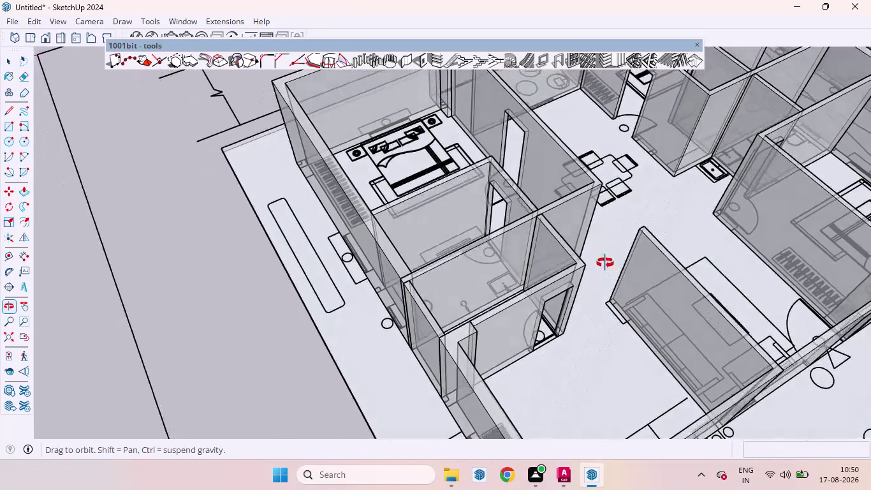
middle_drag(606, 266, 571, 203)
scroll(down, 3)
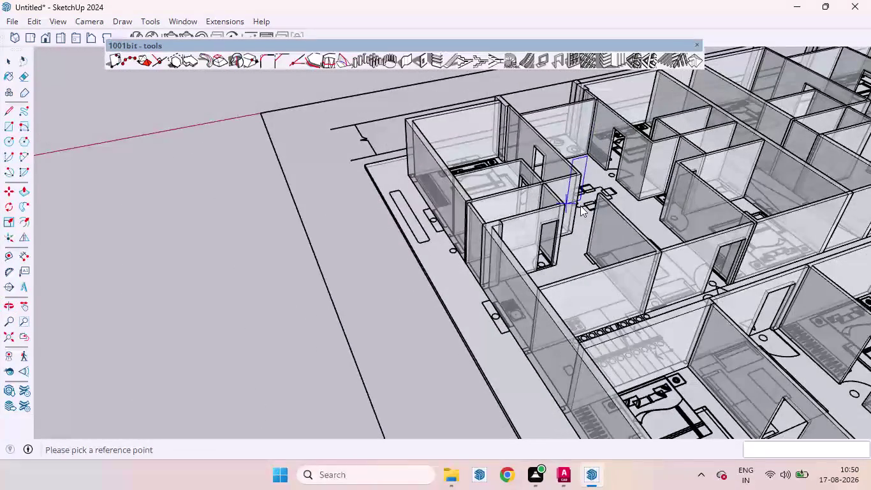
scroll(up, 3)
scroll(down, 3)
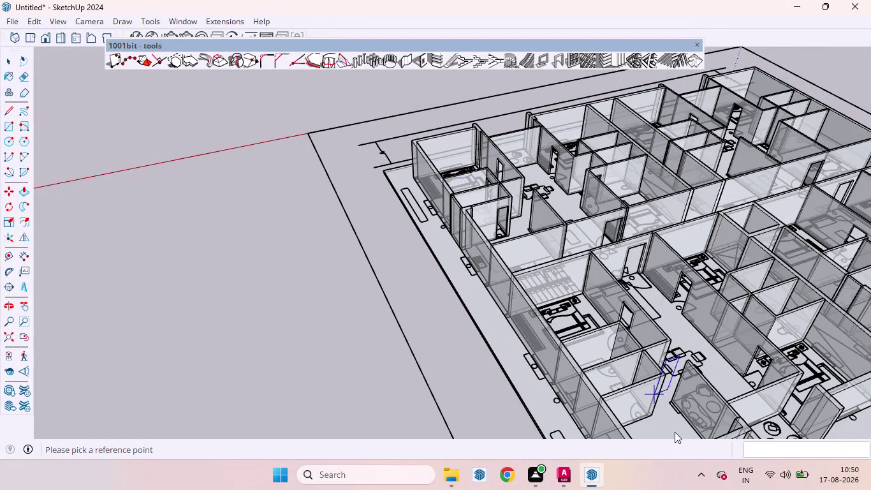
scroll(up, 3)
scroll(down, 3)
scroll(up, 3)
middle_drag(632, 416, 569, 373)
scroll(up, 3)
middle_drag(526, 341, 522, 387)
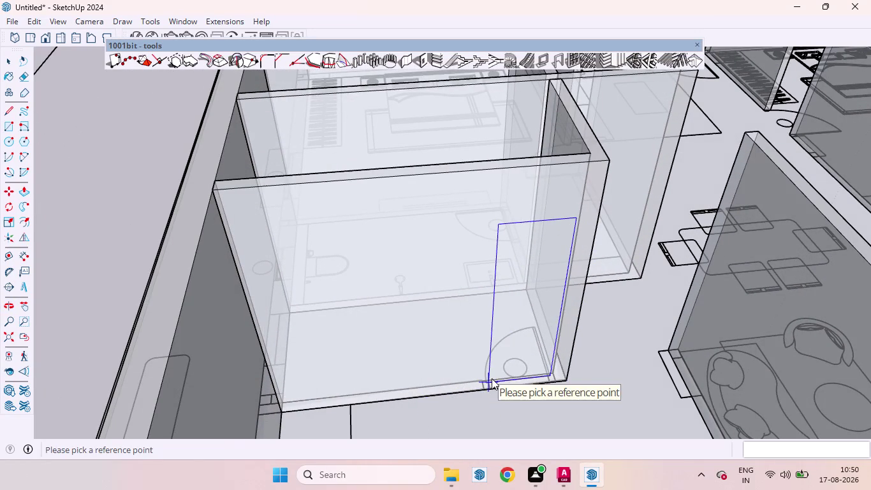
double_click(491, 386)
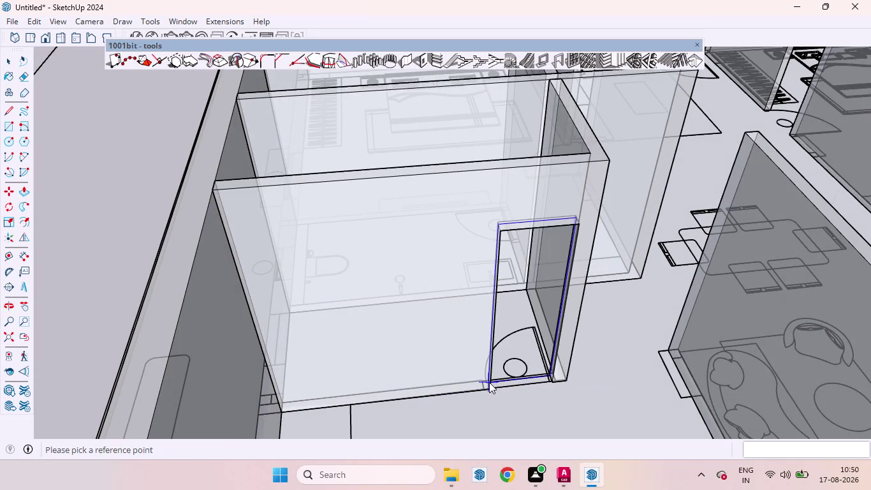
scroll(up, 3)
scroll(up, 3)
middle_drag(524, 379, 503, 381)
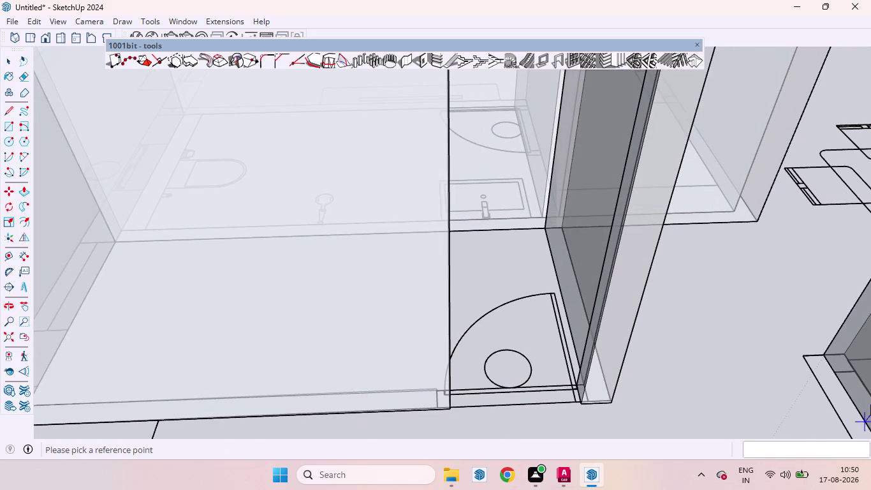
scroll(down, 3)
scroll(down, 3)
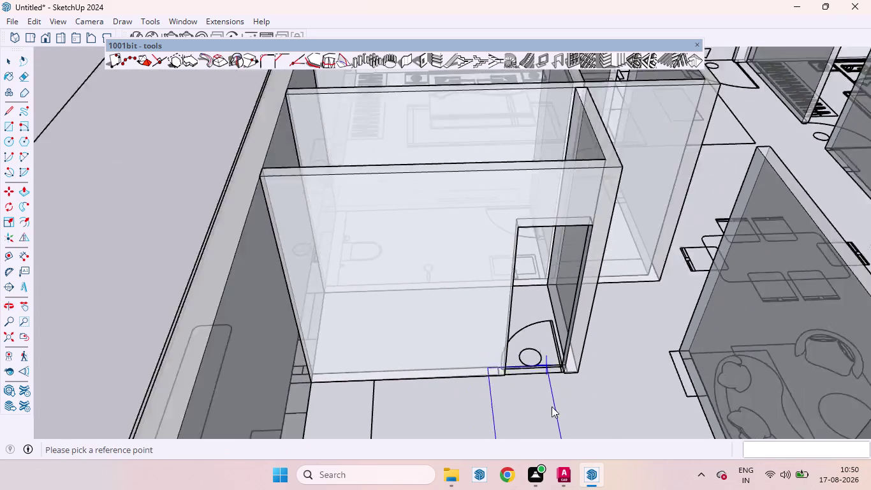
scroll(up, 3)
middle_drag(546, 112, 558, 279)
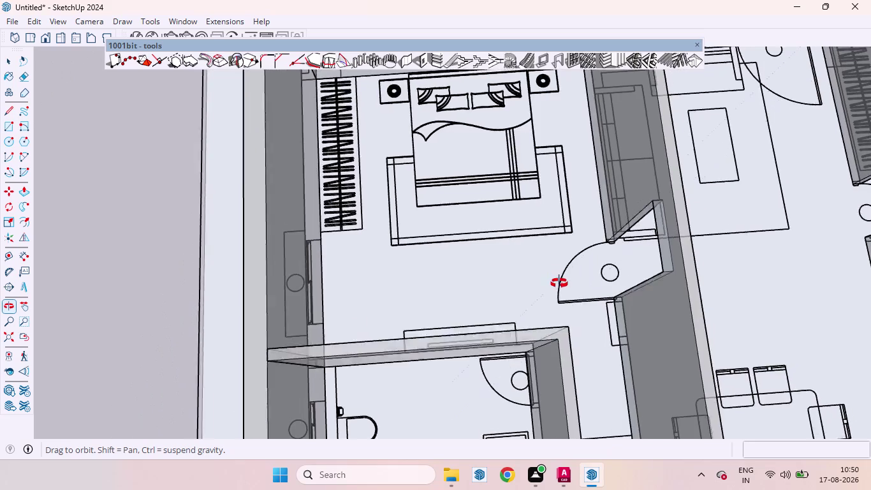
middle_drag(558, 280, 565, 219)
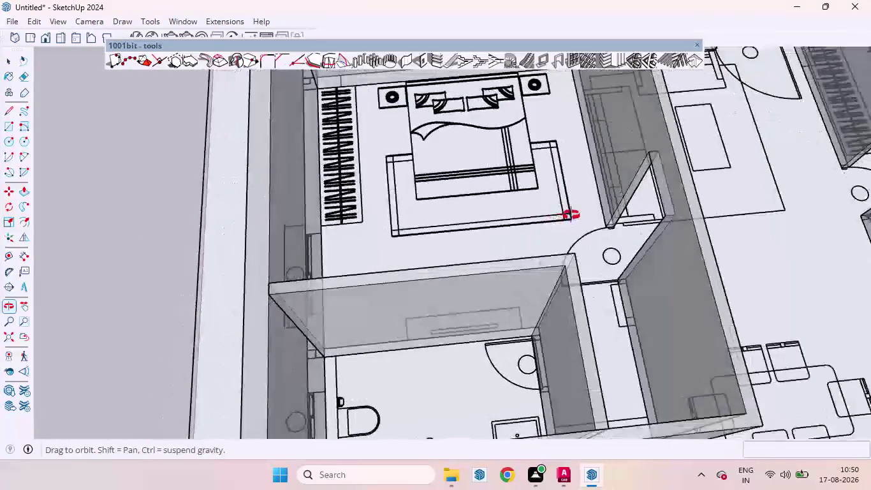
middle_drag(565, 218, 814, 222)
scroll(up, 3)
middle_drag(714, 236, 664, 184)
scroll(up, 3)
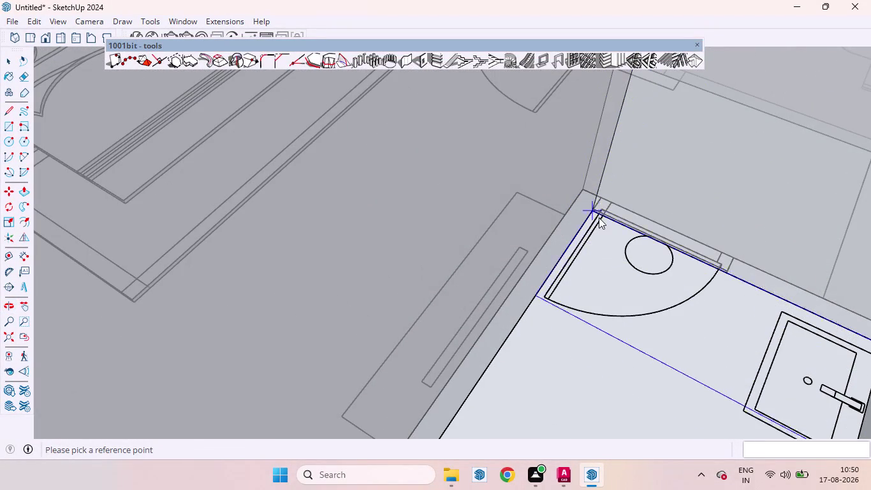
scroll(up, 3)
middle_drag(615, 243, 659, 216)
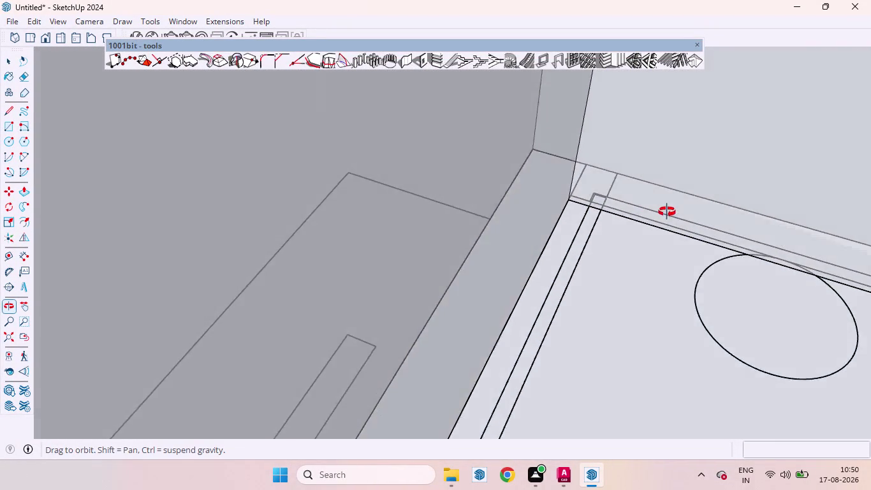
middle_drag(659, 216, 681, 178)
scroll(up, 3)
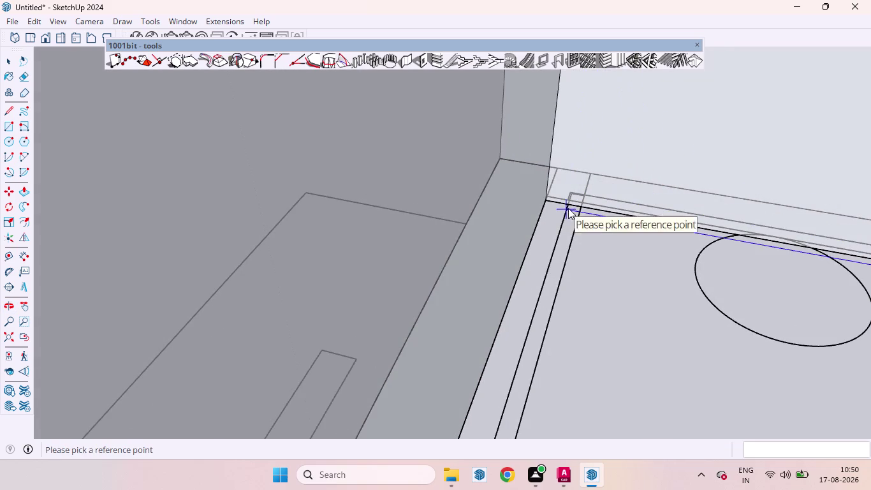
double_click(570, 197)
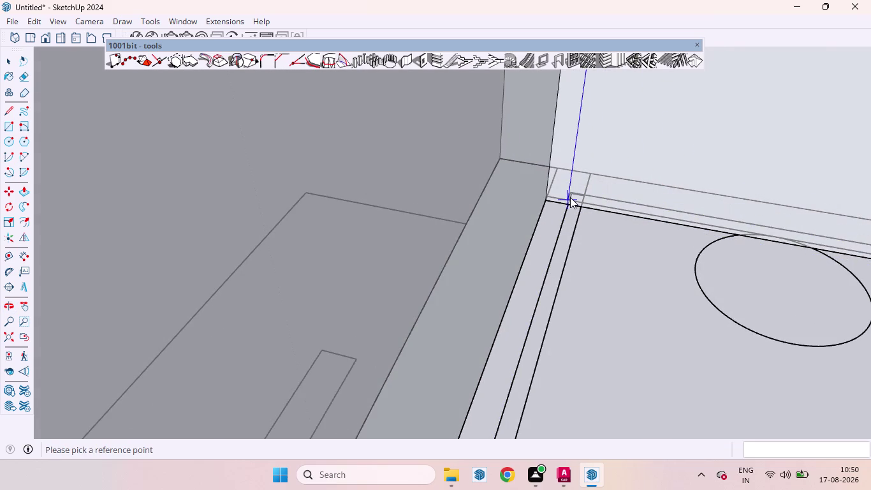
scroll(down, 3)
scroll(down, 3)
scroll(up, 3)
scroll(down, 3)
scroll(down, 3)
scroll(down, 3)
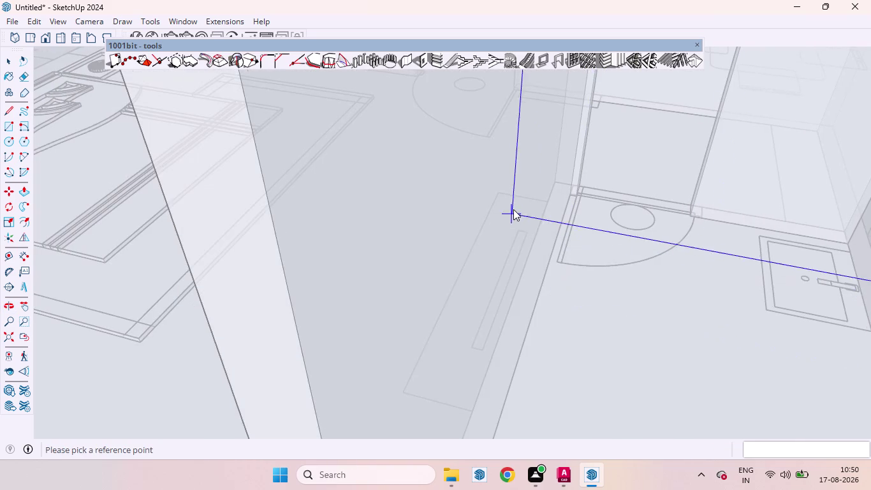
scroll(down, 3)
scroll(up, 3)
scroll(down, 3)
scroll(down, 3)
scroll(down, 3)
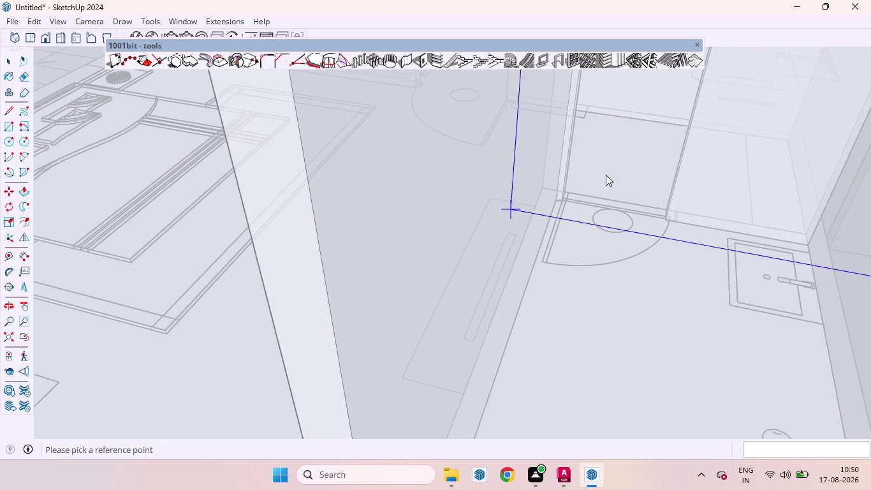
scroll(down, 3)
scroll(down, 3)
scroll(down, 3)
scroll(up, 3)
scroll(down, 3)
scroll(up, 3)
scroll(down, 3)
scroll(up, 3)
scroll(down, 3)
scroll(down, 3)
scroll(up, 3)
scroll(down, 3)
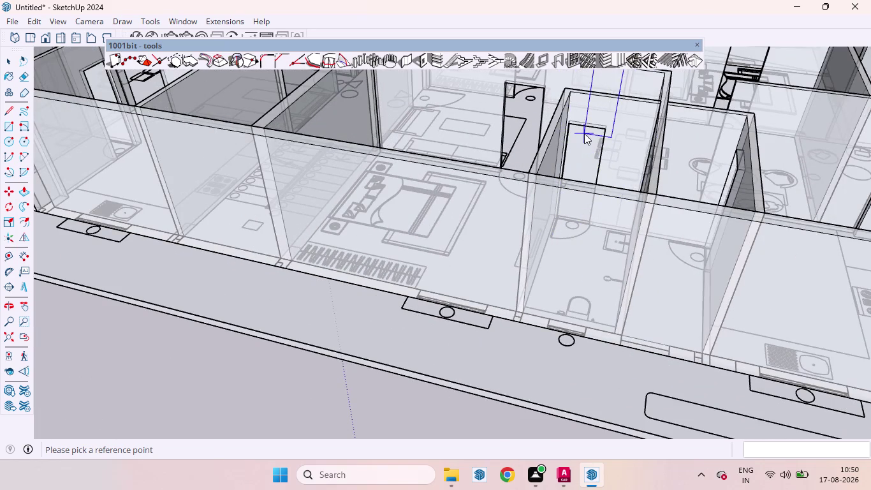
scroll(down, 3)
middle_drag(639, 138, 693, 262)
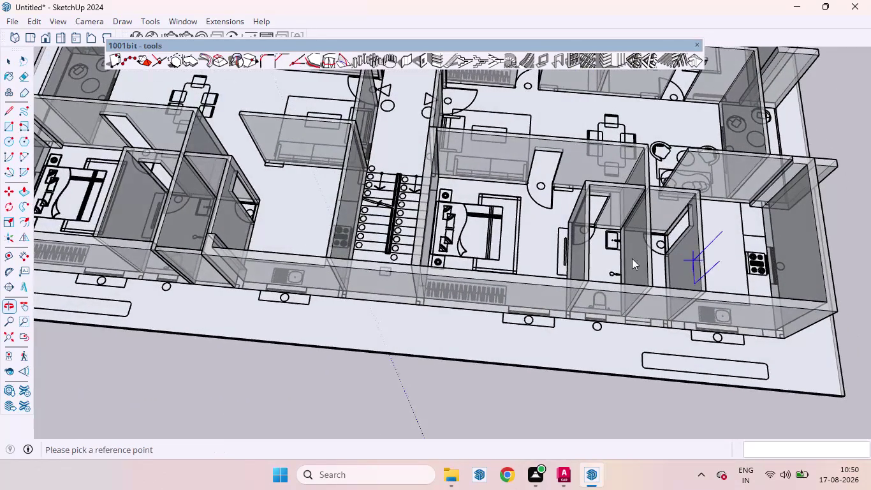
scroll(down, 3)
scroll(down, 3)
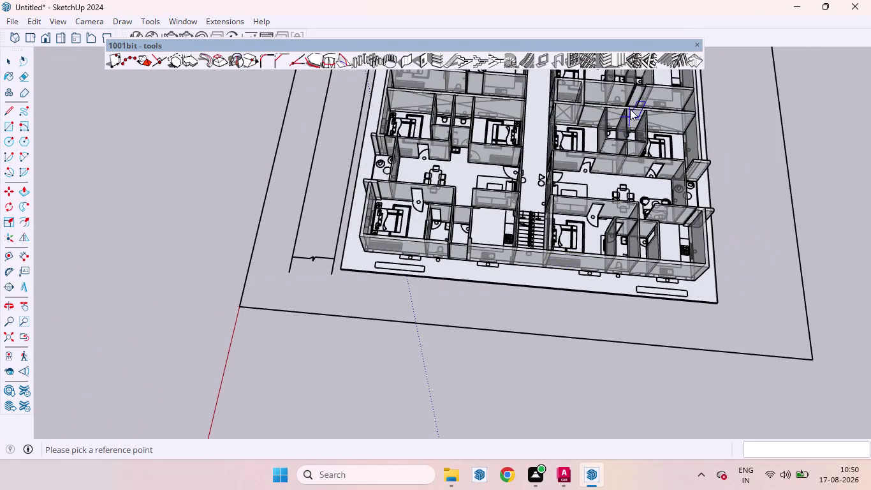
scroll(up, 3)
scroll(up, 3)
scroll(down, 3)
scroll(up, 3)
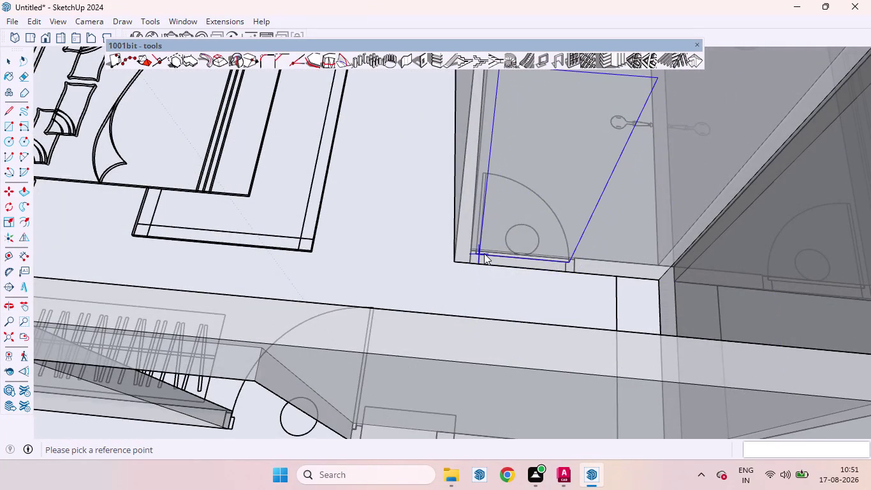
Cut a door opening through the wall at the first bathroom doorway.
double_click(484, 254)
scroll(down, 3)
scroll(up, 3)
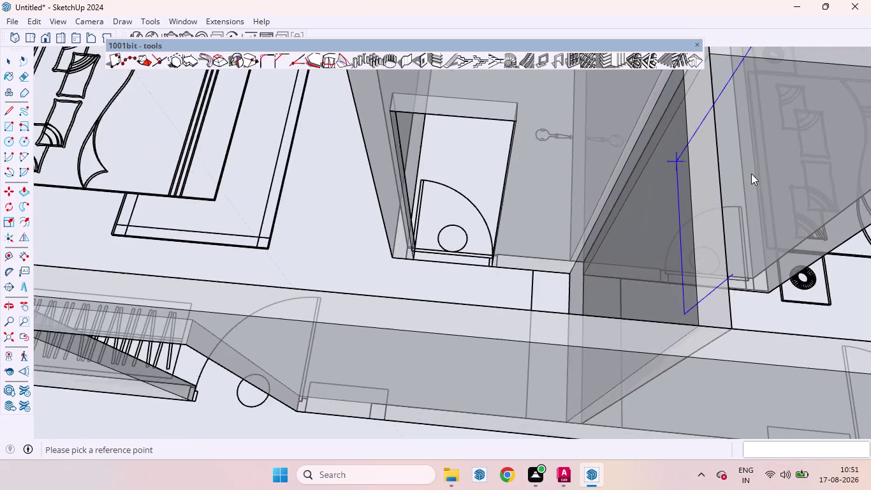
scroll(up, 3)
scroll(up, 3)
middle_drag(755, 305, 736, 280)
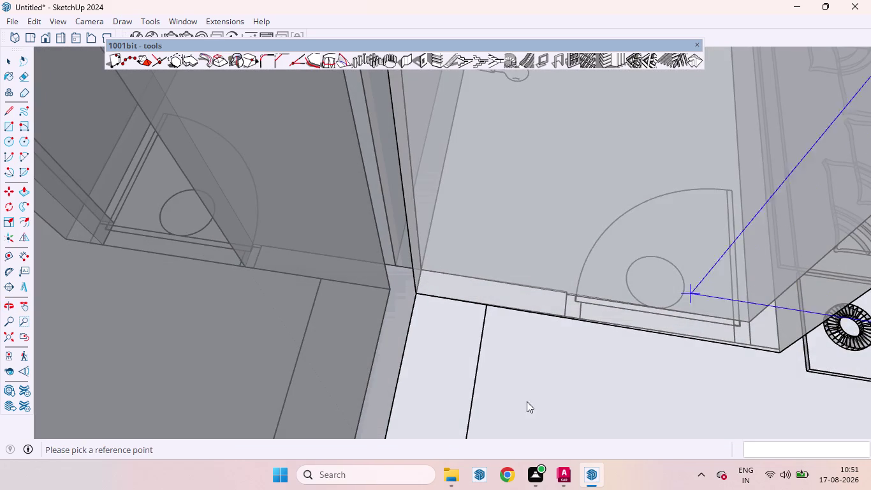
Cut a second door opening at the next bathroom door swing.
double_click(576, 295)
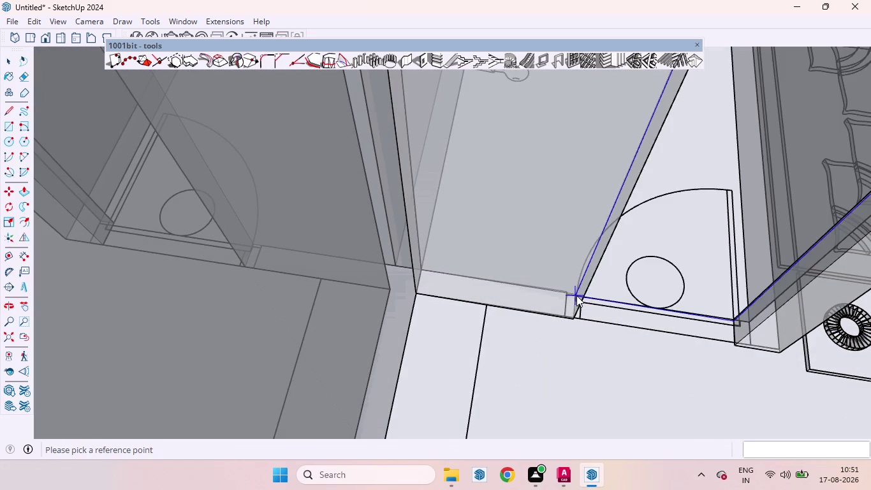
scroll(up, 3)
middle_drag(626, 329, 652, 248)
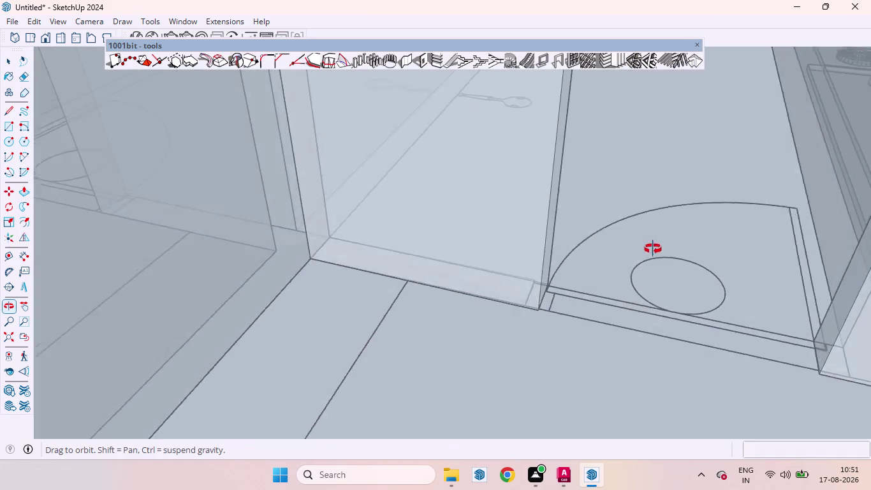
middle_drag(652, 248, 669, 281)
Cut a door opening through the wall at the bathroom doorway beside the sink.
scroll(down, 3)
scroll(down, 3)
scroll(down, 3)
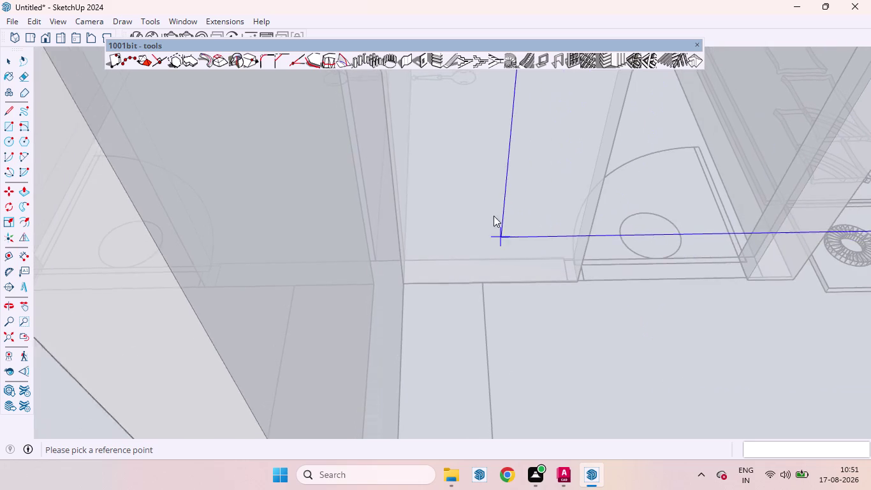
scroll(down, 3)
scroll(down, 3)
scroll(up, 3)
scroll(down, 3)
scroll(up, 3)
scroll(down, 3)
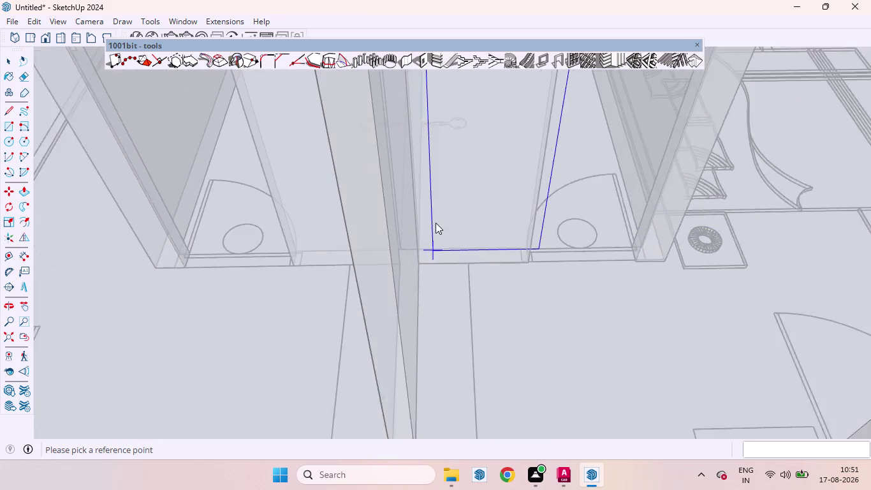
scroll(down, 3)
scroll(down, 3)
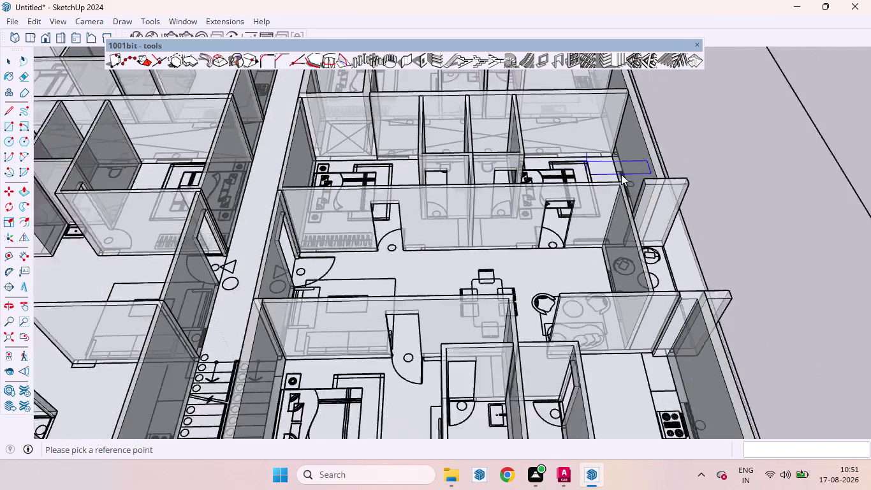
scroll(down, 3)
scroll(up, 3)
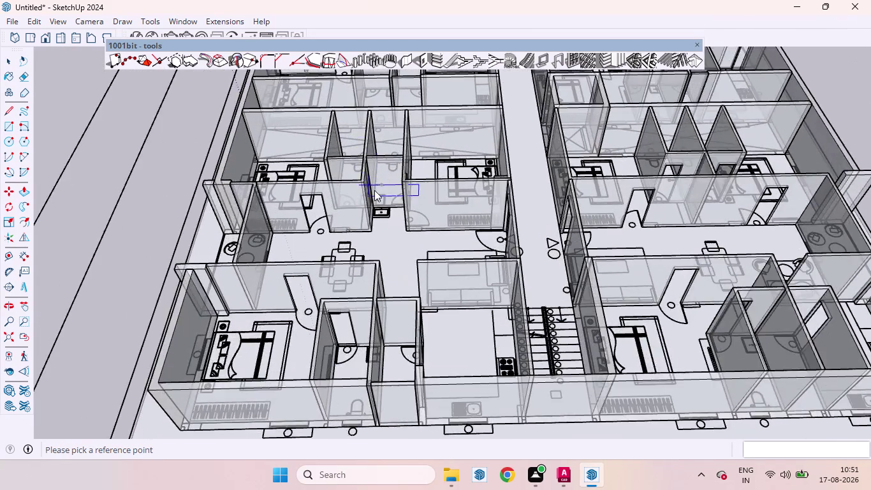
scroll(up, 3)
scroll(up, 3)
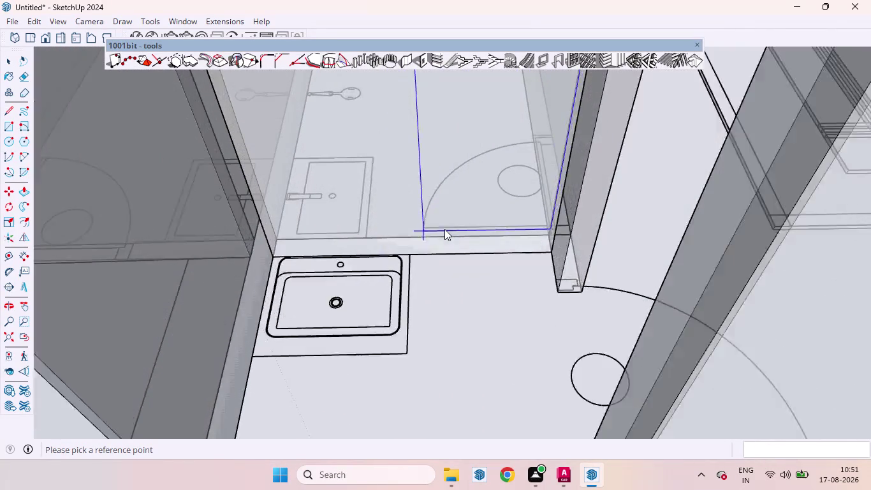
scroll(down, 3)
scroll(up, 3)
scroll(down, 3)
scroll(down, 3)
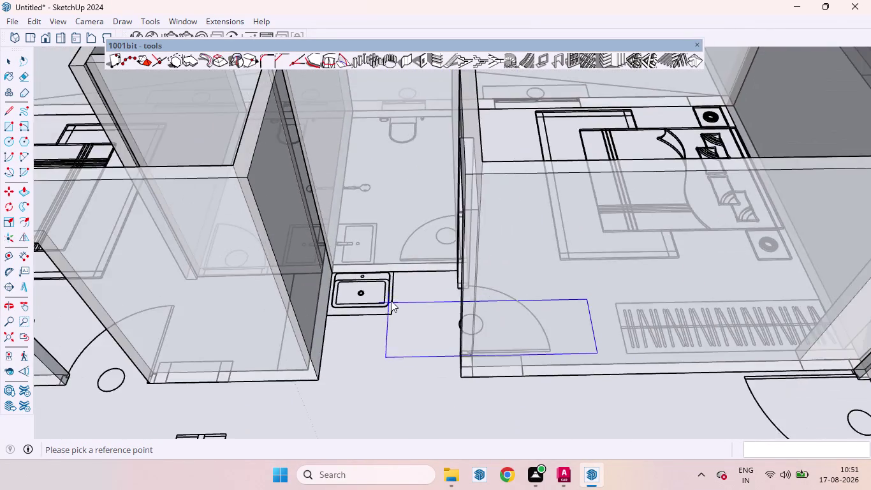
scroll(down, 3)
scroll(up, 3)
scroll(down, 3)
scroll(up, 3)
middle_drag(517, 184, 267, 250)
scroll(up, 3)
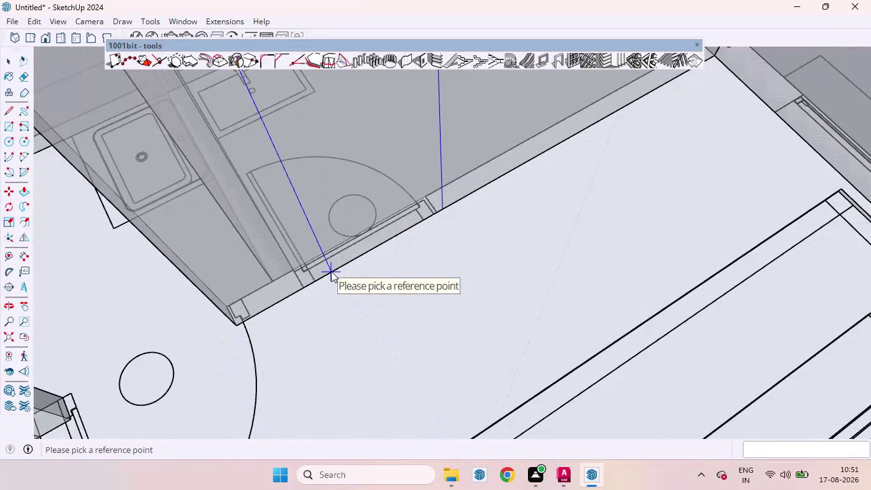
double_click(322, 276)
Zoom and orbit the view over to the next bathroom doorway.
scroll(down, 3)
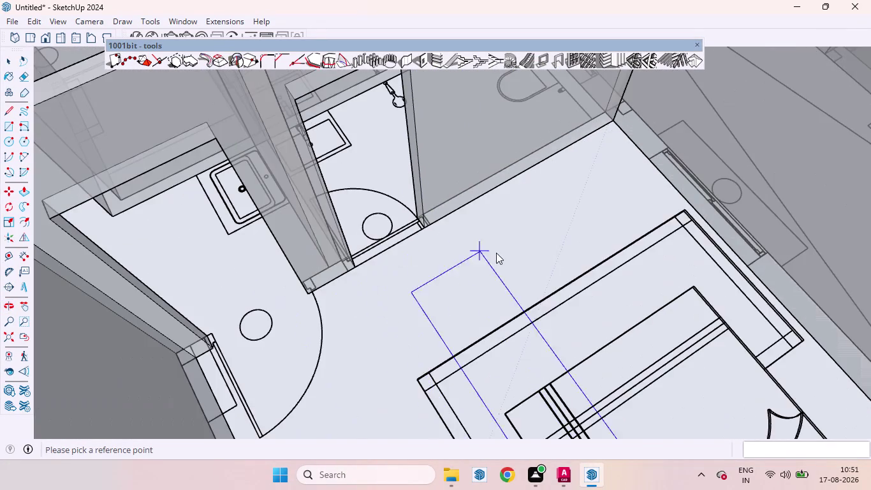
scroll(down, 3)
scroll(down, 3)
scroll(up, 3)
scroll(down, 3)
scroll(up, 3)
scroll(down, 3)
scroll(down, 3)
scroll(up, 3)
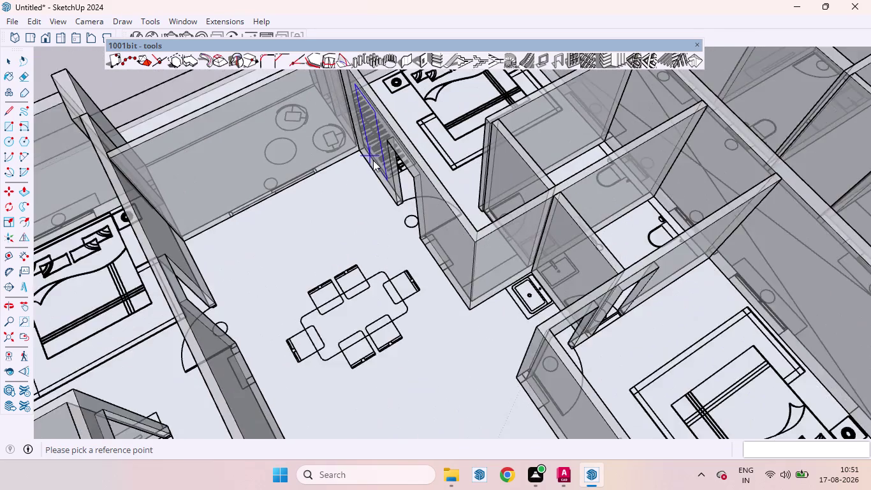
scroll(up, 3)
middle_drag(465, 164, 657, 220)
scroll(up, 3)
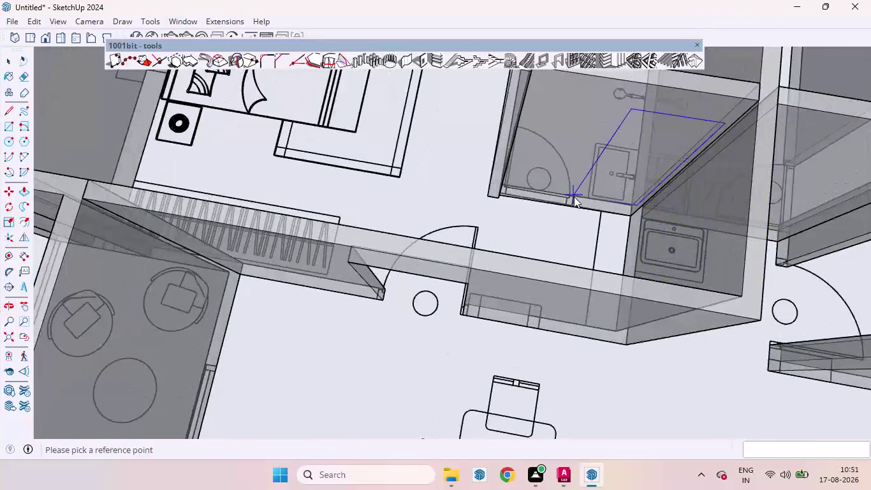
scroll(up, 3)
Zoom in and out around the bathroom door swing in the top view.
double_click(448, 196)
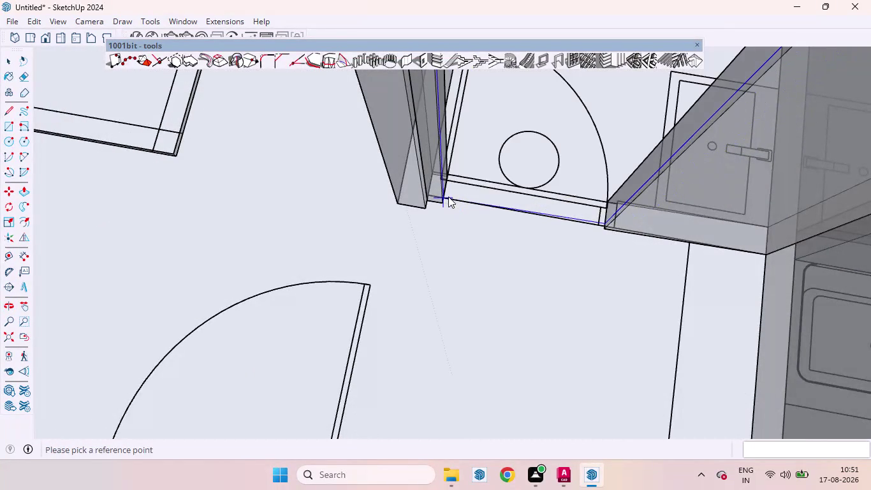
scroll(down, 3)
scroll(down, 3)
scroll(down, 3)
scroll(down, 3)
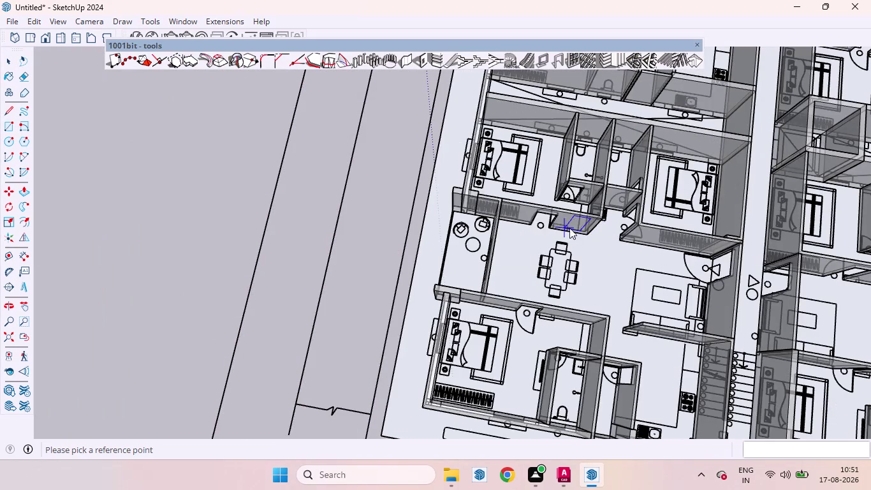
scroll(down, 3)
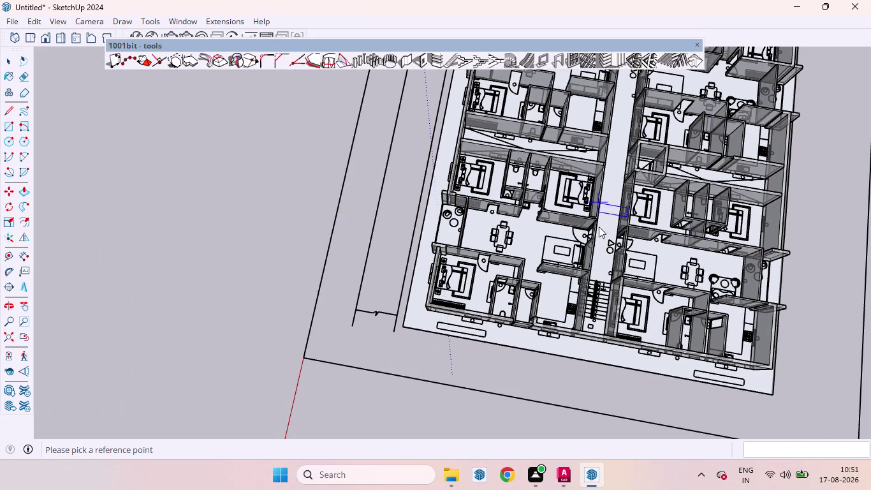
scroll(up, 3)
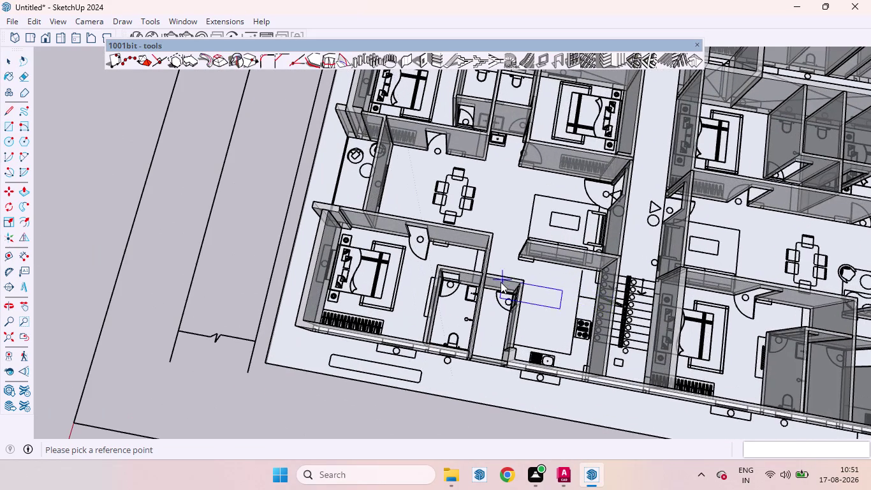
scroll(down, 3)
scroll(down, 3)
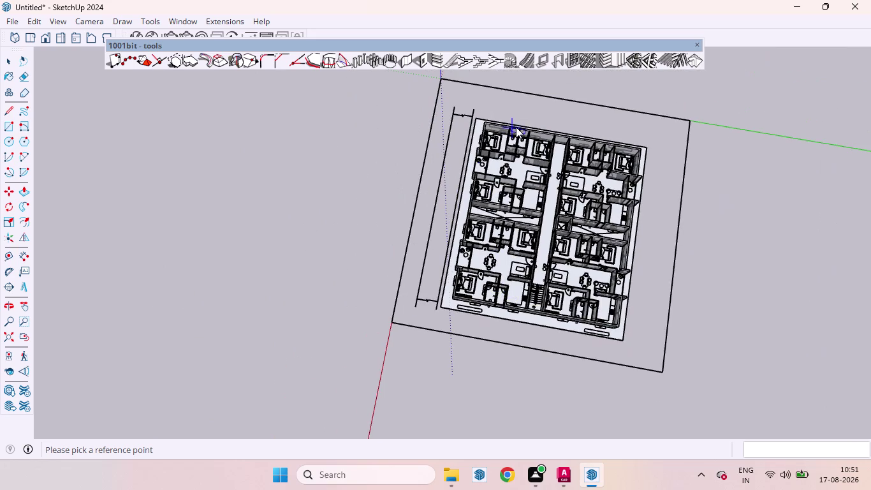
scroll(up, 3)
scroll(up, 3)
scroll(up, 3)
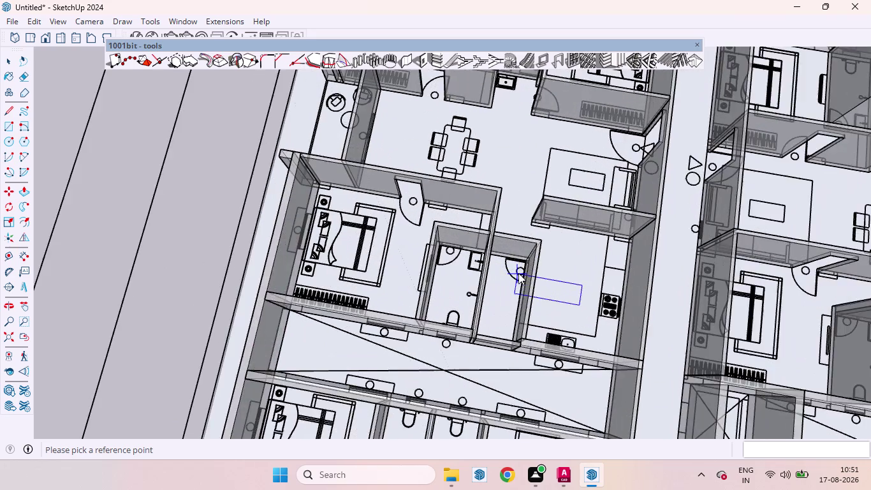
scroll(up, 3)
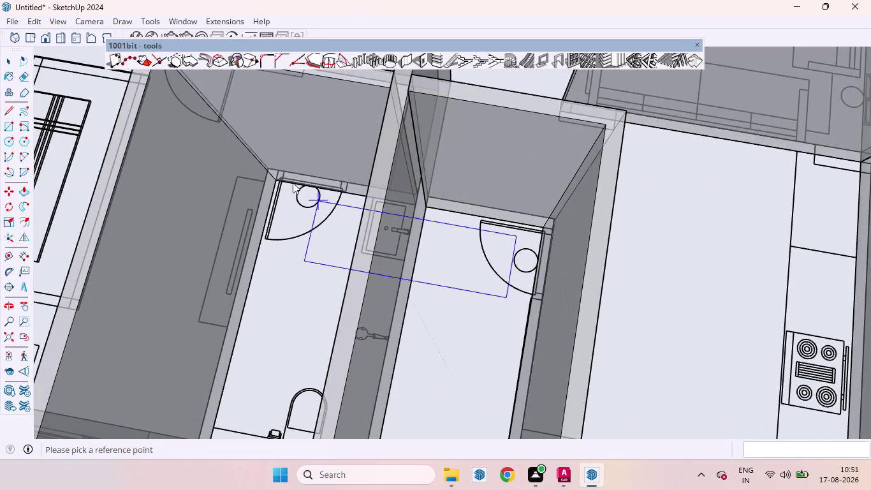
double_click(279, 178)
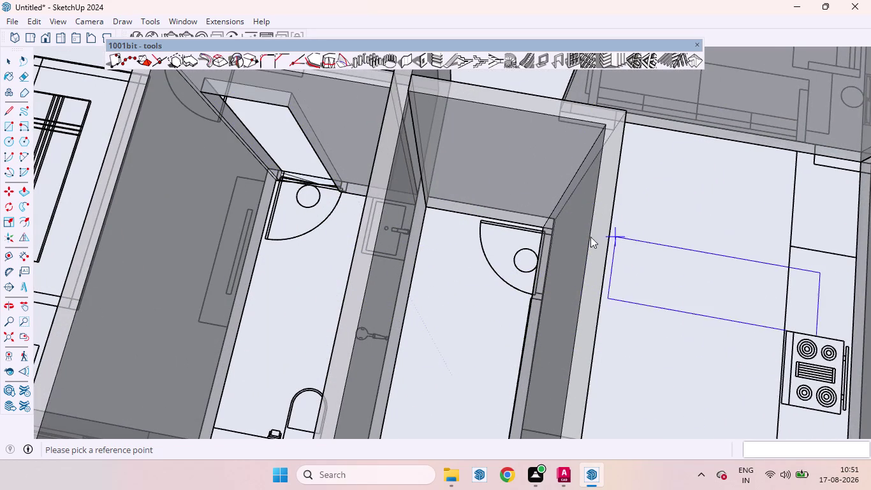
Orbit around the bathroom walls to its doorway, then toward the rooms on the right.
middle_drag(623, 258, 417, 164)
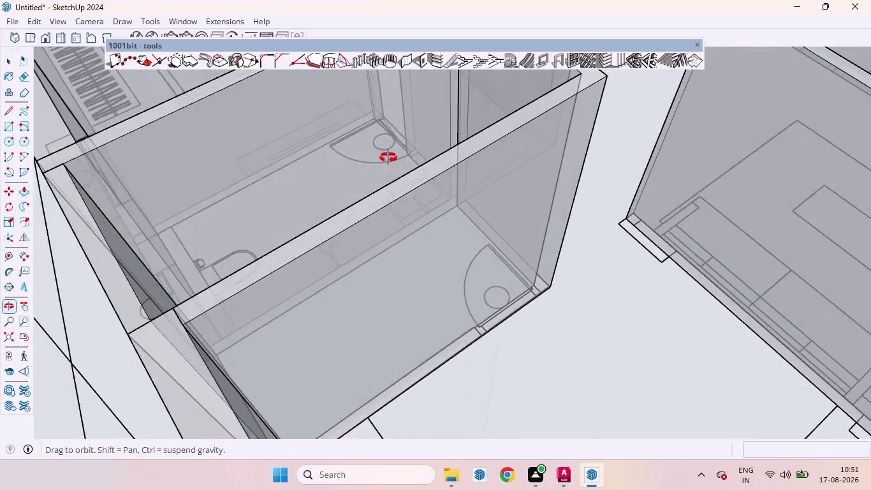
middle_drag(417, 163, 359, 142)
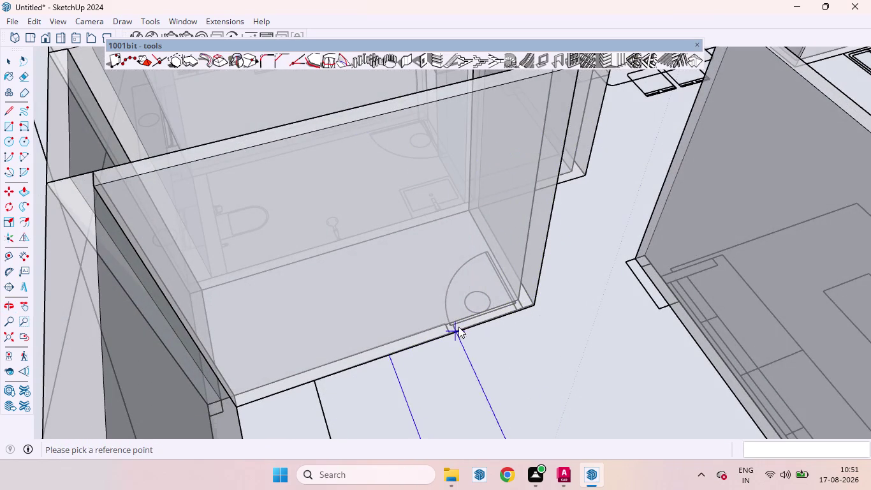
double_click(456, 318)
scroll(down, 3)
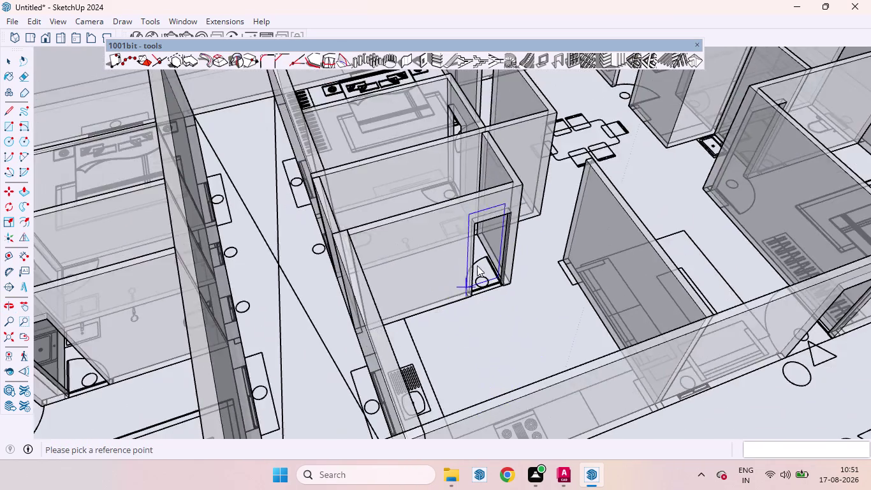
scroll(down, 3)
scroll(down, 3)
scroll(up, 3)
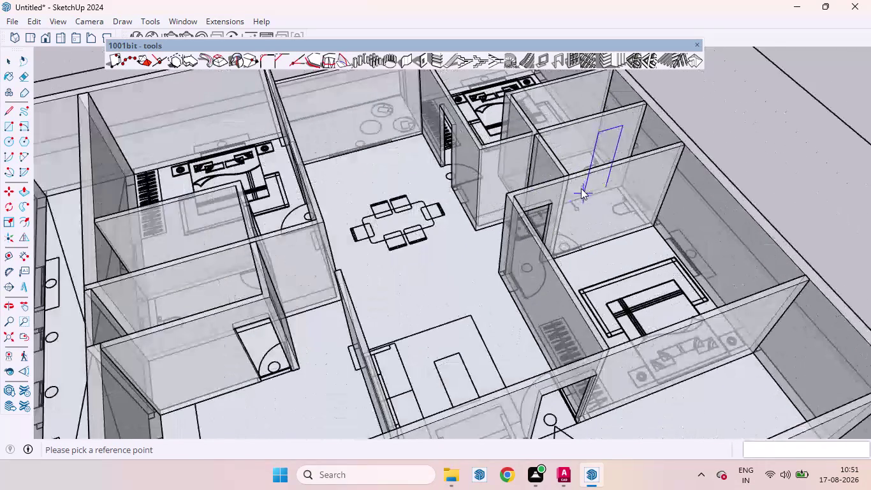
scroll(down, 3)
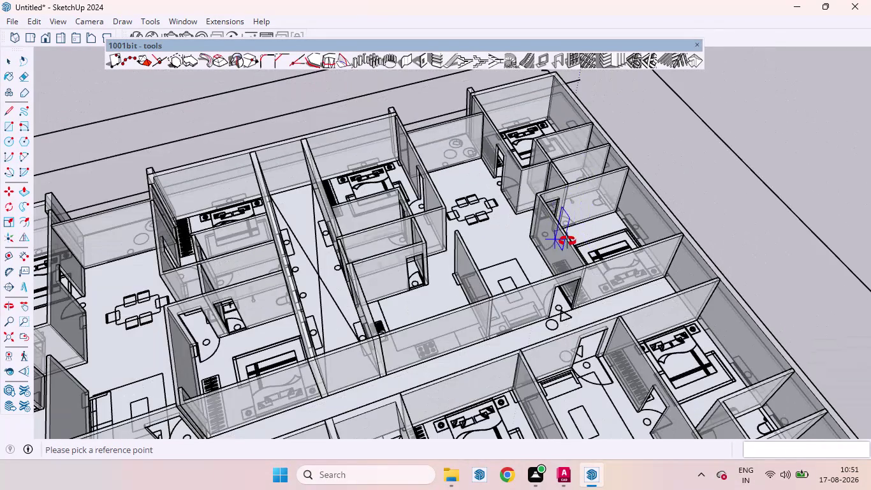
middle_drag(566, 241, 601, 210)
scroll(up, 3)
scroll(down, 3)
scroll(down, 3)
scroll(up, 3)
scroll(down, 3)
scroll(up, 3)
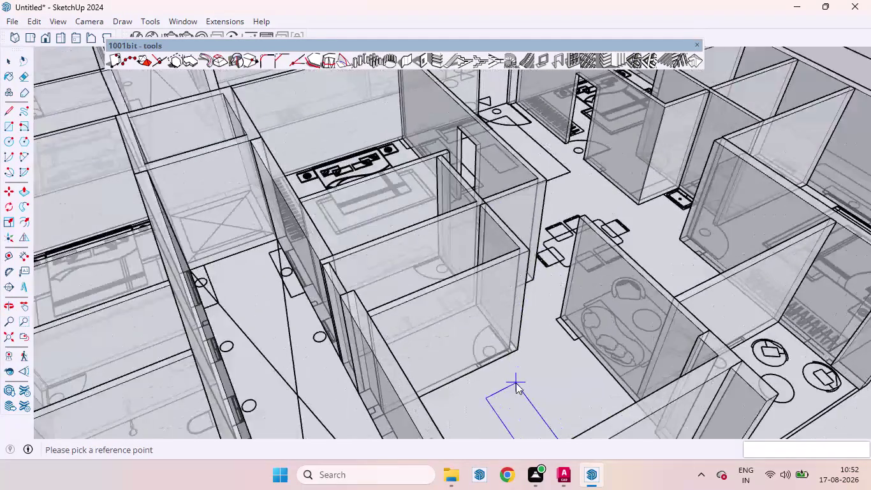
scroll(up, 3)
Orbit down to a floor-level doorway, then tilt onto the bedroom's bathroom door opening.
middle_drag(491, 361, 441, 318)
scroll(up, 3)
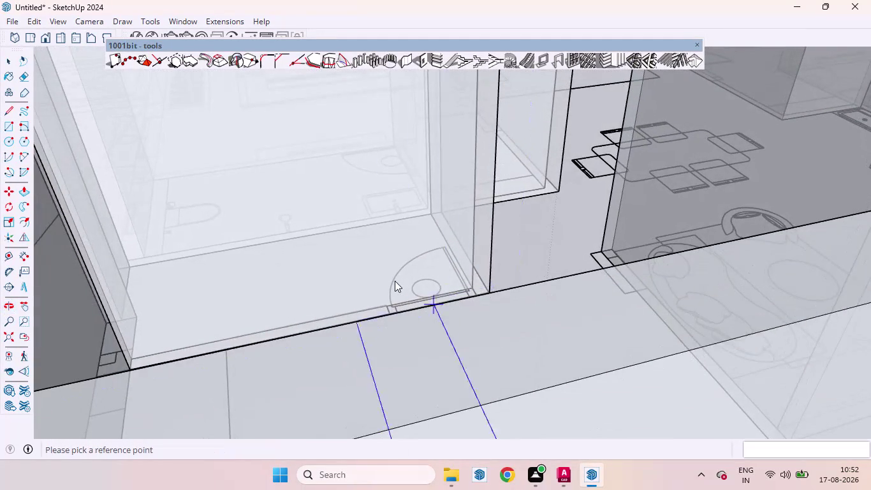
scroll(up, 3)
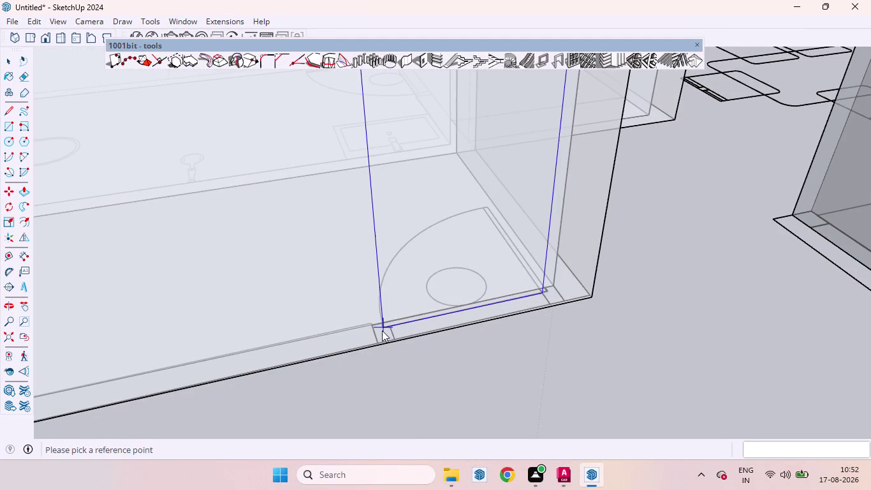
double_click(381, 330)
scroll(up, 3)
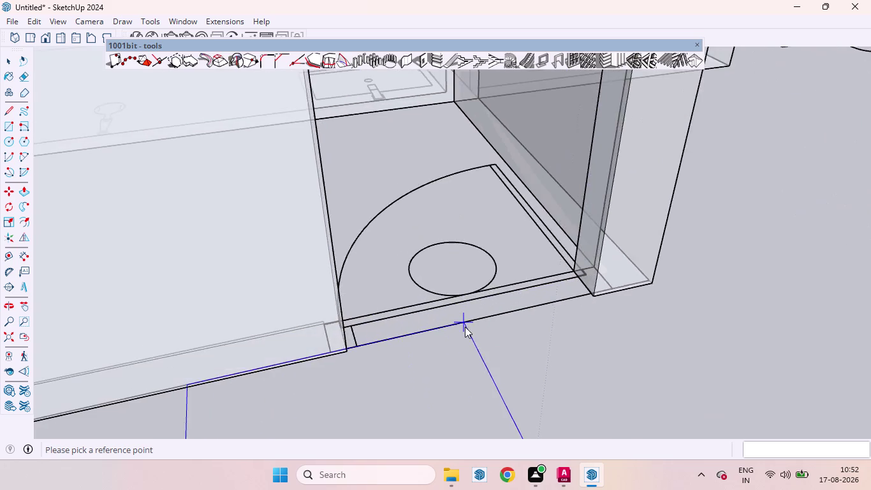
scroll(down, 3)
scroll(down, 3)
scroll(down, 3)
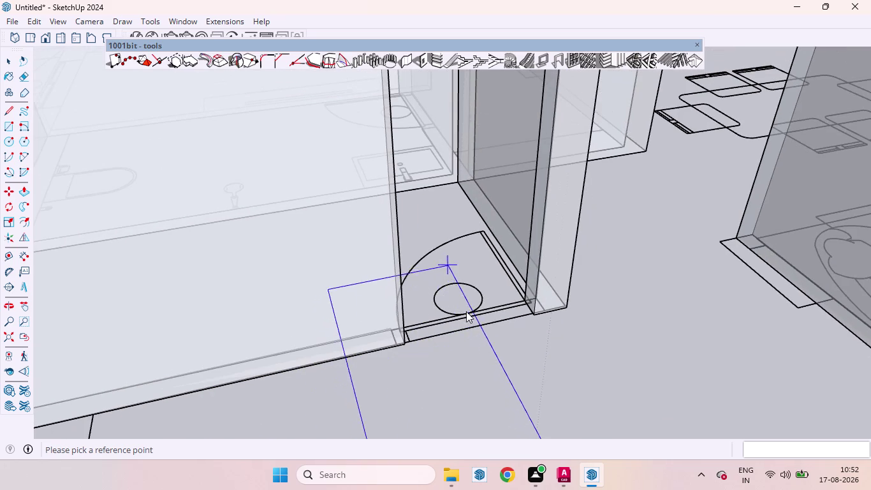
scroll(down, 3)
scroll(down, 3)
middle_drag(424, 138, 478, 162)
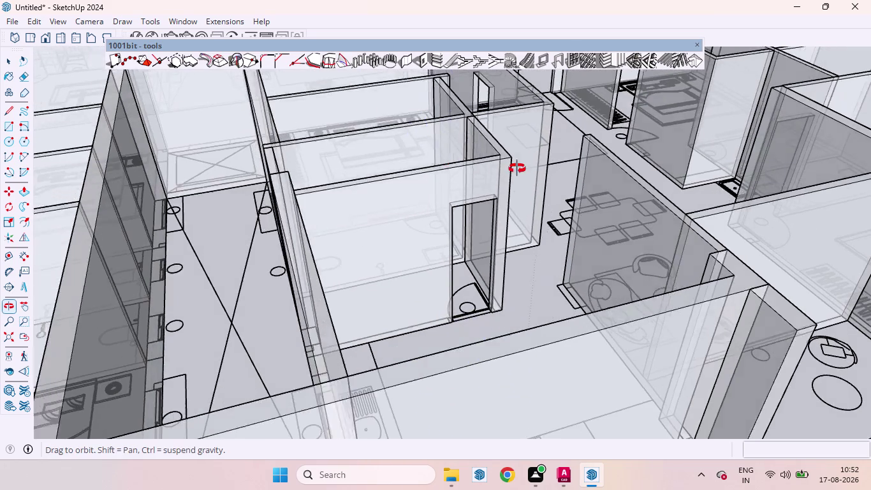
middle_drag(478, 162, 760, 261)
scroll(up, 3)
middle_drag(573, 249, 521, 225)
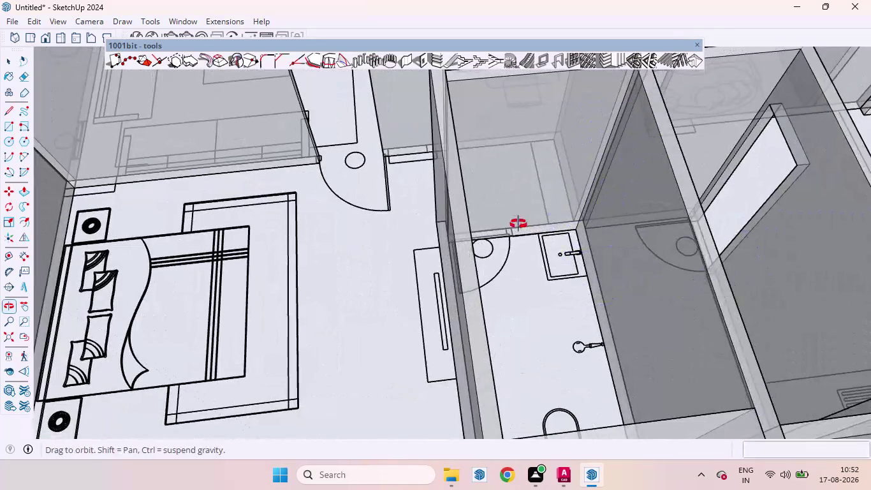
middle_drag(522, 226, 502, 212)
scroll(up, 3)
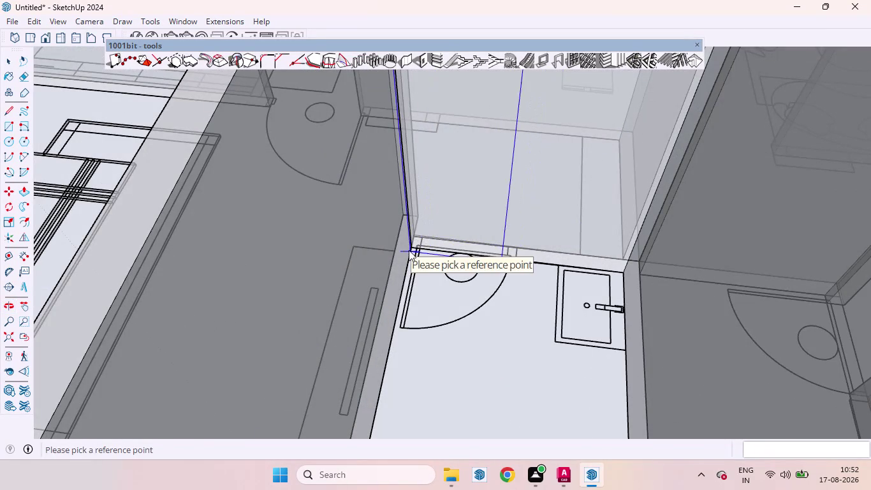
Orbit from the bathroom door opening over the living and dining area to the bedroom doorway.
double_click(417, 244)
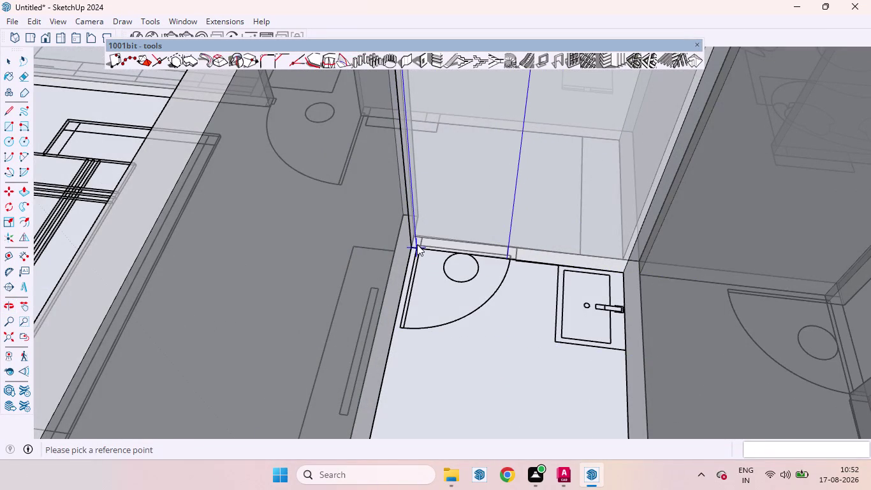
scroll(down, 3)
scroll(down, 3)
scroll(up, 3)
scroll(down, 3)
scroll(down, 3)
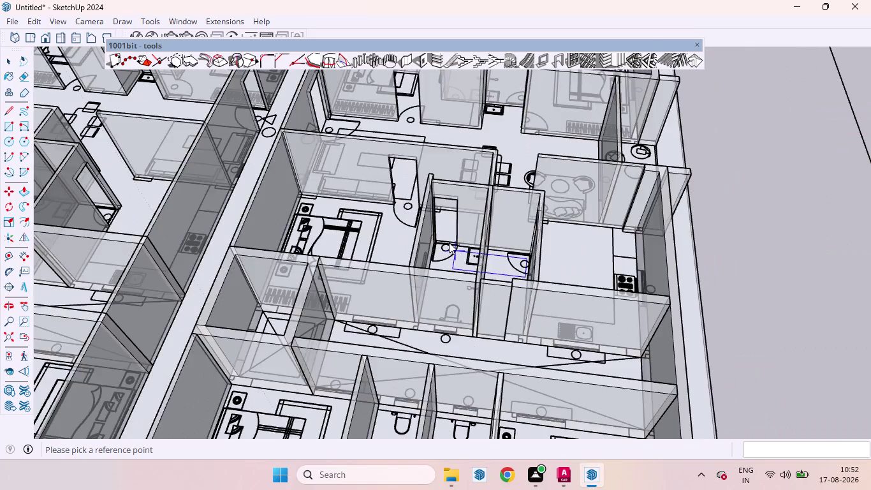
scroll(down, 3)
scroll(down, 3)
scroll(up, 3)
scroll(up, 3)
middle_drag(585, 213, 266, 193)
scroll(up, 3)
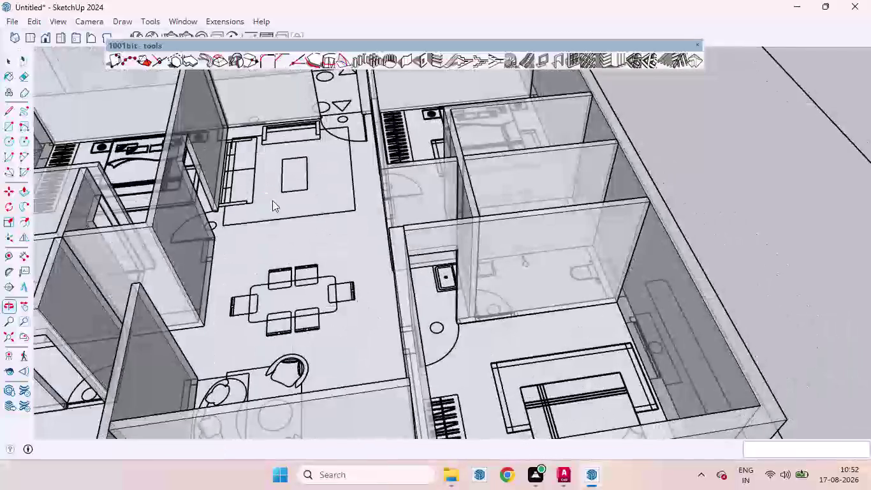
scroll(up, 3)
middle_drag(556, 362, 496, 318)
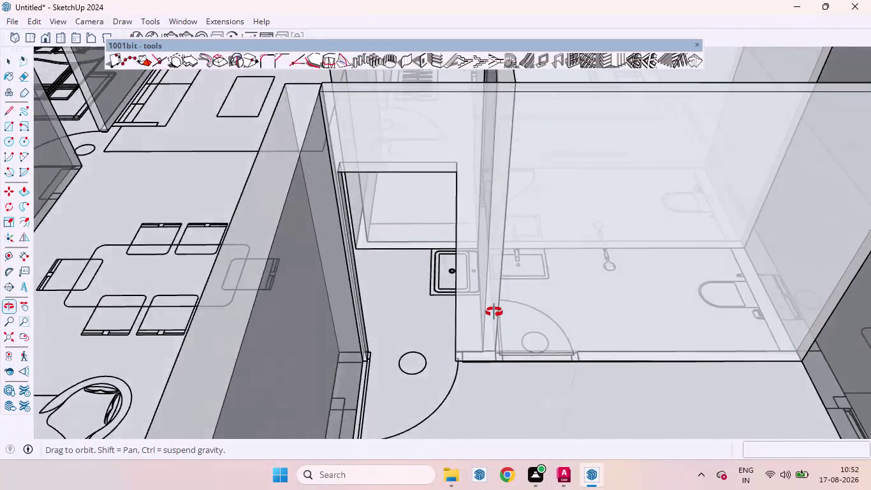
middle_drag(496, 317, 479, 276)
scroll(up, 3)
middle_drag(500, 240, 514, 393)
scroll(down, 3)
scroll(down, 3)
scroll(down, 3)
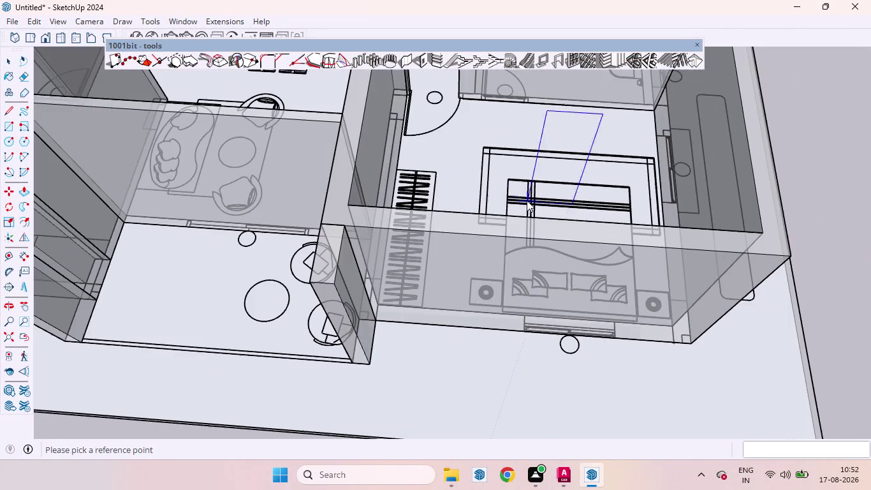
scroll(up, 3)
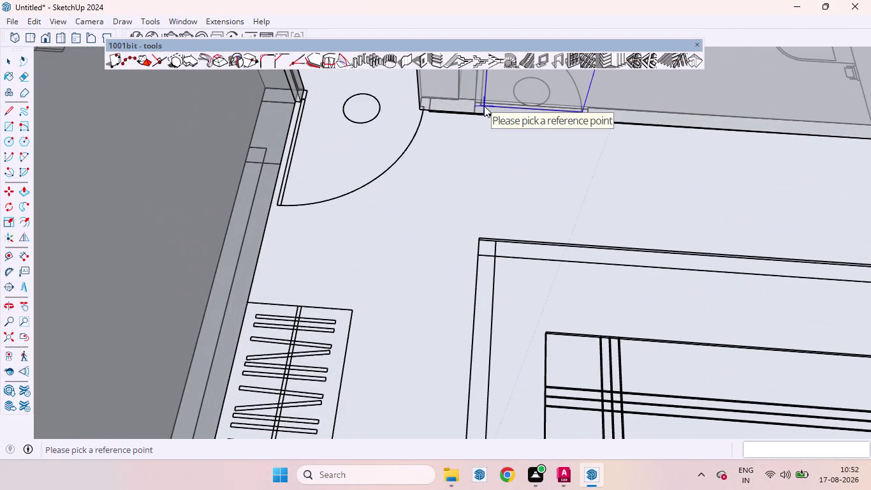
Orbit from the bedroom door opening out over the whole floor plan and onto another bathroom doorway.
double_click(482, 106)
scroll(down, 3)
scroll(up, 3)
scroll(down, 3)
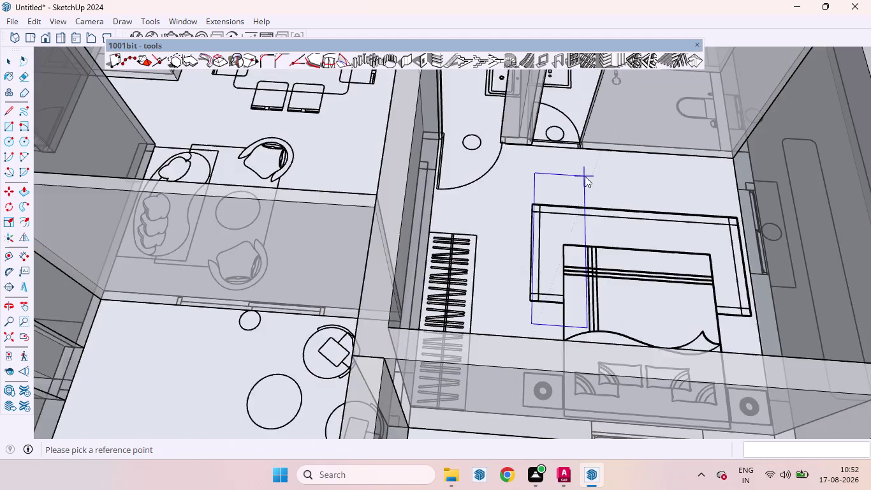
scroll(down, 3)
scroll(down, 3)
scroll(down, 3)
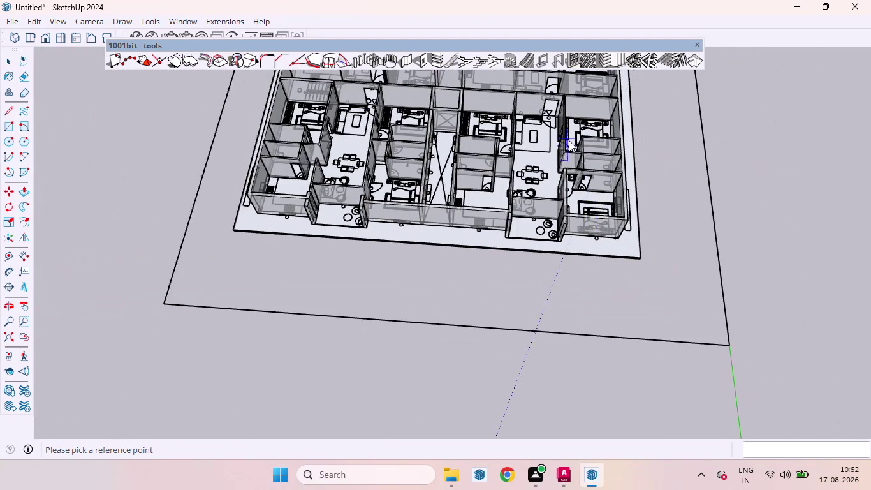
middle_drag(573, 146, 762, 211)
scroll(up, 3)
scroll(down, 3)
scroll(down, 3)
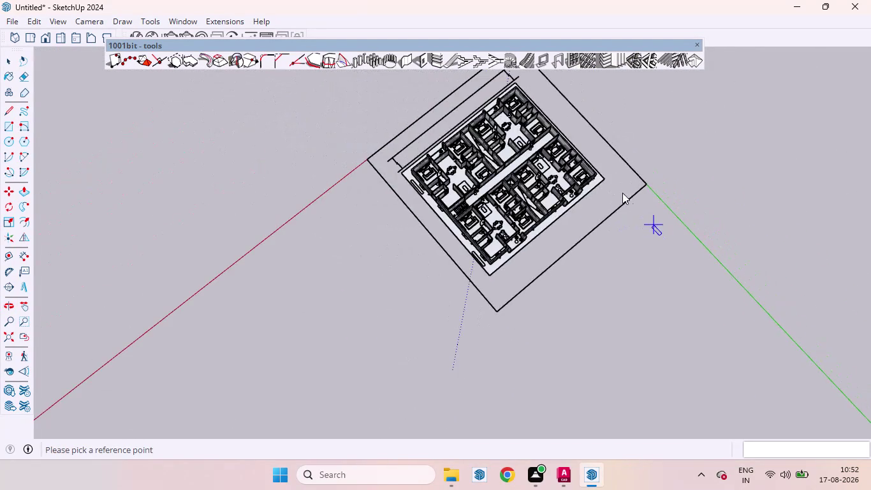
scroll(up, 3)
middle_drag(585, 192, 760, 212)
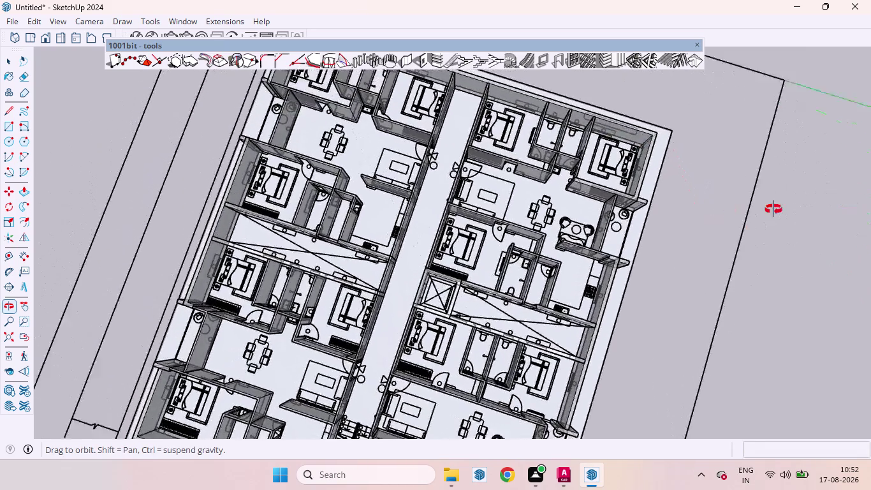
middle_drag(760, 212, 836, 188)
scroll(up, 3)
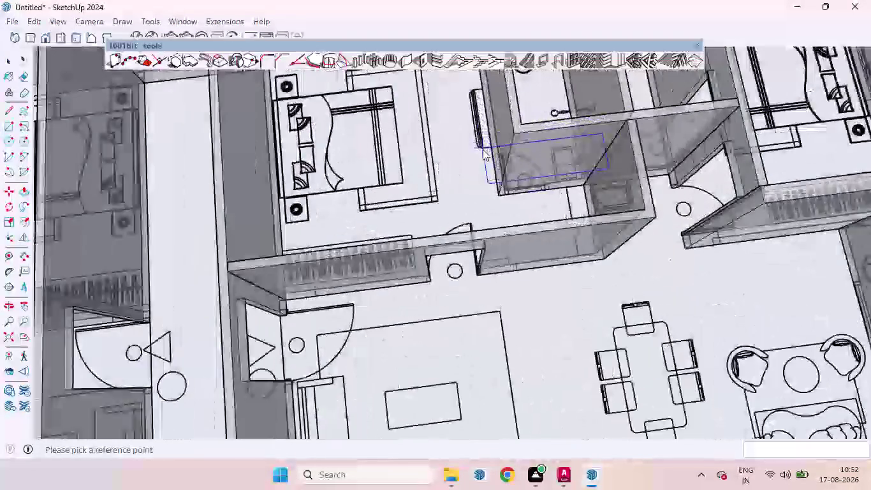
scroll(up, 3)
middle_drag(478, 161, 497, 139)
scroll(up, 3)
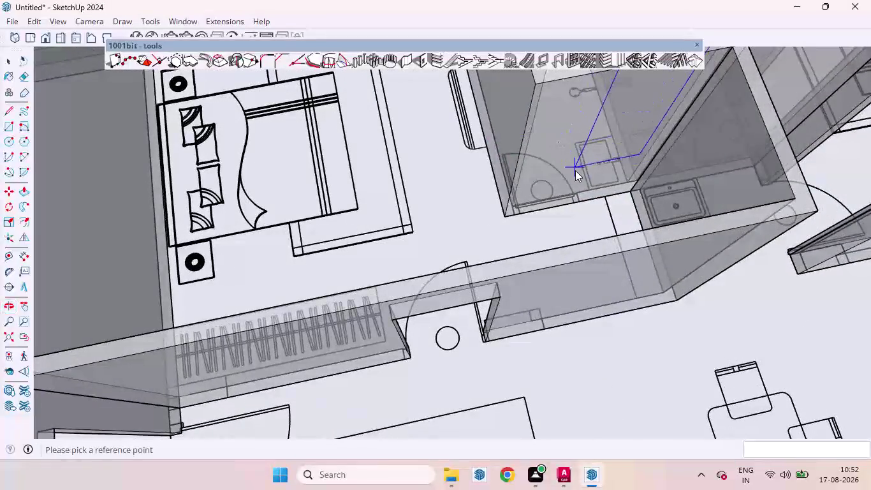
scroll(up, 3)
Zoom around the bathroom door opening corners at close range.
double_click(494, 232)
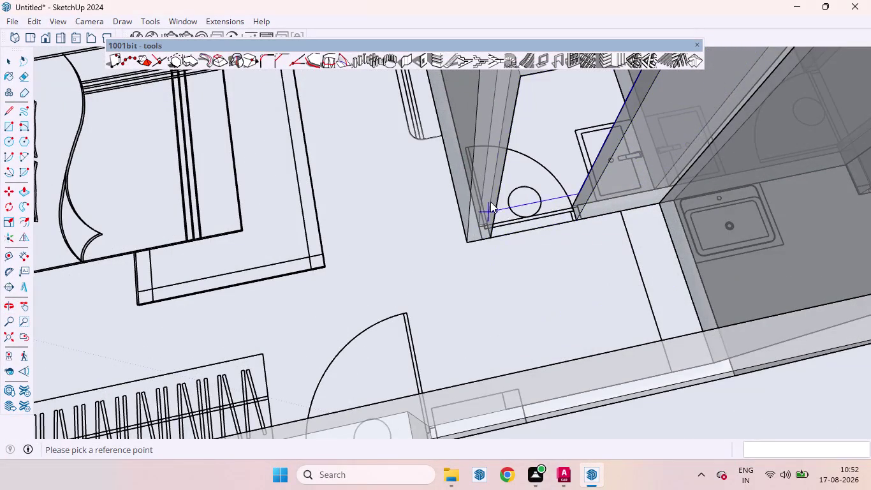
scroll(down, 3)
scroll(down, 3)
scroll(down, 3)
scroll(down, 3)
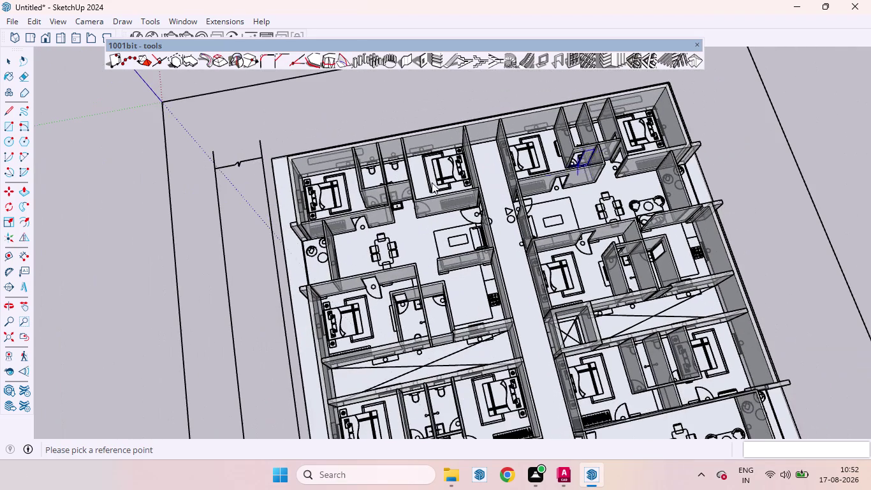
scroll(up, 3)
scroll(up, 3)
scroll(up, 3)
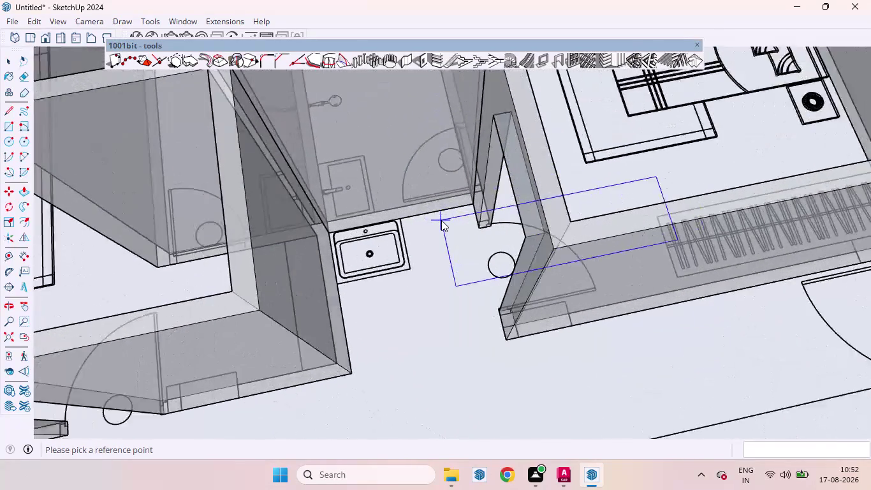
scroll(up, 3)
scroll(down, 3)
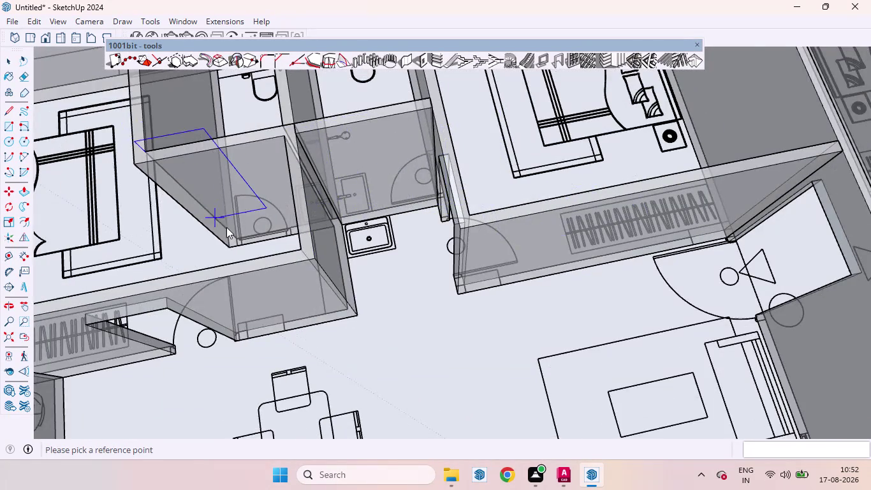
scroll(up, 3)
scroll(up, 3)
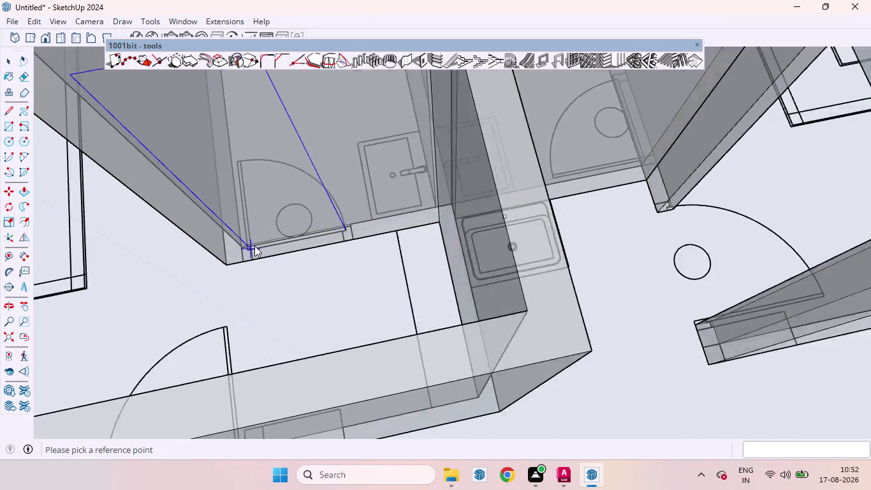
scroll(up, 3)
click(254, 245)
click(255, 245)
scroll(down, 3)
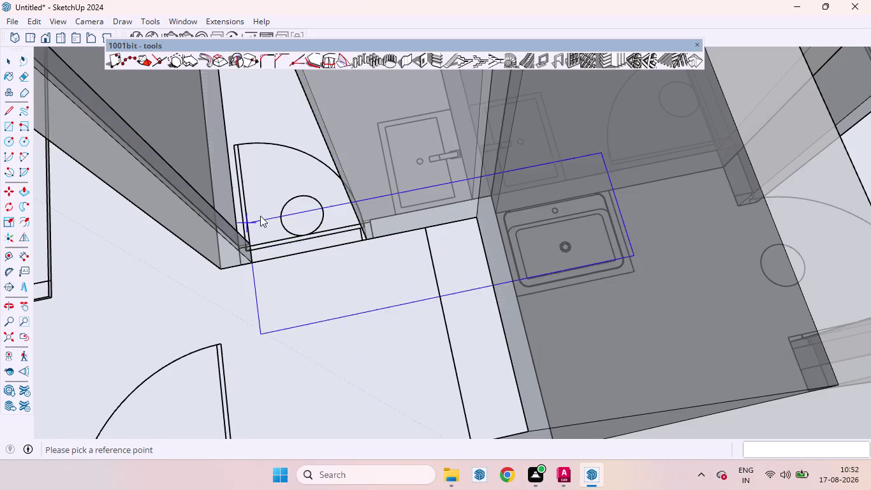
scroll(down, 3)
scroll(down, 3)
scroll(down, 3)
Orbit out over several apartments and settle on a tilted perspective of the whole block.
middle_drag(275, 213, 123, 122)
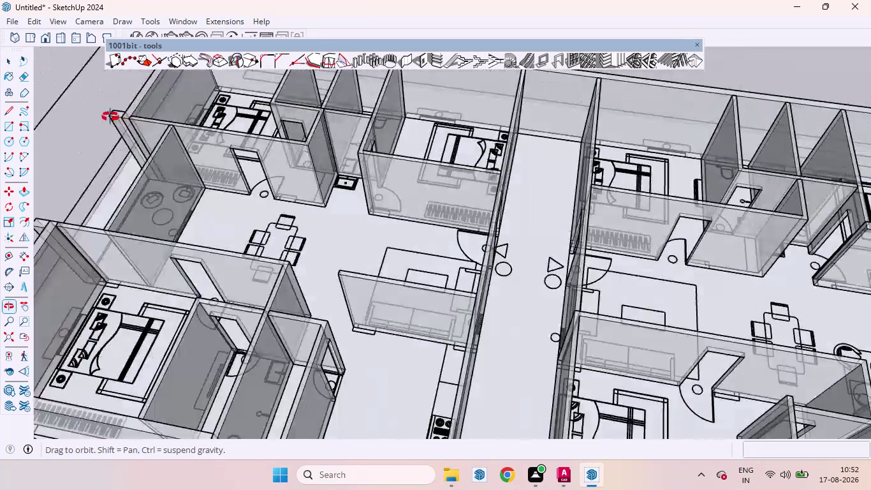
middle_drag(123, 121, 83, 106)
scroll(up, 3)
middle_drag(463, 163, 257, 198)
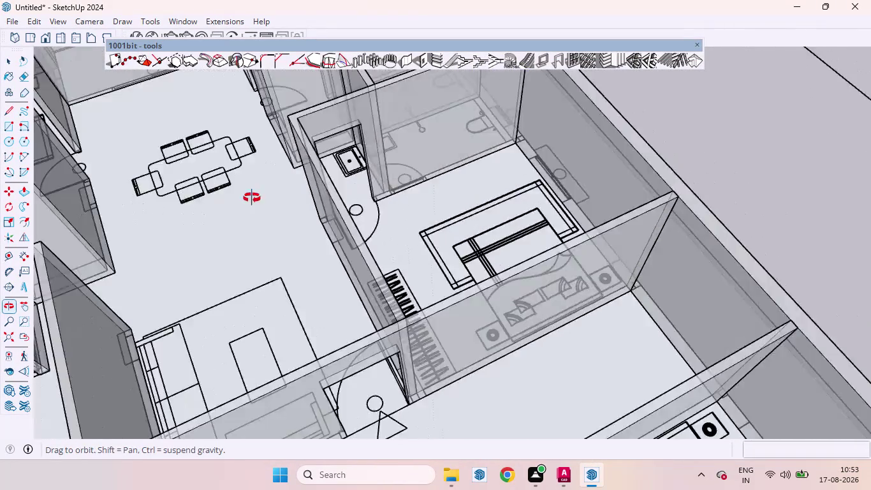
middle_drag(256, 198, 217, 183)
scroll(up, 3)
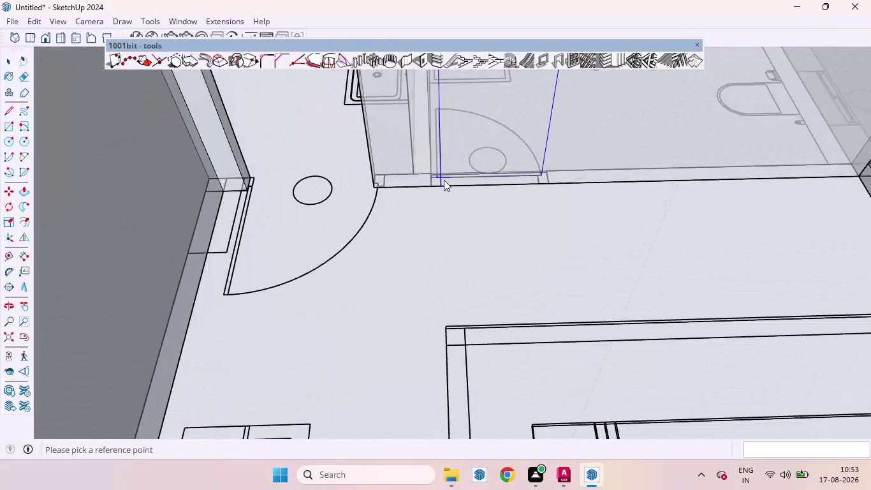
double_click(442, 180)
scroll(down, 3)
scroll(up, 3)
scroll(down, 3)
scroll(down, 3)
scroll(down, 3)
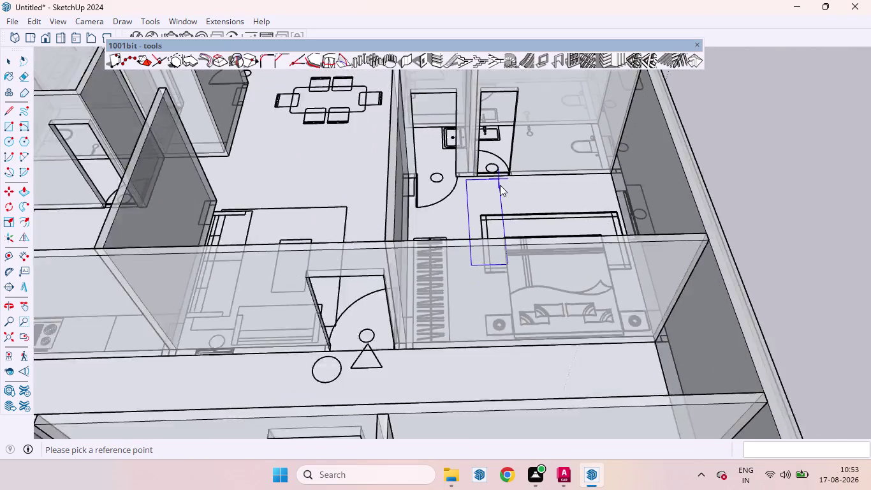
scroll(down, 3)
scroll(down, 3)
scroll(down, 3)
scroll(down, 3)
scroll(up, 3)
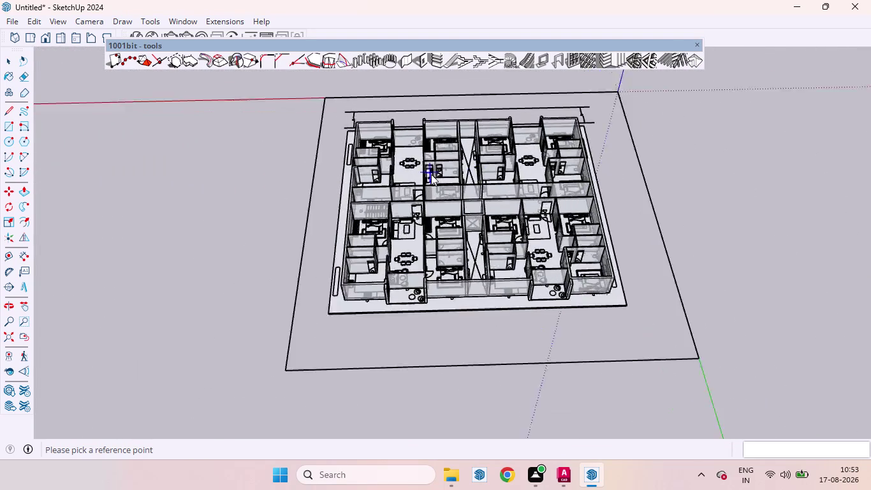
scroll(up, 3)
middle_drag(458, 184, 619, 133)
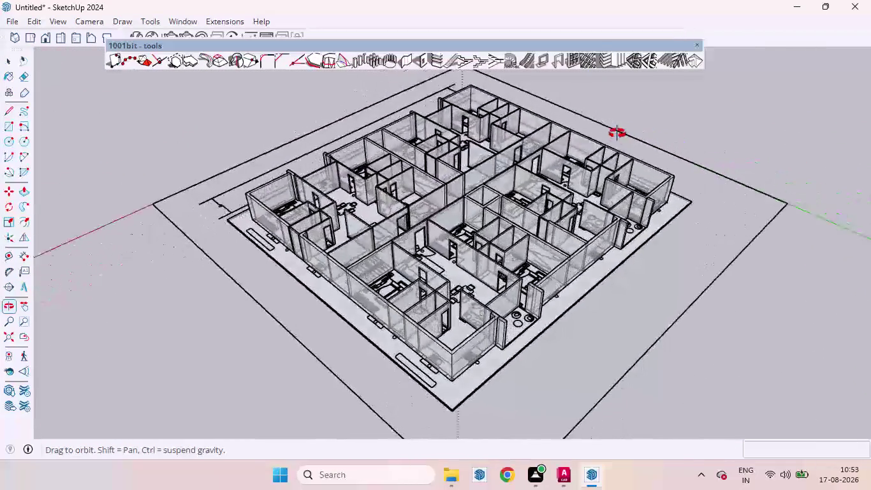
Orbit the model further and cancel the pending wall opening command.
middle_drag(619, 133, 599, 108)
drag(594, 105, 600, 109)
key(space)
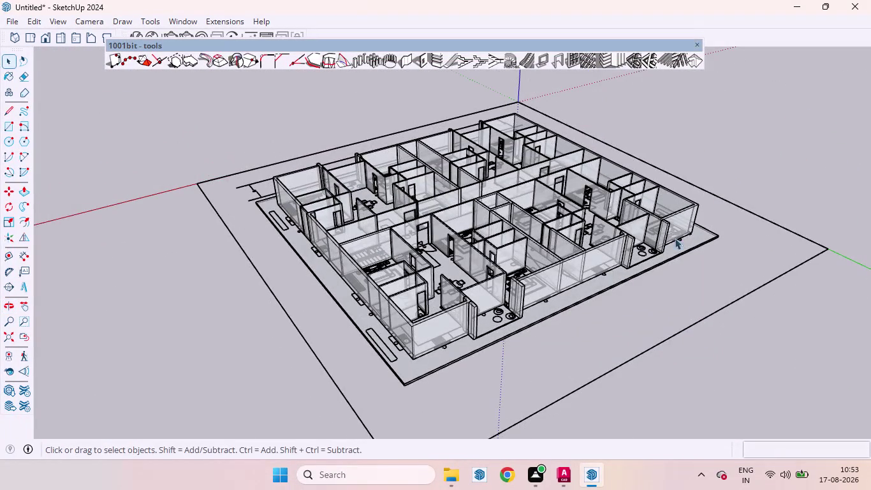
Zoom in on the kitchen window by the stove and measure its width, then discard the dimension.
key(d)
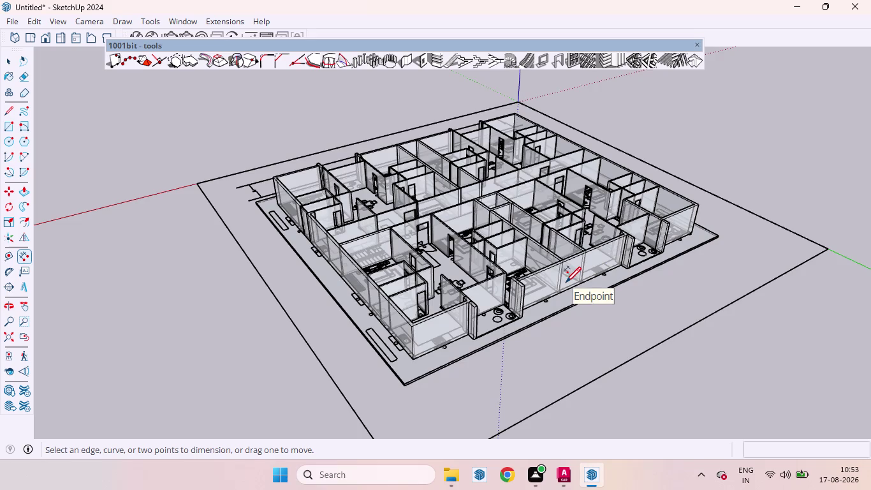
scroll(up, 3)
scroll(up, 3)
scroll(down, 3)
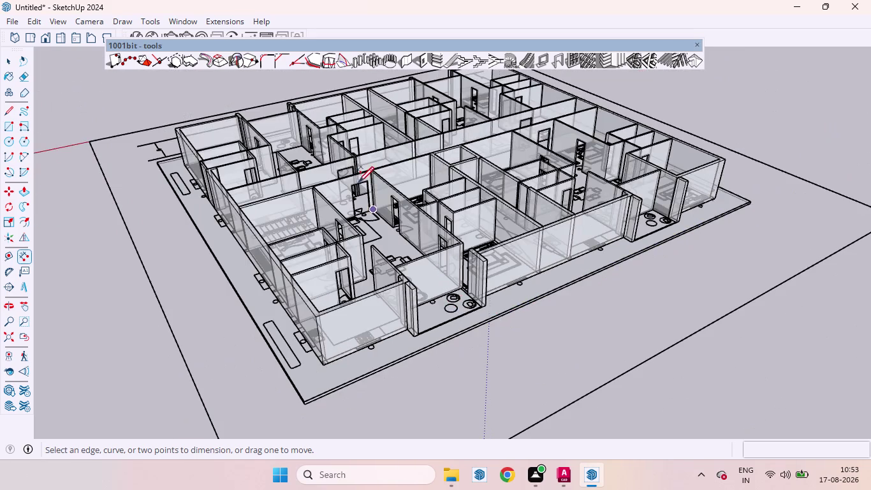
scroll(up, 3)
middle_drag(347, 185, 277, 308)
scroll(up, 3)
scroll(up, 3)
scroll(down, 3)
scroll(up, 3)
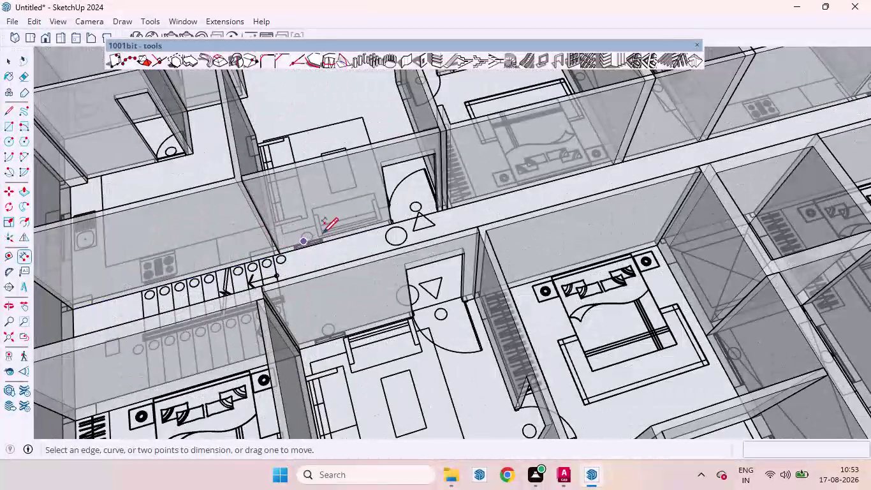
scroll(down, 3)
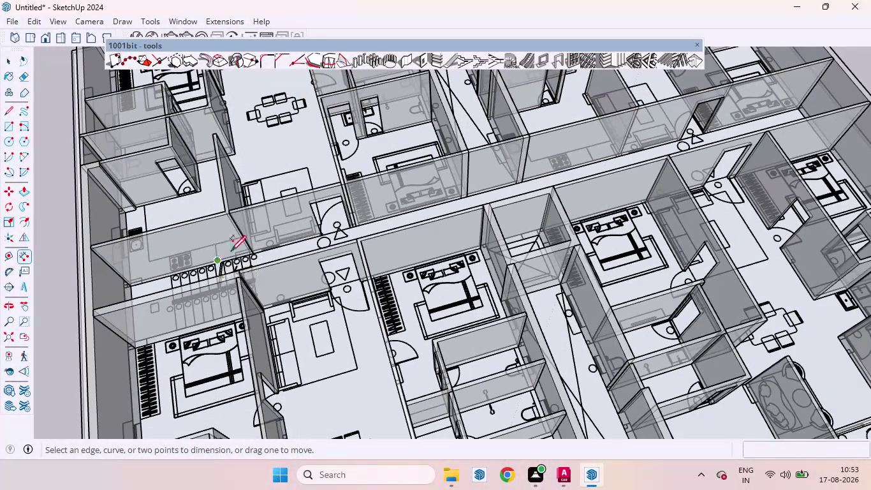
scroll(up, 3)
scroll(up, 3)
scroll(up, 3)
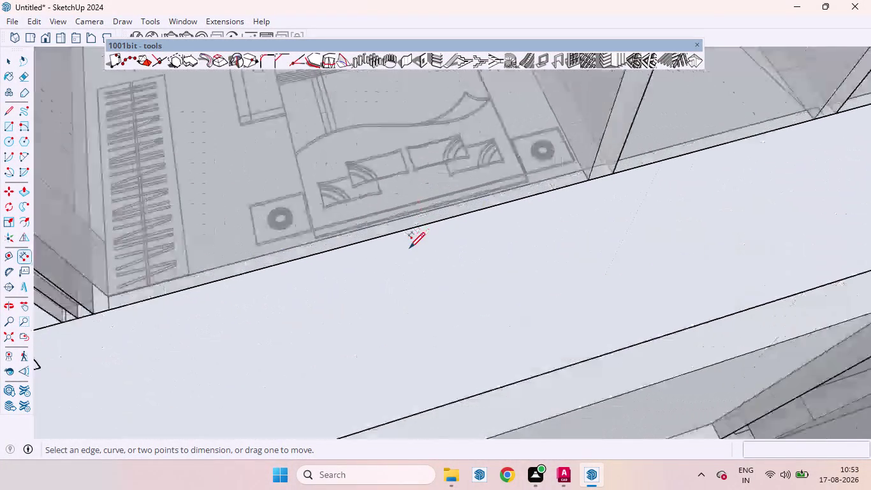
scroll(down, 3)
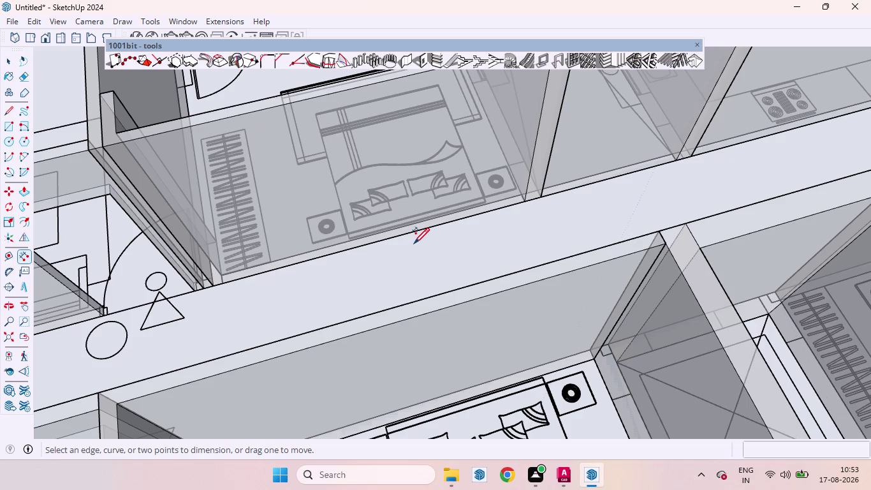
scroll(down, 3)
scroll(down, 3)
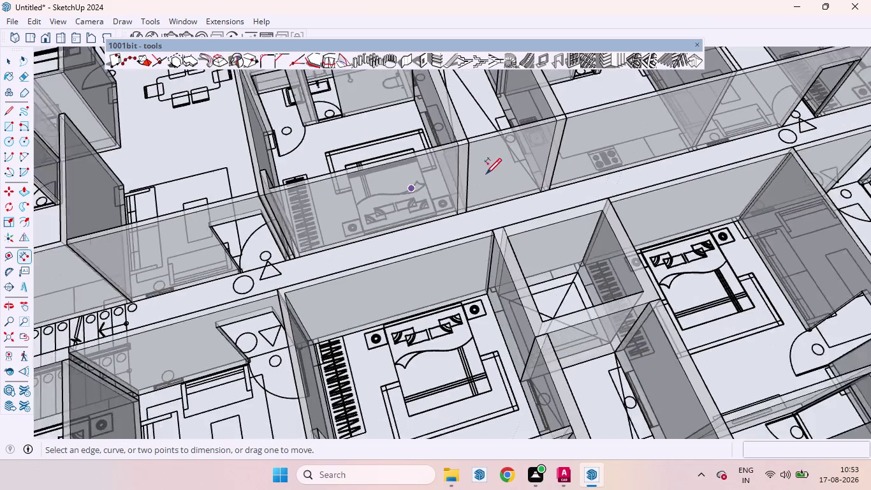
scroll(down, 3)
scroll(down, 3)
scroll(down, 3)
scroll(up, 3)
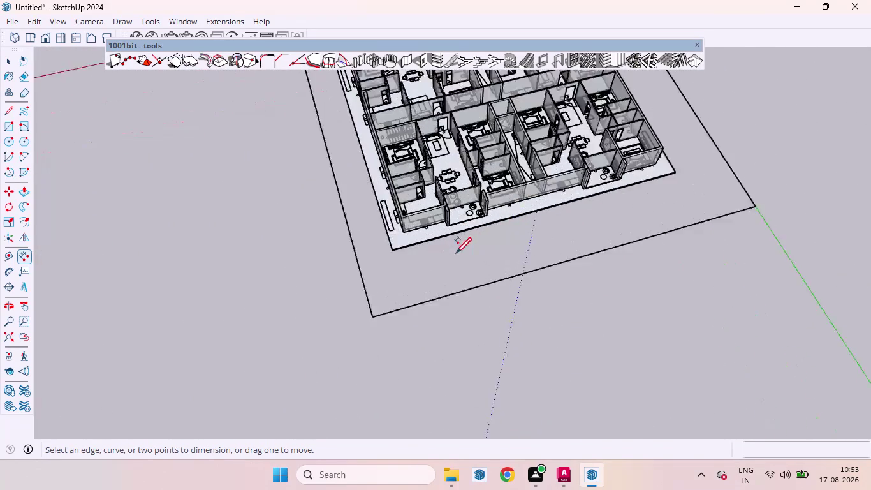
scroll(up, 3)
scroll(up, 3)
scroll(up, 3)
scroll(down, 3)
scroll(up, 3)
scroll(up, 3)
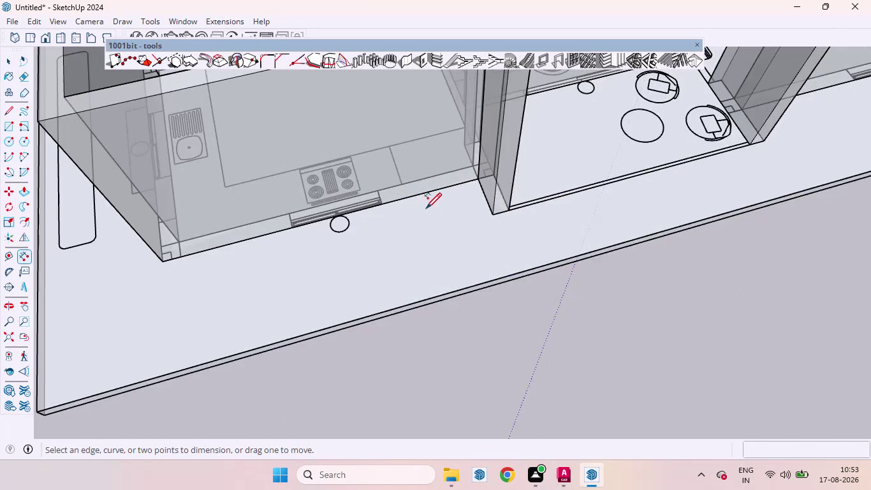
scroll(up, 3)
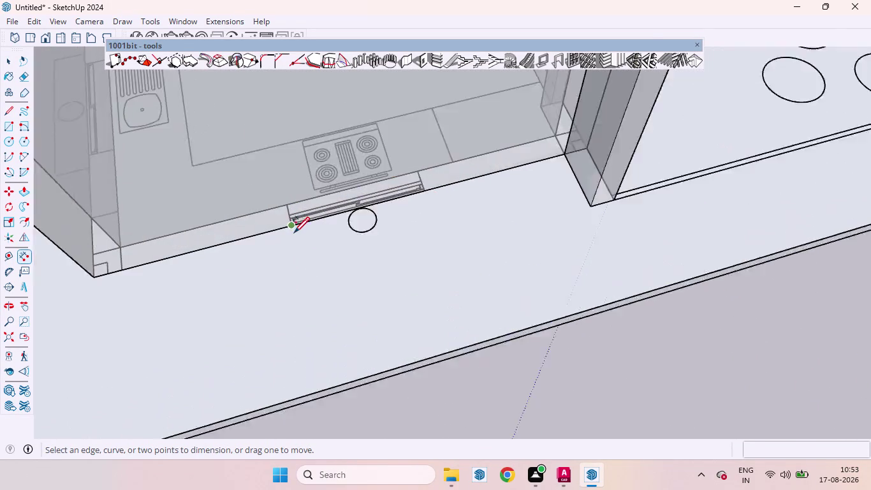
scroll(up, 3)
click(285, 216)
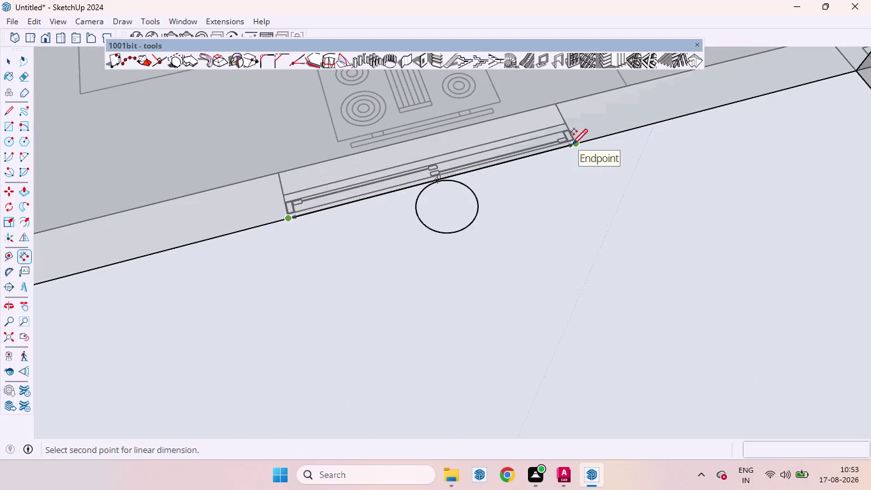
key(space)
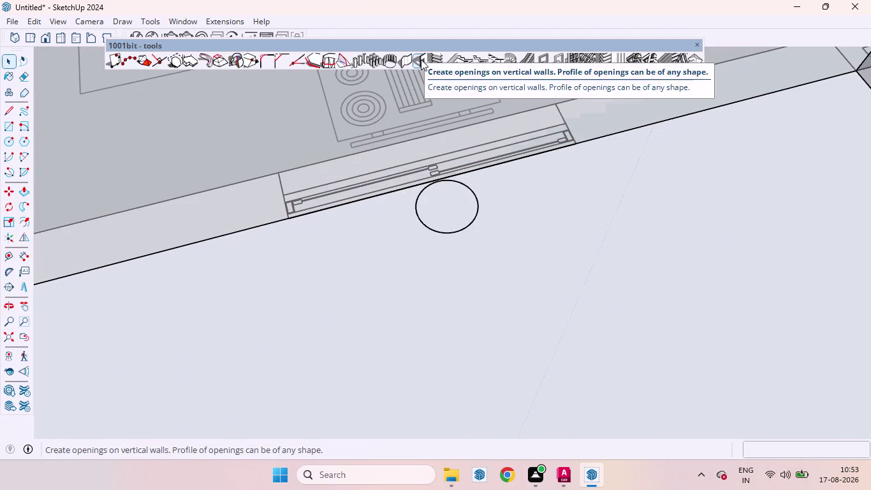
Set the 1001bit opening width to 4' with 7' height and start placing it.
click(421, 59)
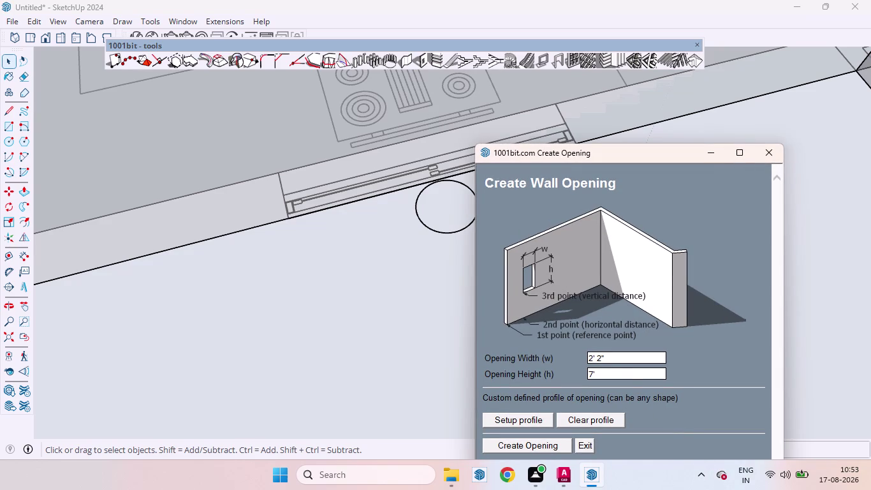
click(604, 360)
key(BackSpace)
text(4')
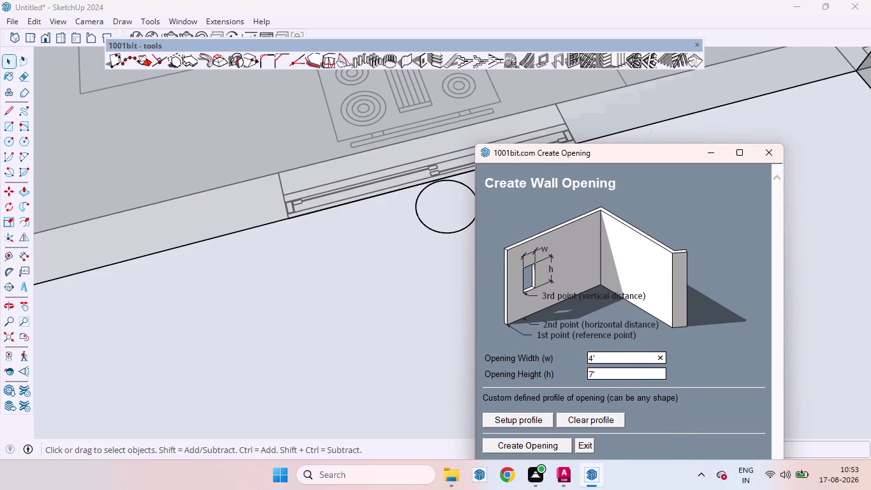
click(603, 372)
key(BackSpace)
text(4')
click(539, 442)
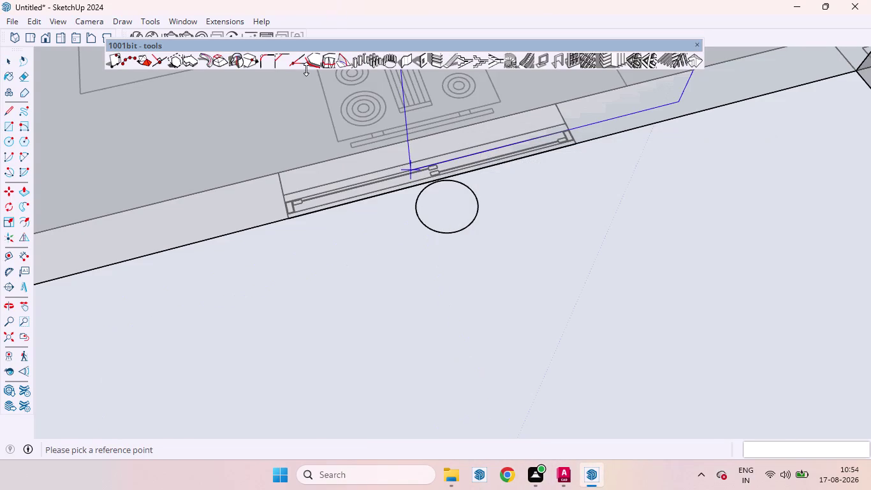
Cut the first opening at the window end, 3 ft high.
scroll(down, 3)
scroll(up, 3)
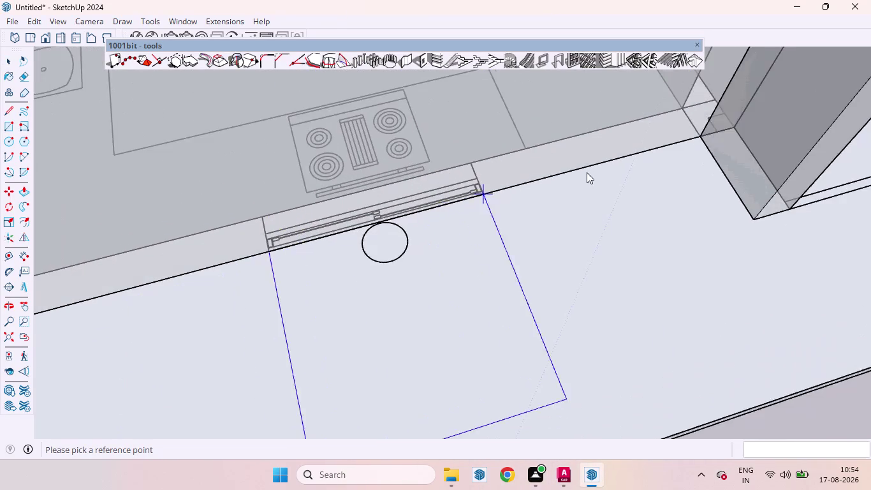
click(505, 185)
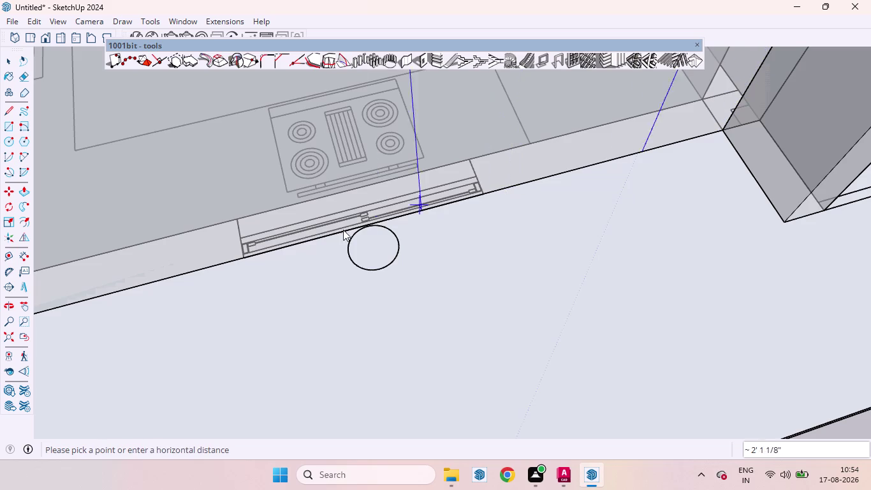
click(241, 257)
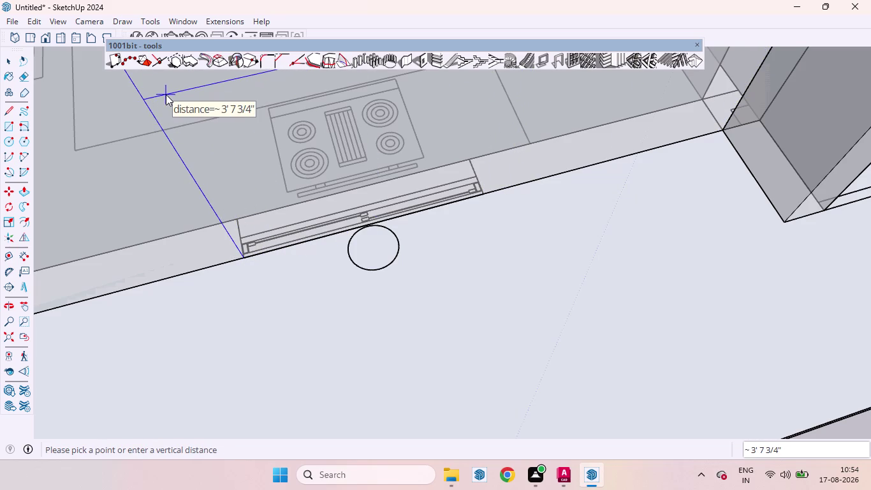
text(3')
key(Return)
Move along the front wall and cut a second 3 ft-high opening.
scroll(down, 3)
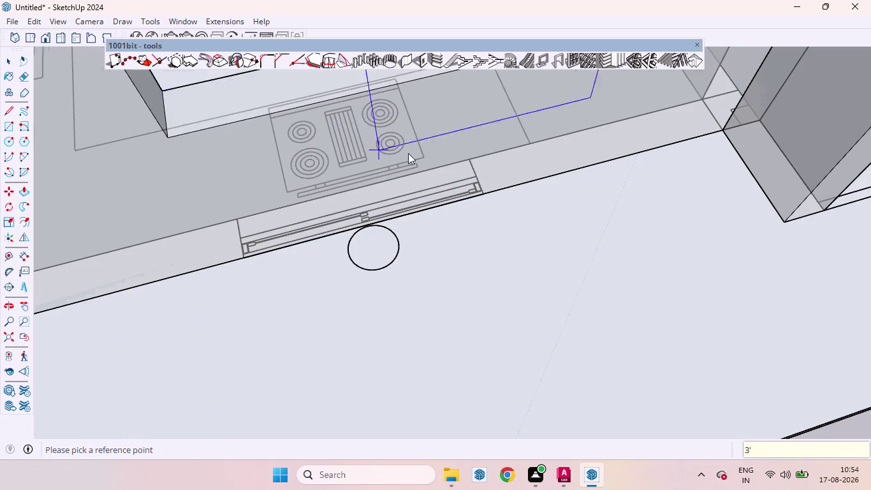
scroll(down, 3)
scroll(down, 3)
scroll(up, 3)
scroll(down, 3)
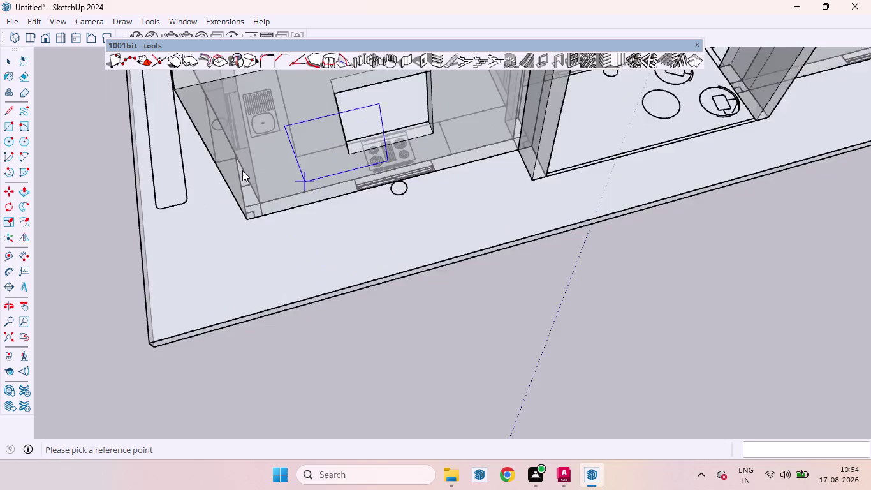
scroll(down, 3)
scroll(down, 3)
scroll(up, 3)
middle_drag(465, 147, 443, 119)
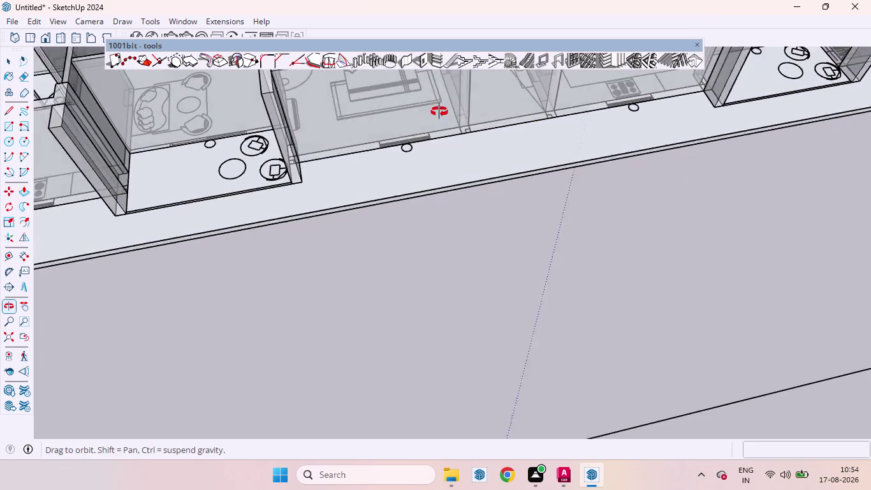
middle_drag(444, 119, 428, 87)
scroll(up, 3)
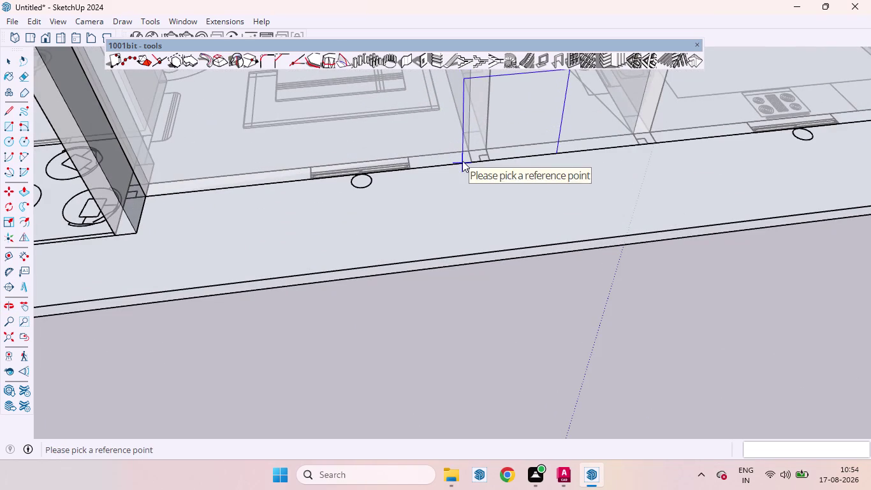
click(463, 160)
click(310, 180)
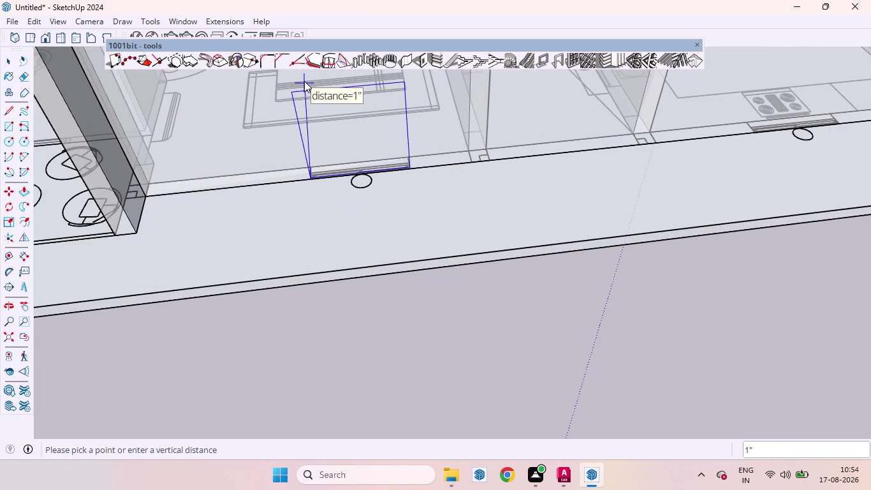
text(3')
key(Return)
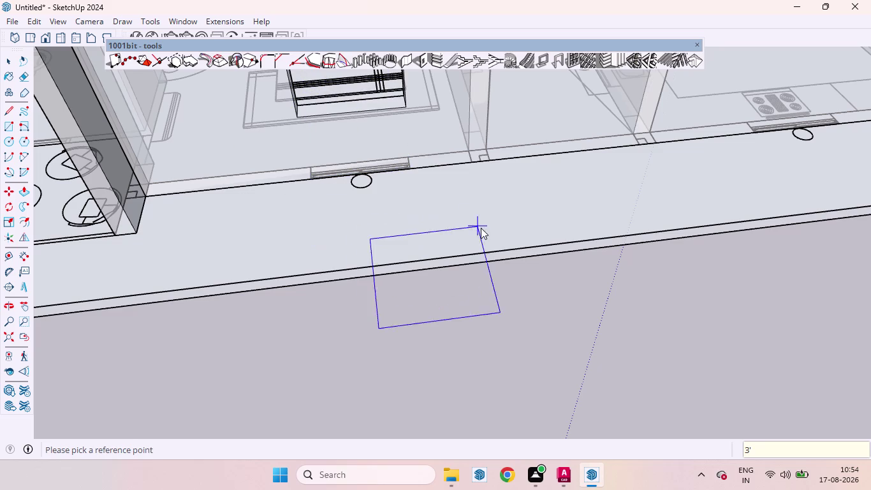
Orbit around the apartment to inspect the newly cut window openings.
scroll(down, 3)
scroll(down, 3)
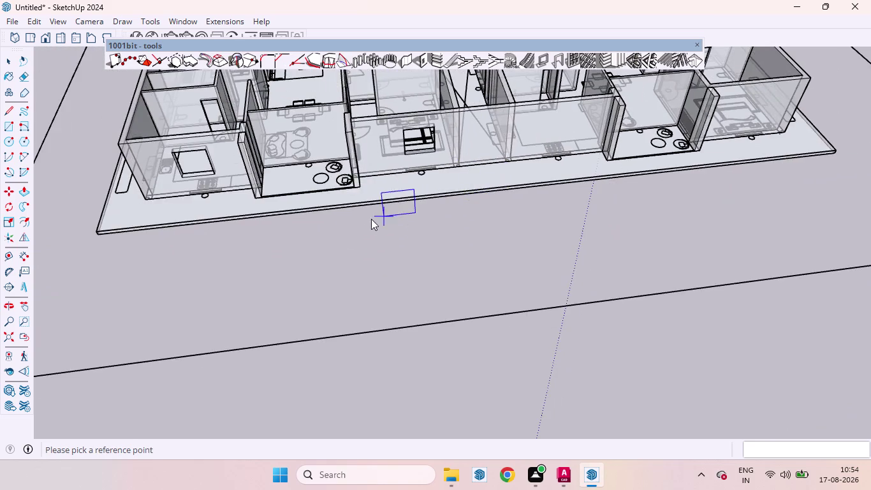
middle_drag(371, 219, 383, 77)
scroll(up, 3)
middle_drag(414, 128, 444, 123)
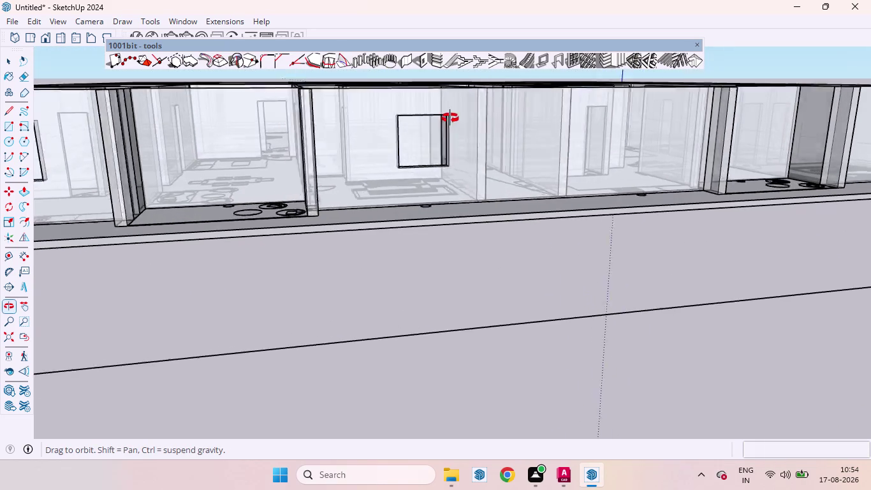
middle_drag(444, 122, 339, 136)
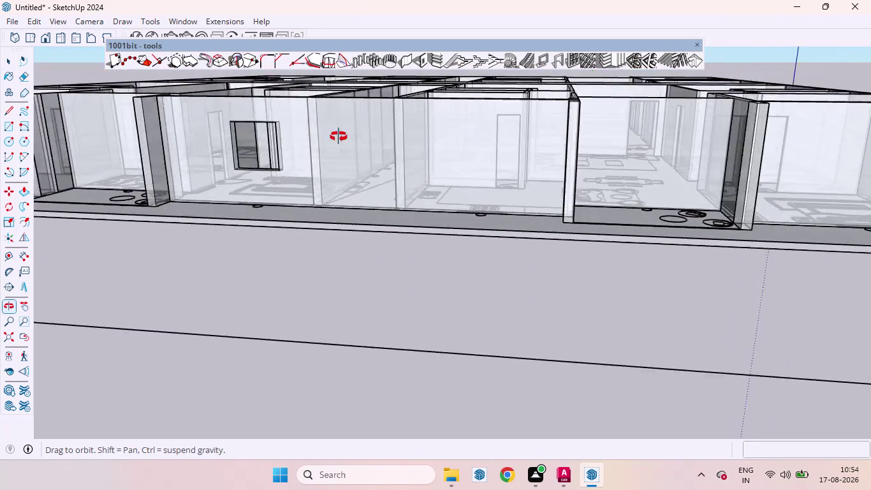
middle_drag(339, 136, 342, 133)
scroll(up, 3)
scroll(down, 3)
middle_drag(329, 142, 362, 235)
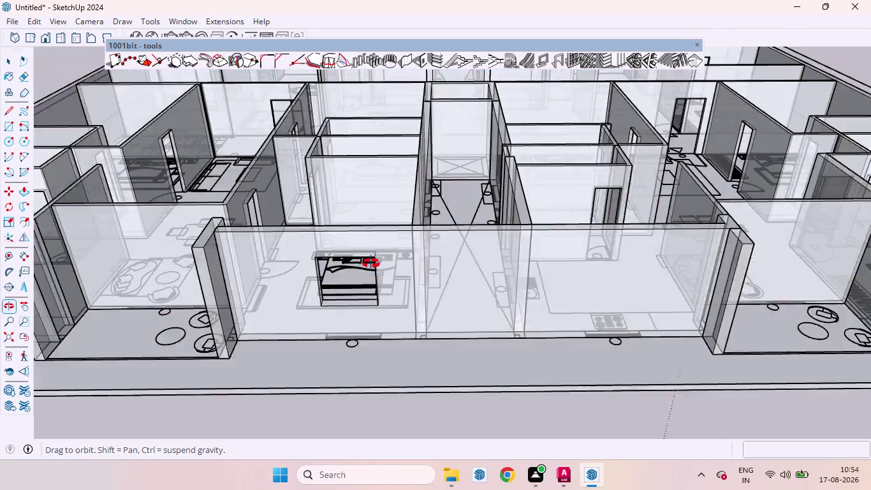
middle_drag(362, 235, 359, 170)
scroll(down, 3)
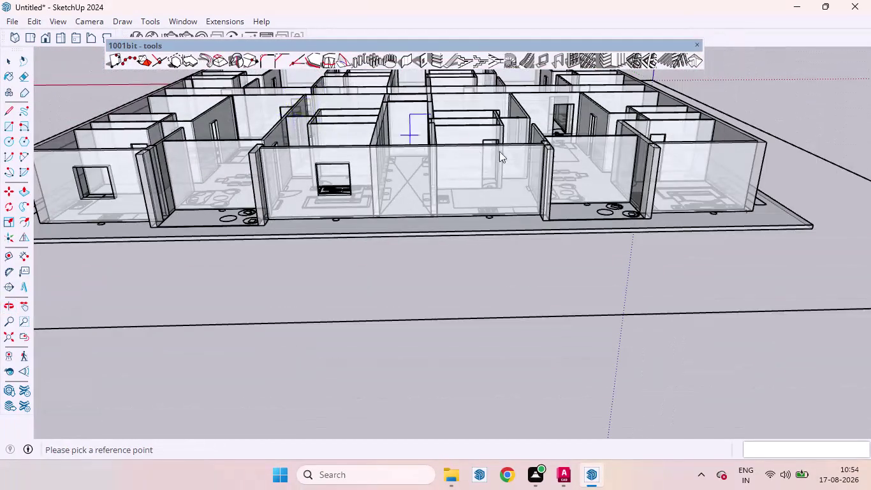
scroll(up, 3)
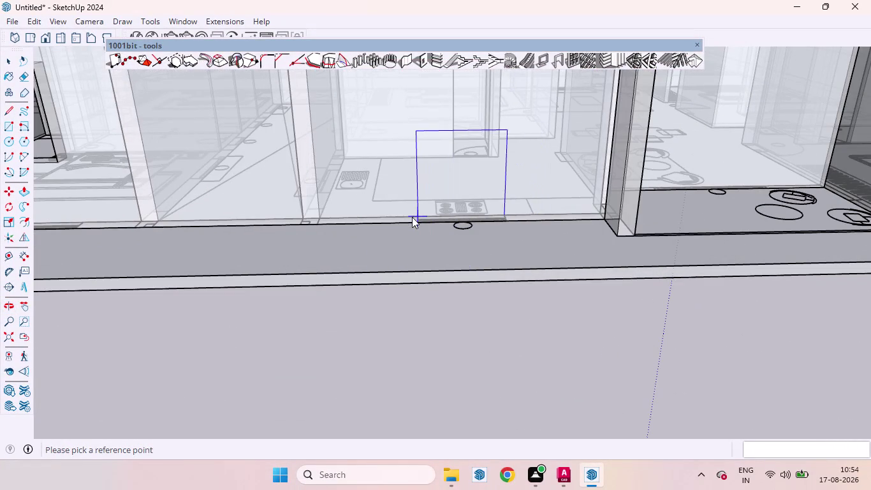
Add a 3' high window frame on the kitchen wall.
click(340, 221)
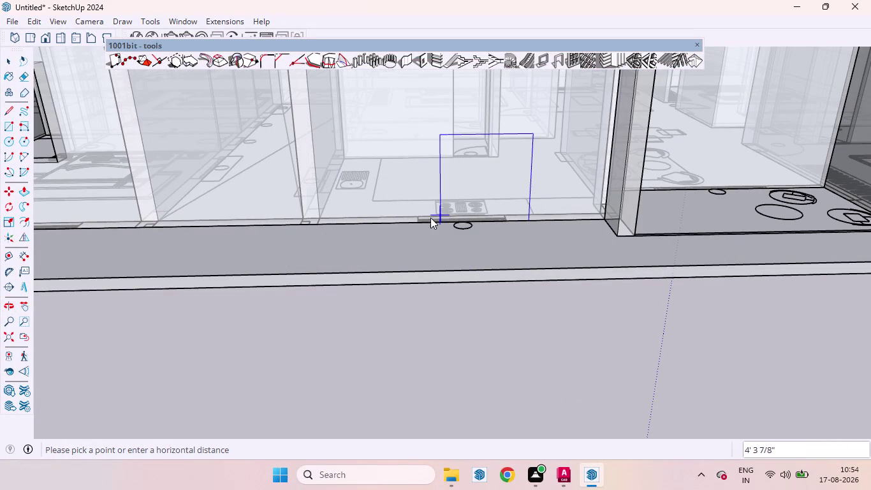
click(421, 221)
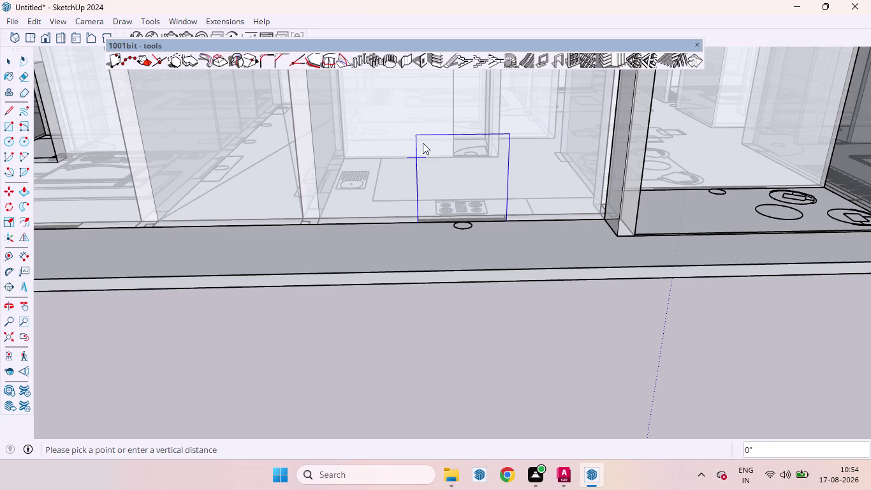
text(3)
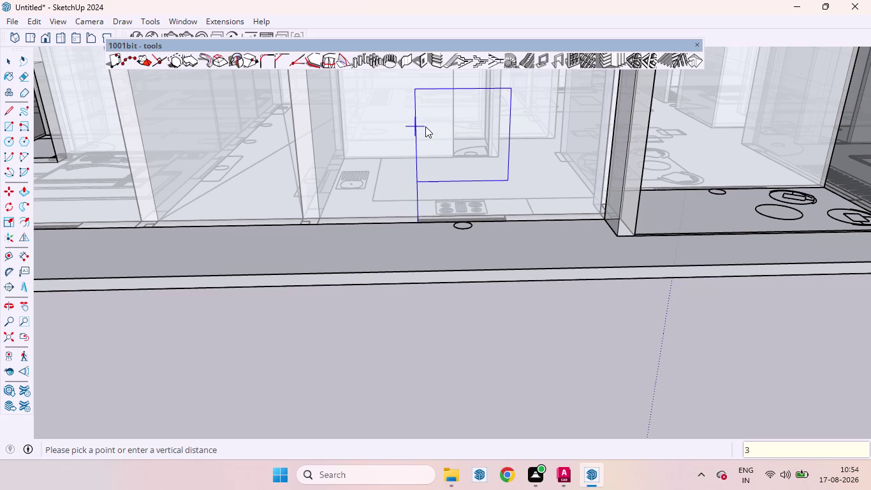
text(')
key(Return)
Add a matching 3' high window frame on the bedroom's outer wall beside the bed.
scroll(down, 3)
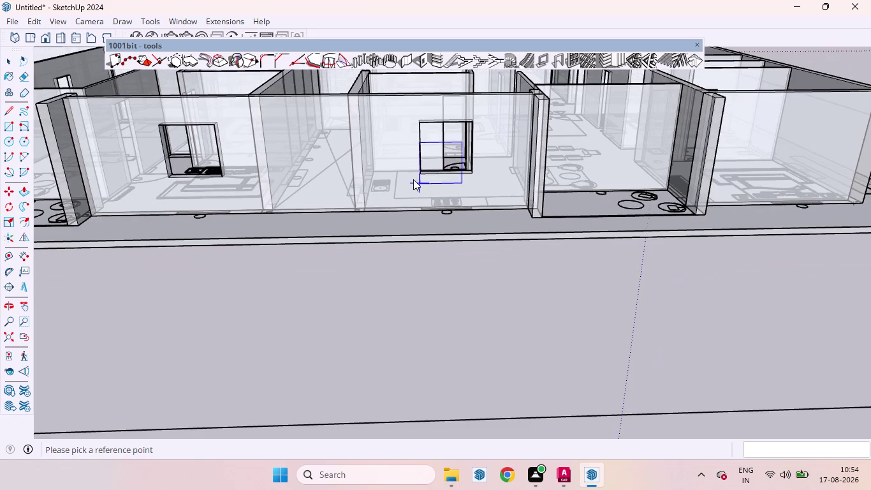
scroll(down, 3)
scroll(up, 3)
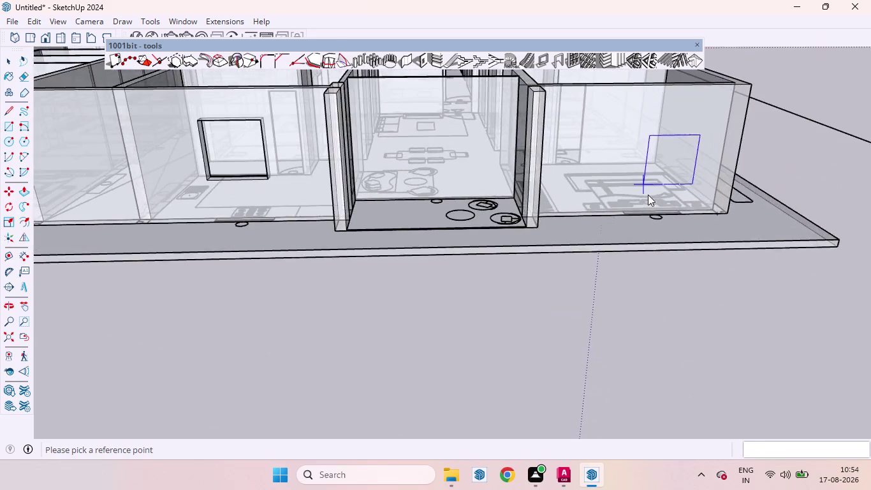
middle_drag(648, 195, 635, 307)
scroll(up, 3)
scroll(down, 3)
scroll(up, 3)
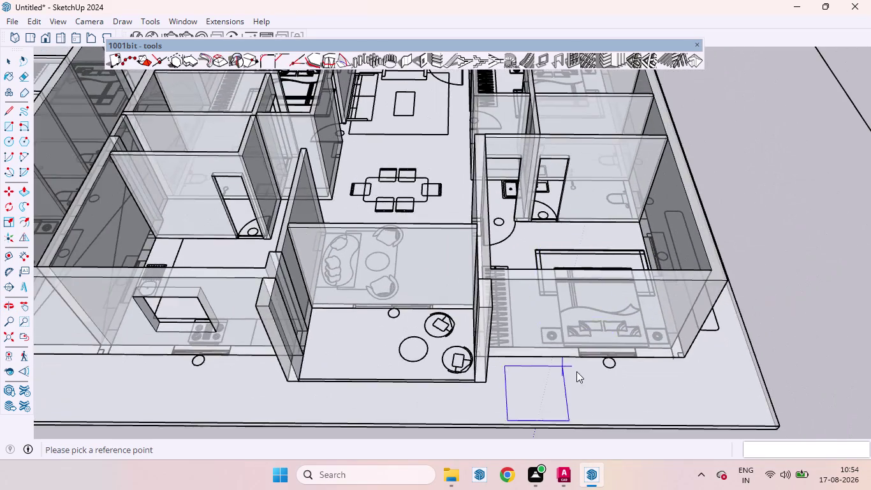
scroll(up, 3)
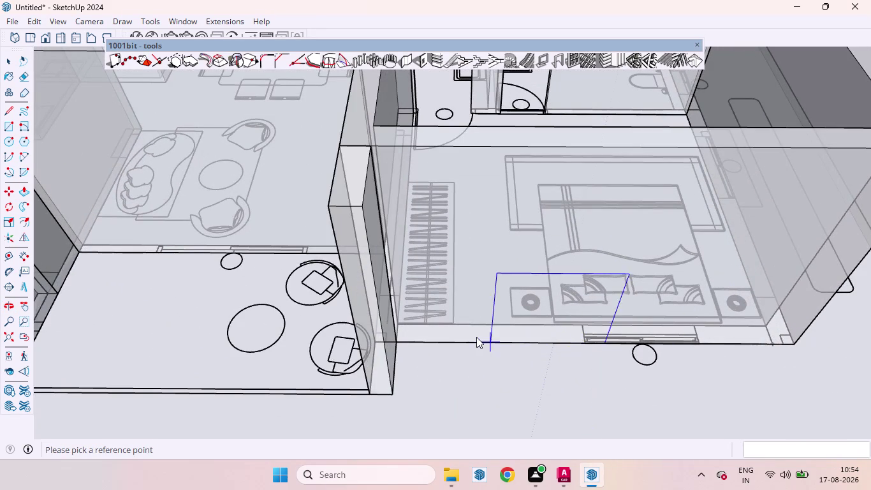
click(474, 336)
click(587, 341)
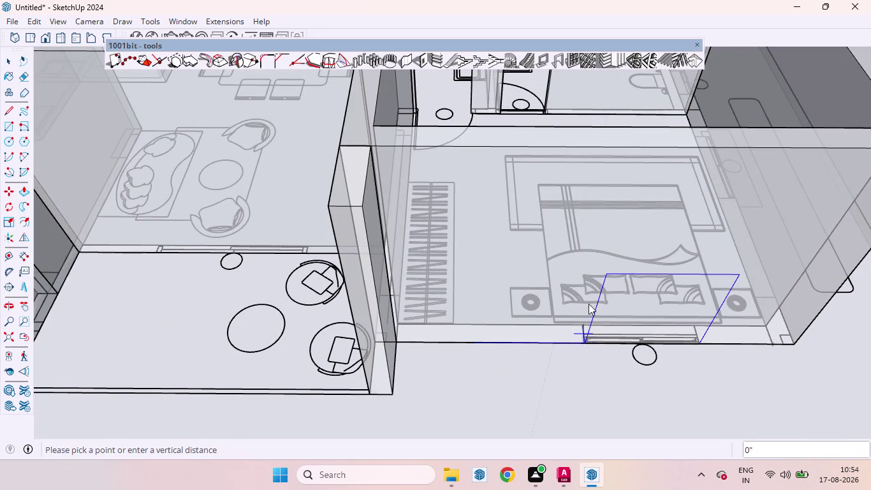
text(3)
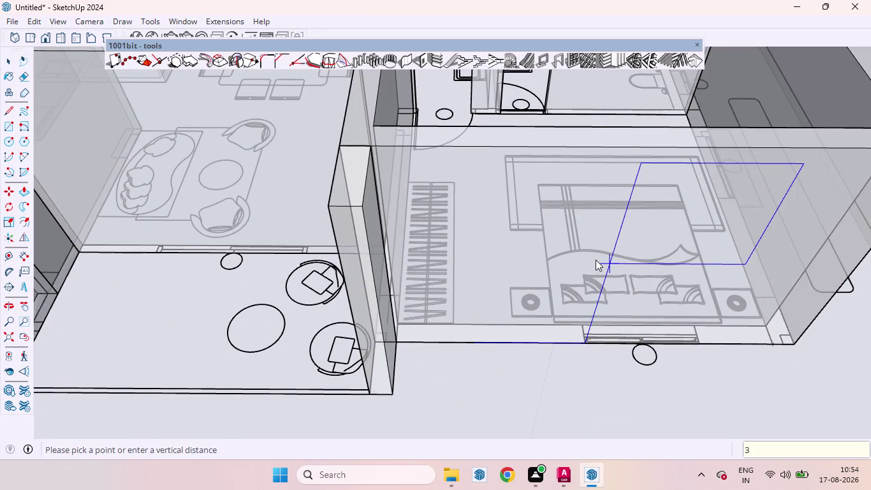
text(')
key(Return)
scroll(down, 3)
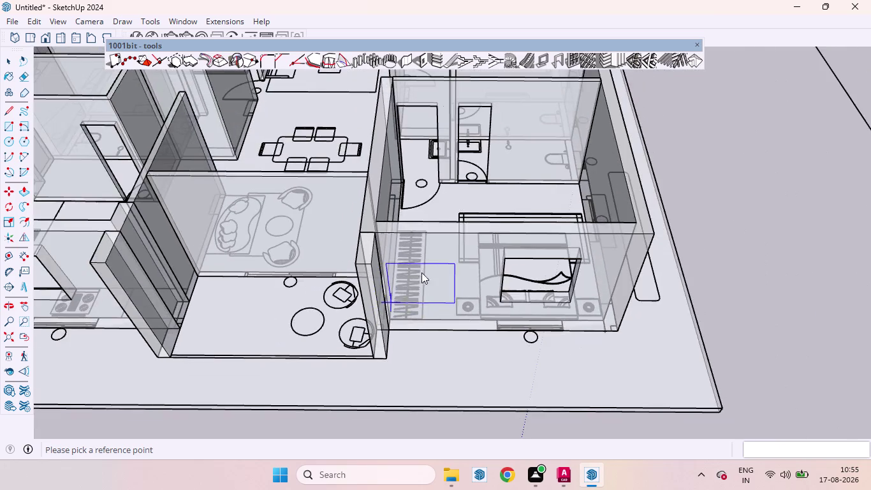
scroll(down, 3)
scroll(down, 3)
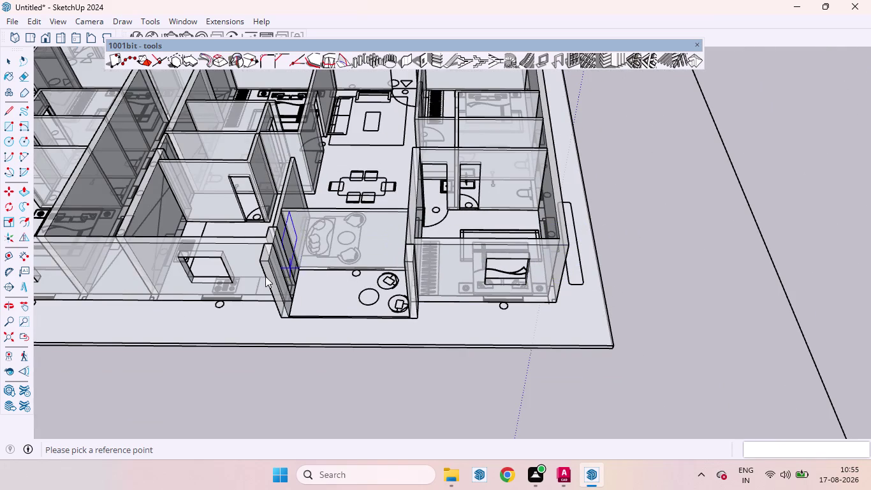
scroll(down, 3)
scroll(up, 3)
Cut a 3'-high window opening into the first outer bedroom wall.
middle_drag(510, 215, 269, 236)
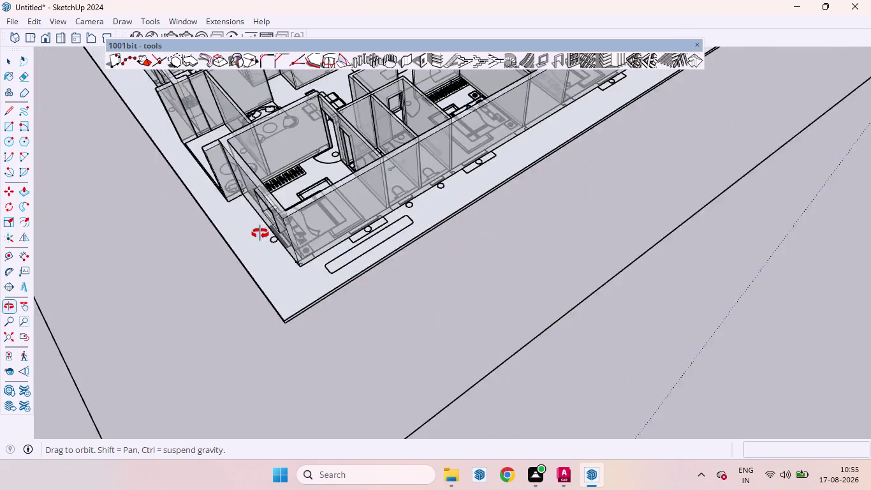
middle_drag(270, 236, 232, 216)
scroll(up, 3)
middle_drag(408, 222, 314, 230)
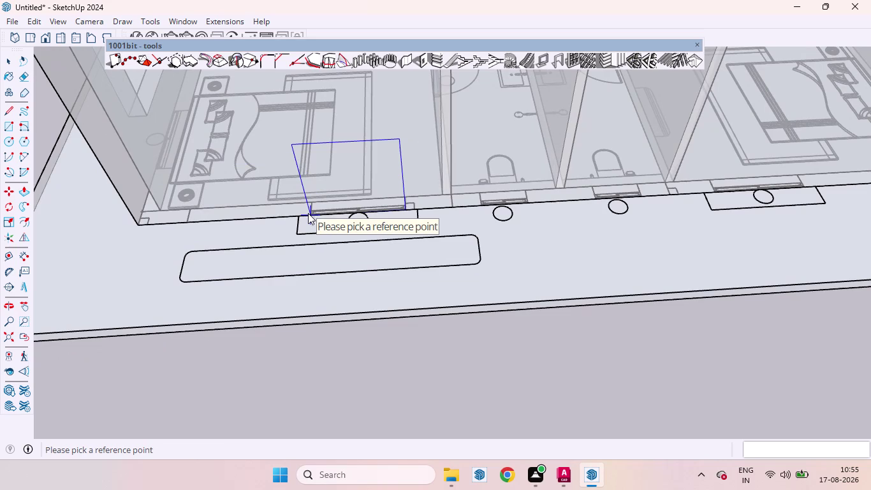
click(263, 216)
click(305, 217)
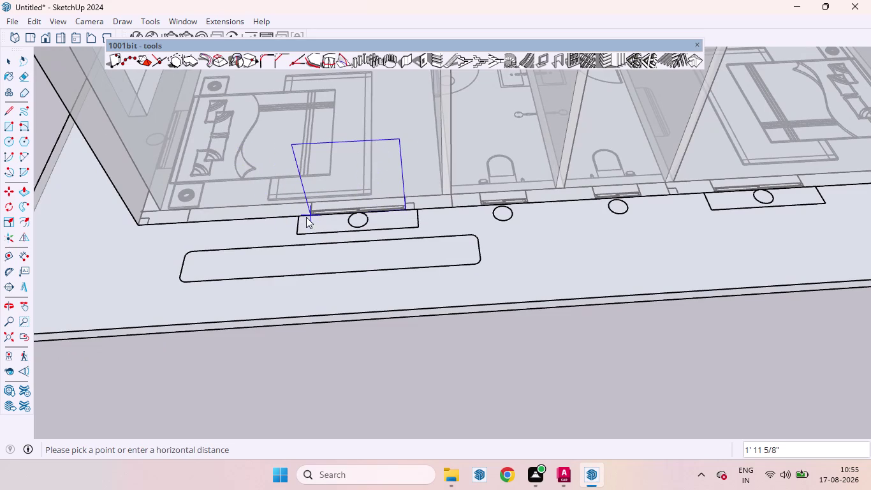
key(3)
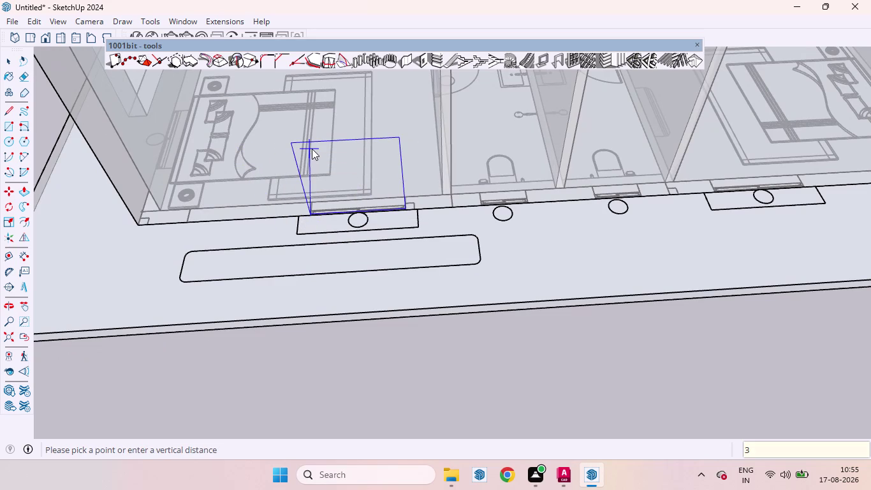
key(apostrophe)
key(Return)
Cut a second 3'-high window opening further along the outer wall.
scroll(down, 3)
scroll(down, 3)
scroll(up, 3)
scroll(down, 3)
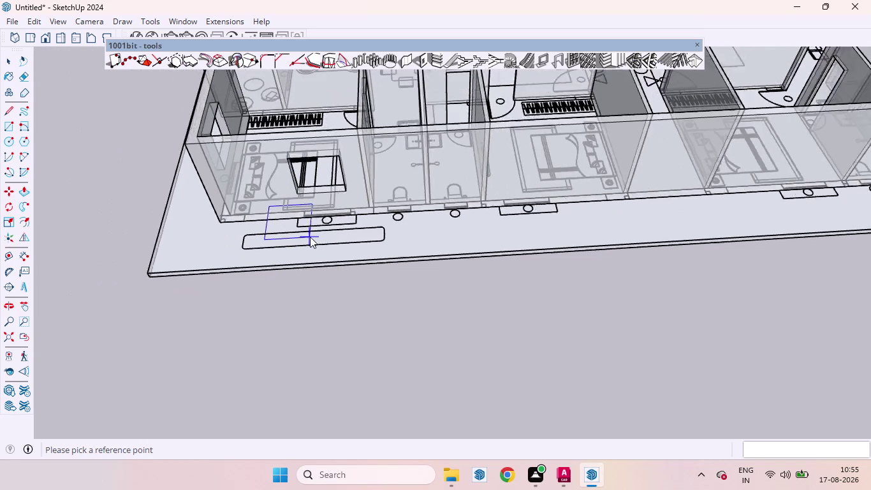
scroll(up, 3)
scroll(up, 3)
click(505, 215)
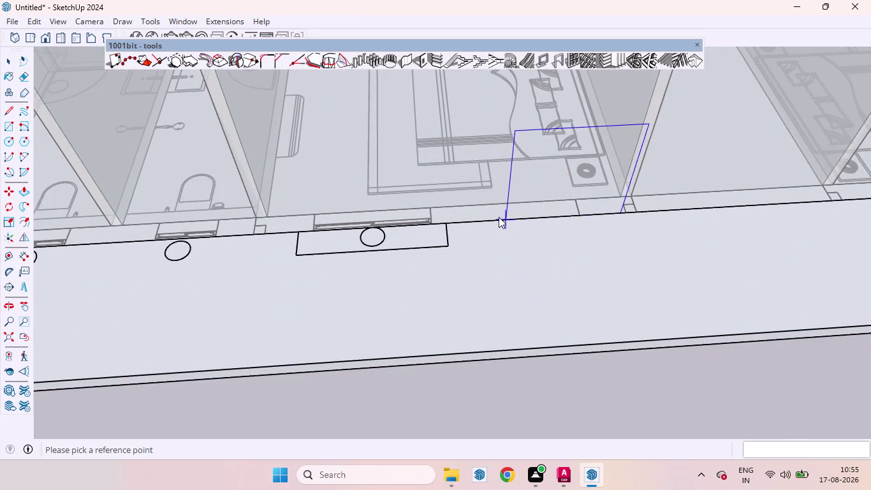
click(313, 236)
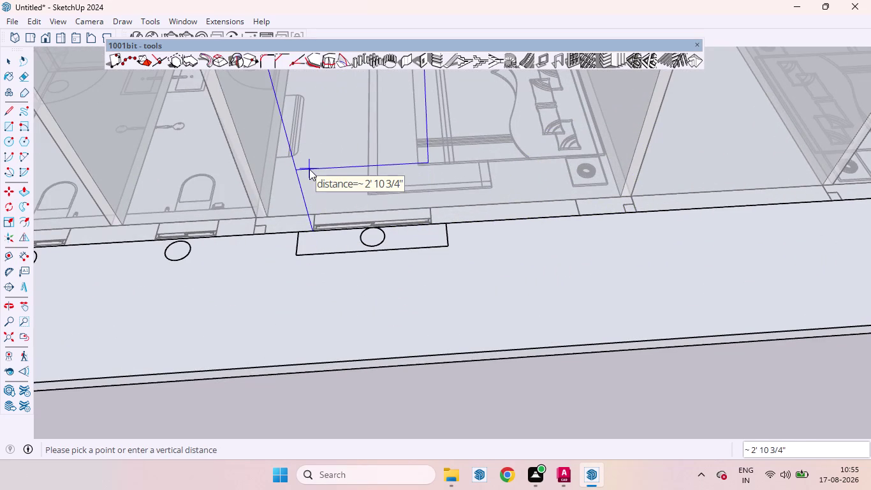
text(3')
key(Return)
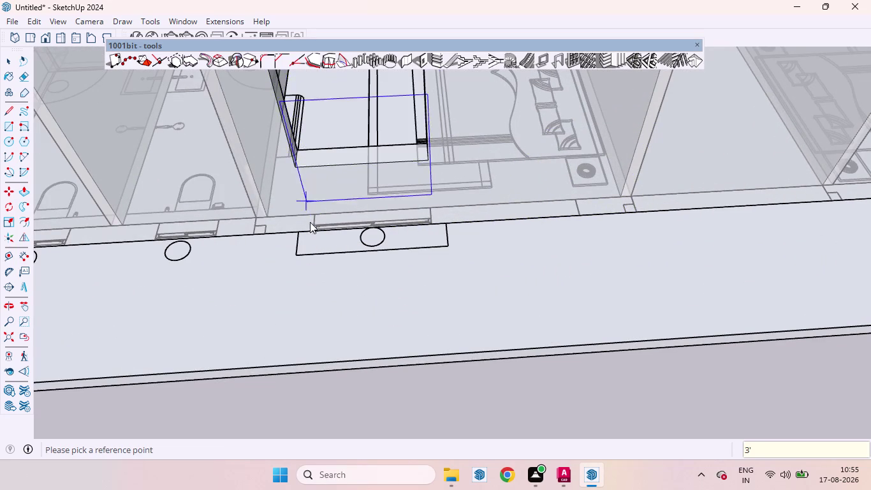
Place a 3'-high window opening on the bedroom wall, then undo it.
scroll(down, 3)
scroll(up, 3)
scroll(down, 3)
scroll(down, 3)
scroll(up, 3)
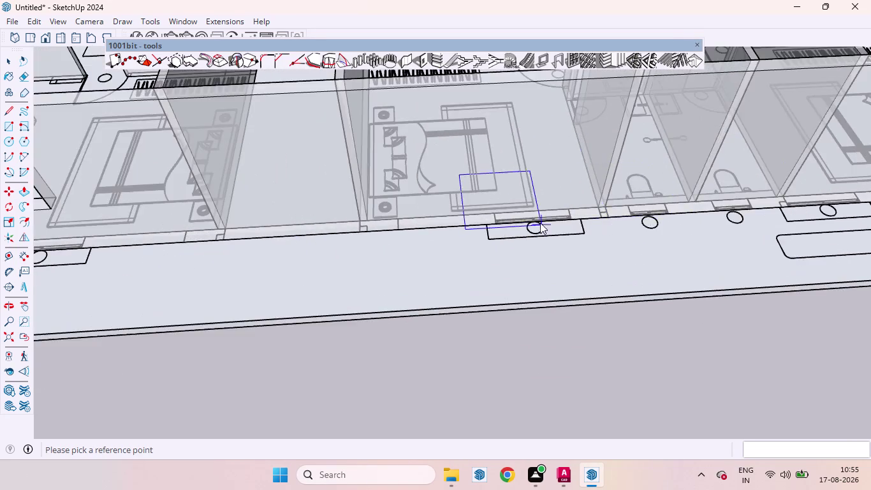
scroll(up, 3)
click(375, 228)
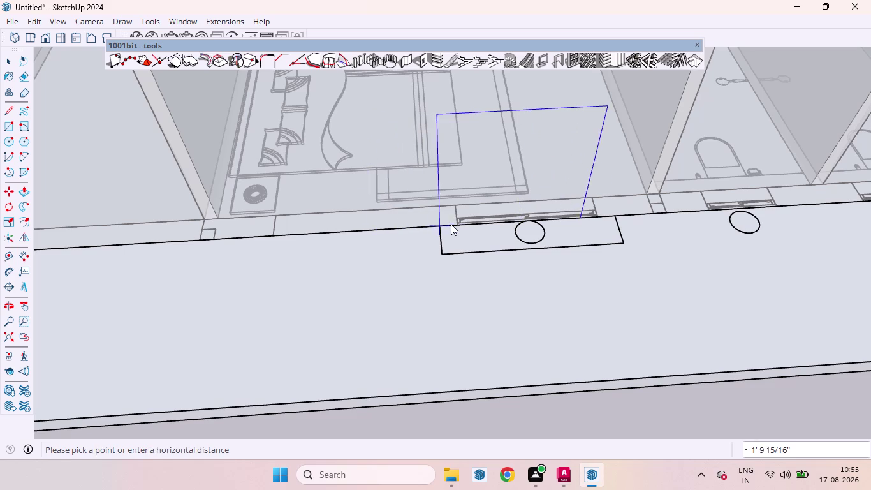
click(453, 225)
text(3)
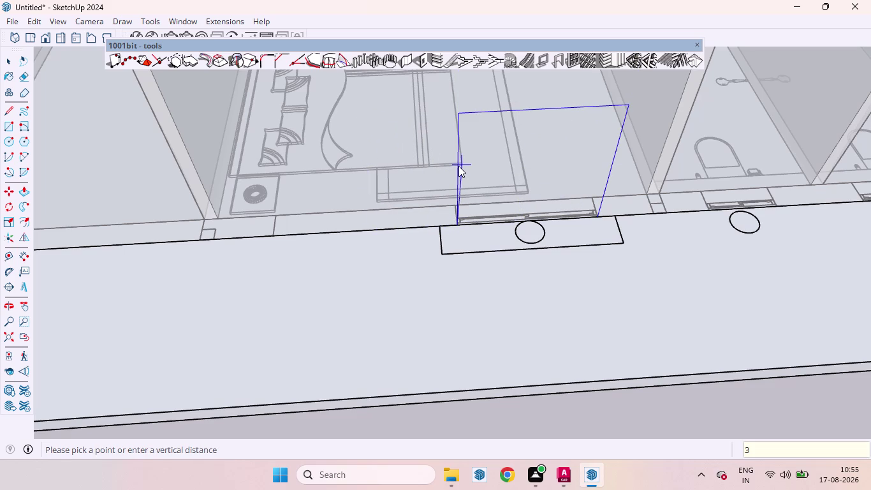
text(')
key(Return)
scroll(down, 3)
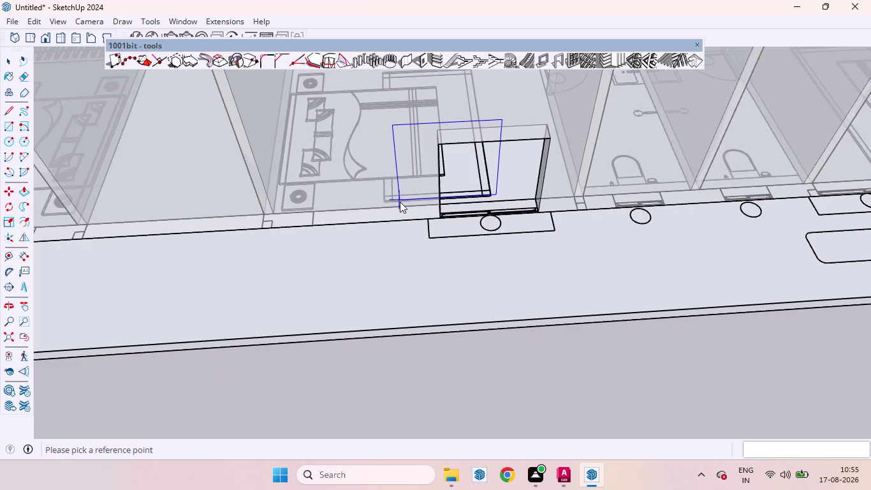
key(ctrl+z)
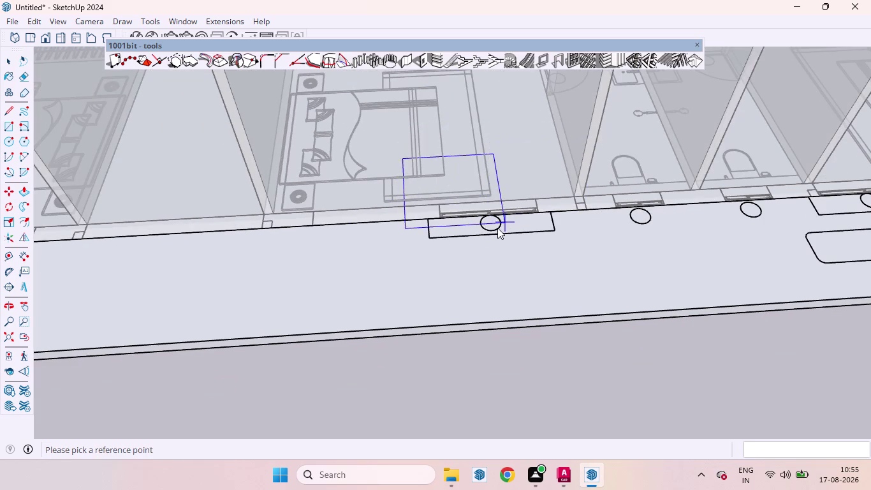
Re-cut that bedroom window opening at 3' high with a new width.
click(391, 216)
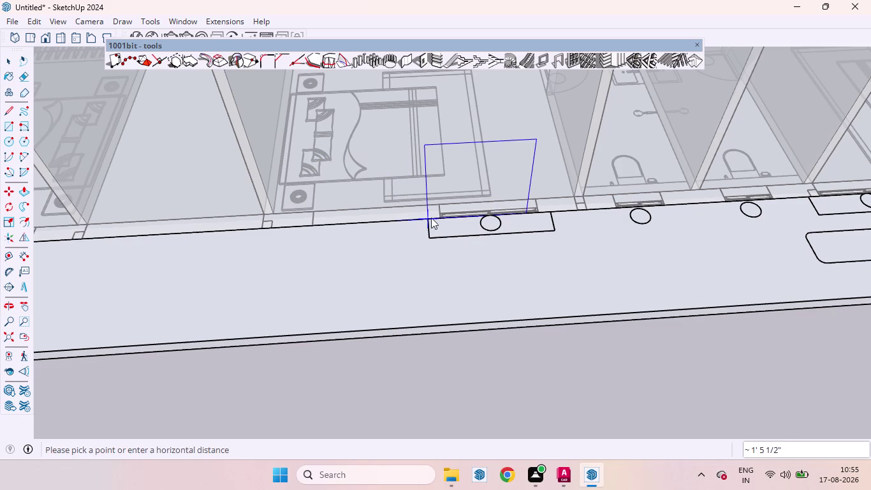
click(440, 218)
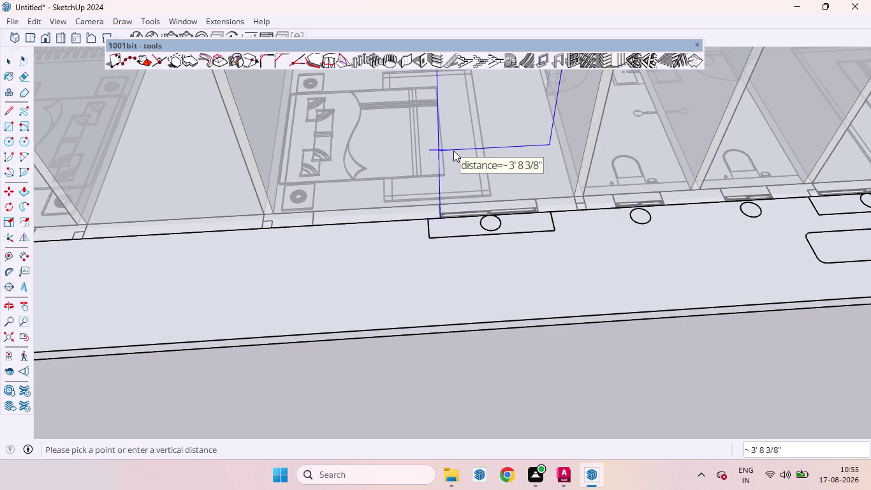
text(3')
key(Return)
scroll(down, 3)
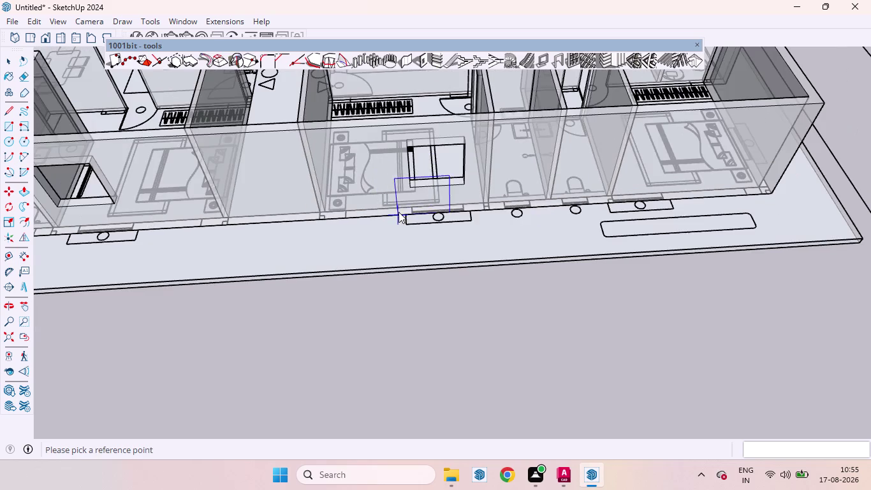
scroll(down, 3)
scroll(up, 3)
scroll(up, 3)
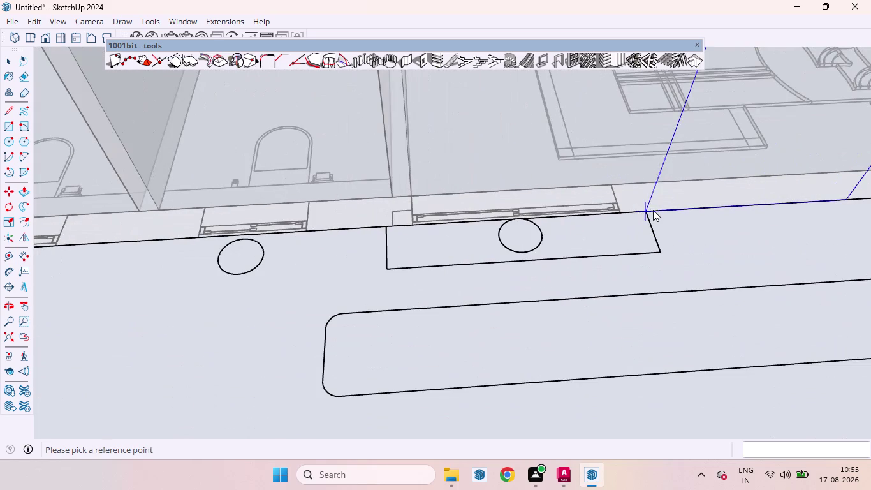
Cut one more 3'-high window opening along the outer wall.
click(656, 210)
click(413, 223)
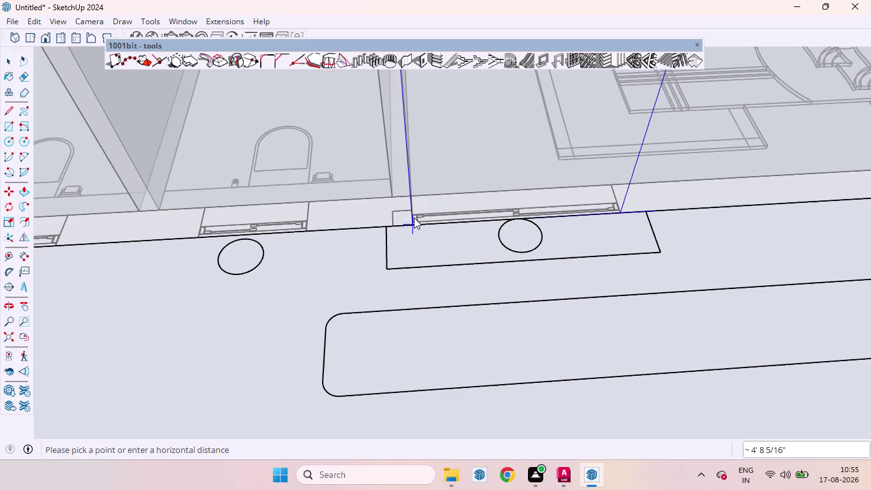
text(3)
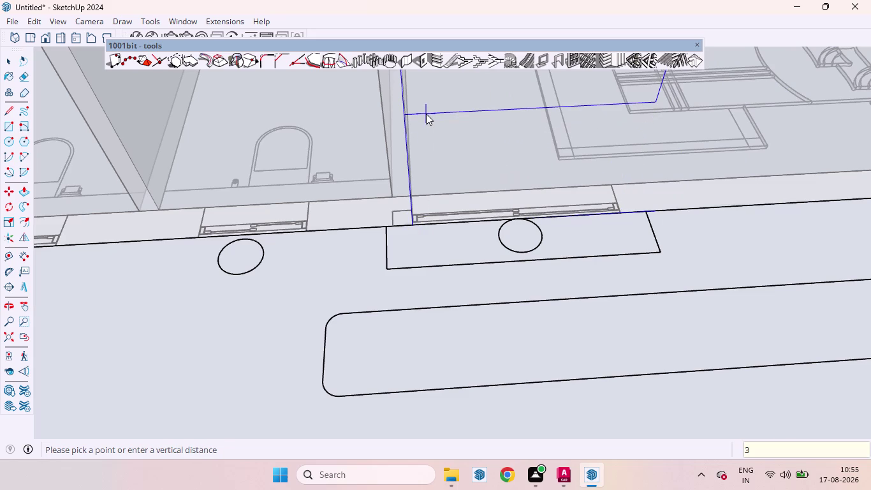
text(')
key(Return)
scroll(down, 3)
scroll(down, 3)
scroll(up, 3)
scroll(down, 3)
scroll(down, 3)
scroll(up, 3)
middle_drag(577, 225, 246, 196)
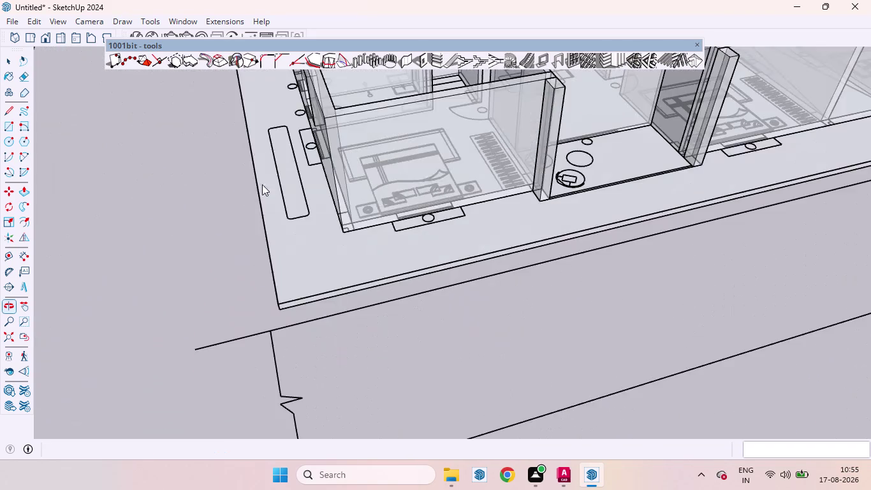
Cut a 3'-high window opening into the next bedroom's outer wall.
scroll(up, 3)
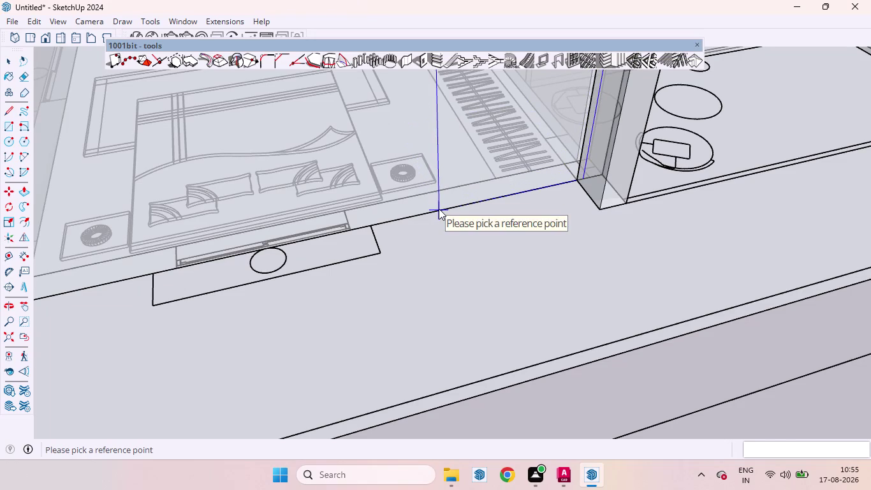
click(438, 209)
click(172, 270)
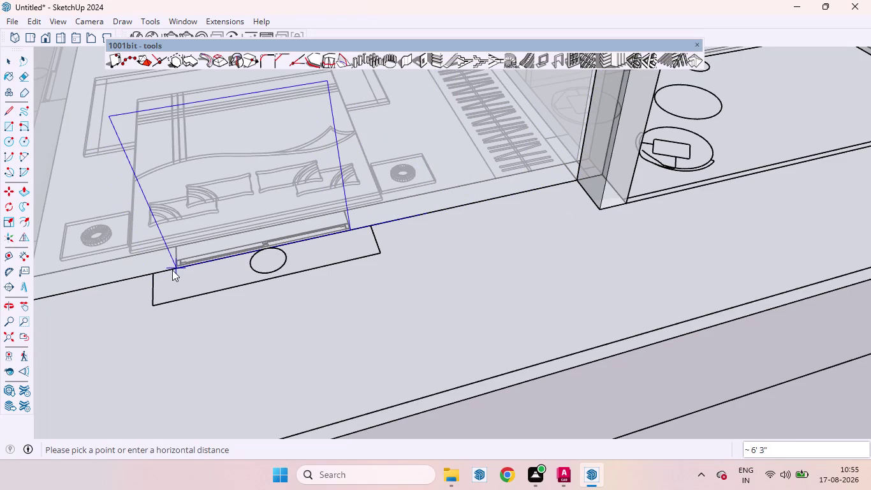
text(3)
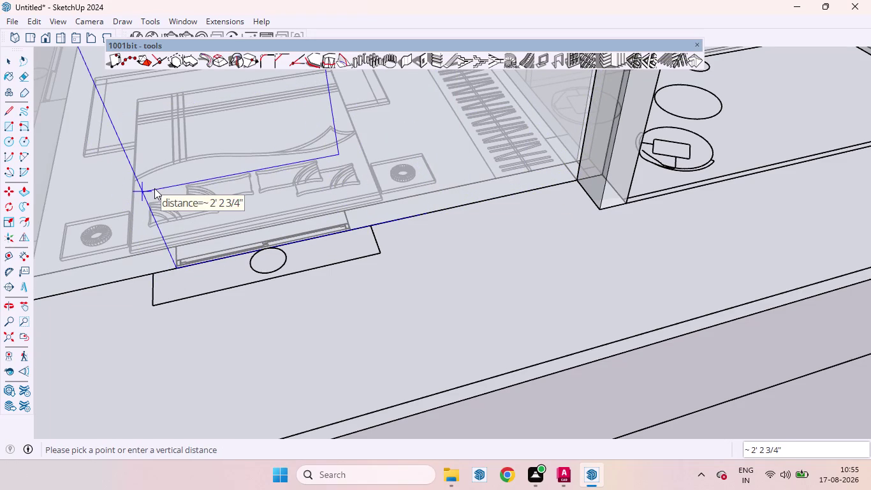
text(')
key(Return)
scroll(down, 3)
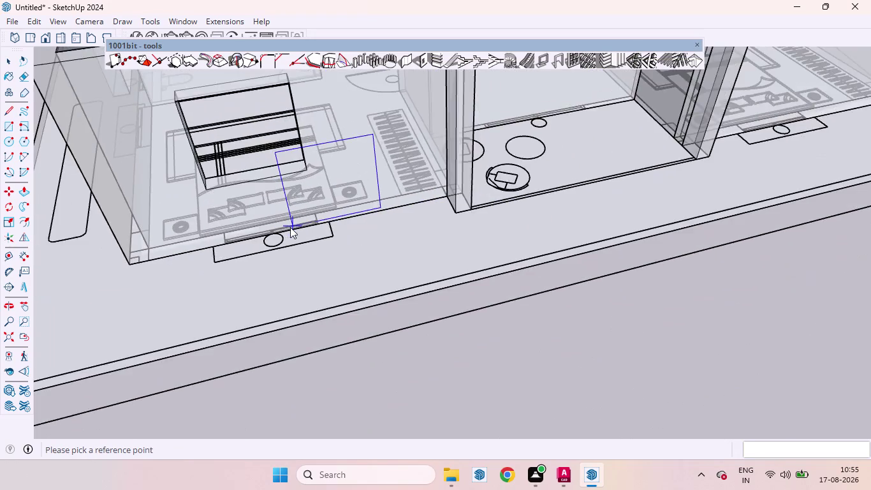
scroll(down, 3)
scroll(down, 3)
scroll(up, 3)
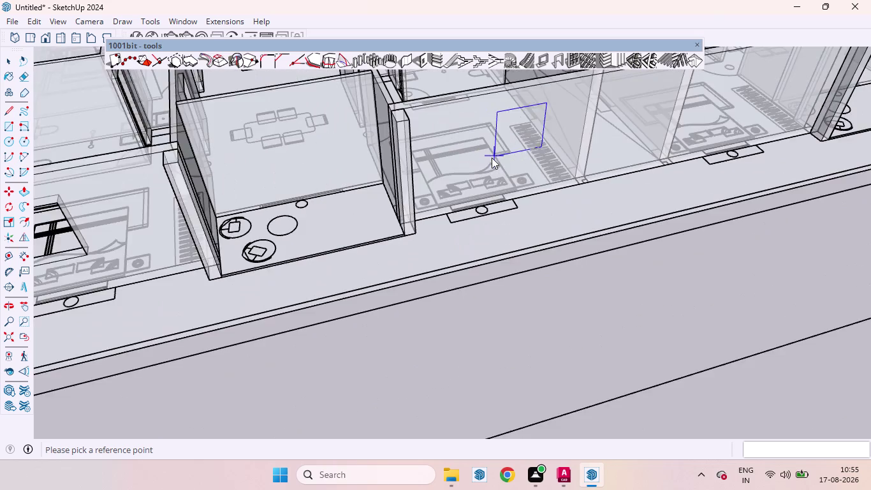
scroll(up, 3)
scroll(up, 3)
Place a 3'-high opening on another bedroom wall, then undo it.
middle_drag(435, 237, 350, 185)
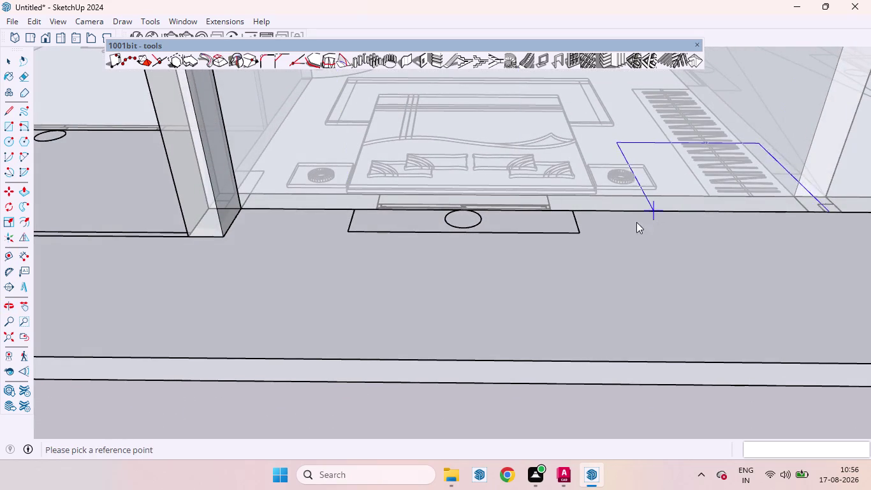
click(622, 207)
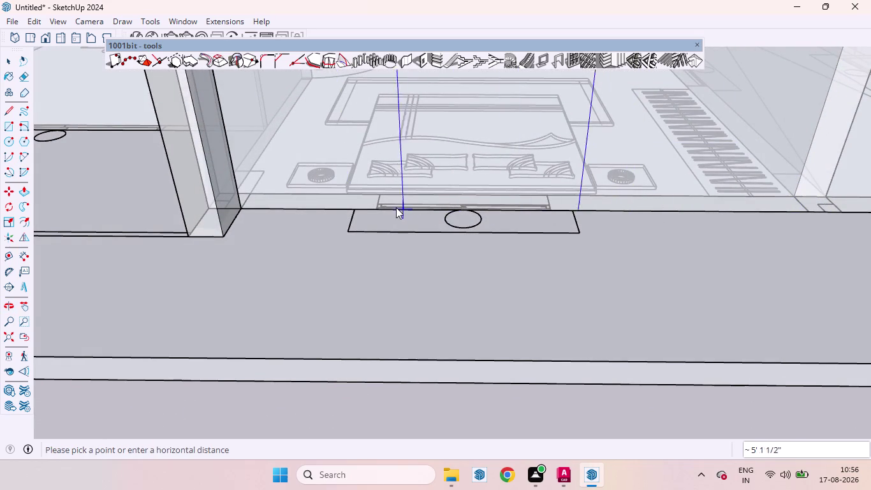
click(377, 207)
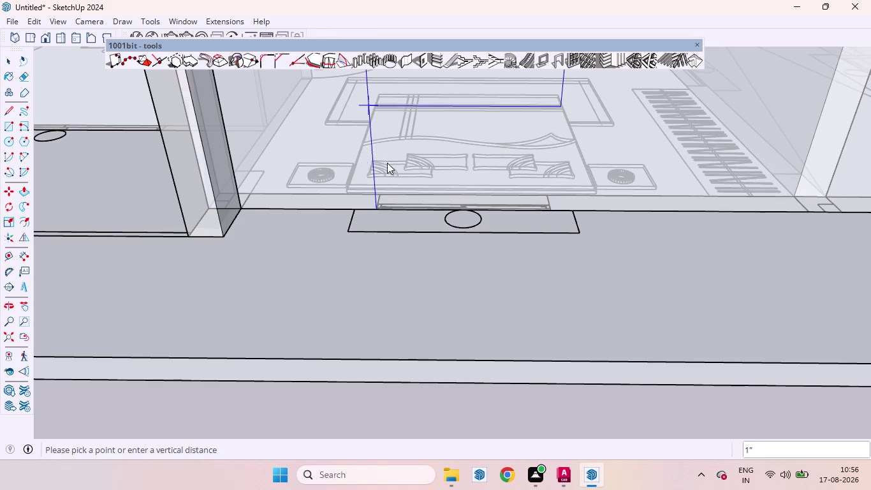
text(3)
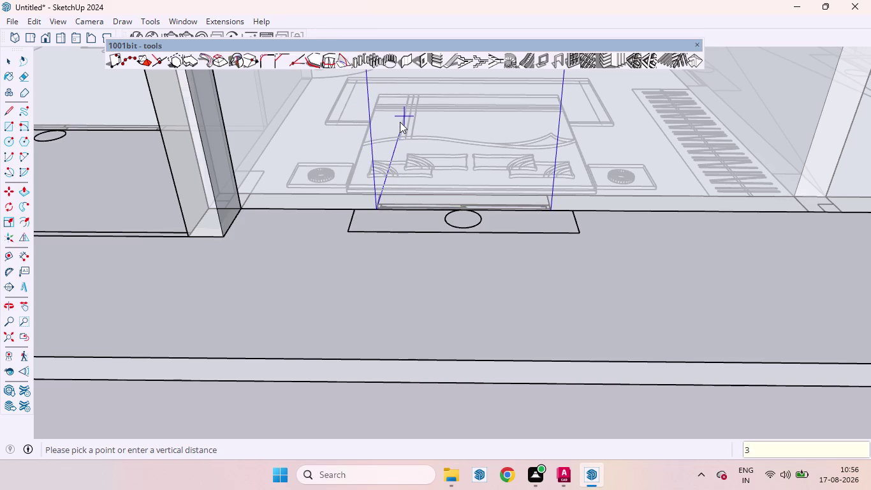
text(')
key(Return)
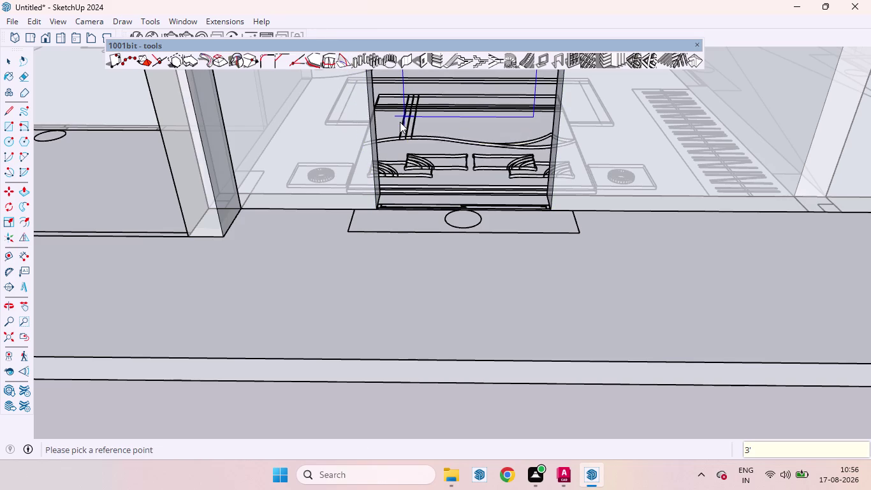
key(ctrl+z)
Re-cut that bedroom wall opening at 3' high.
click(568, 210)
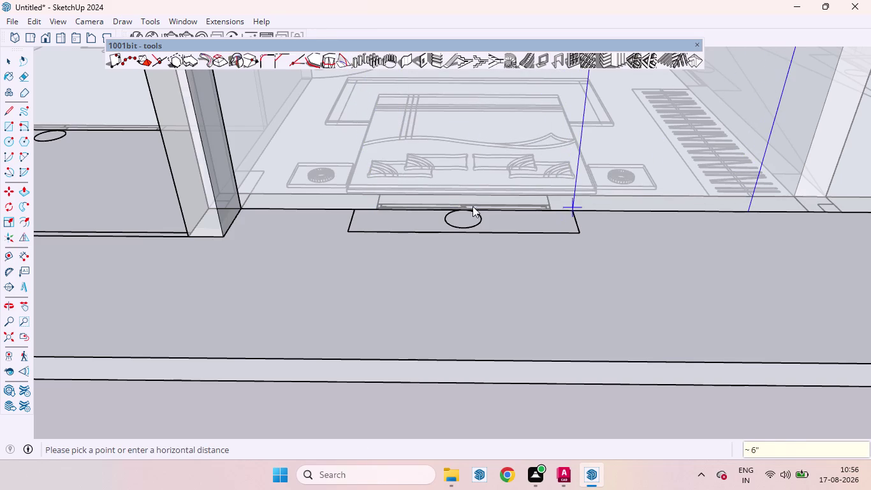
click(380, 207)
scroll(down, 3)
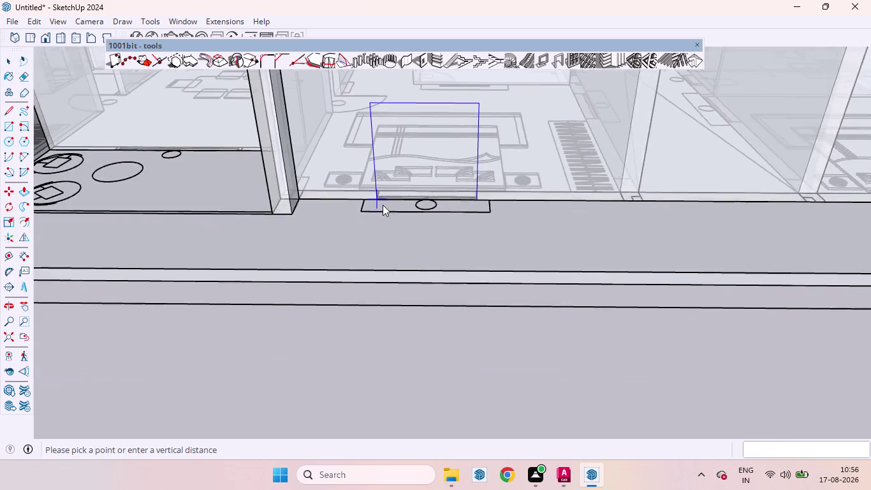
scroll(down, 3)
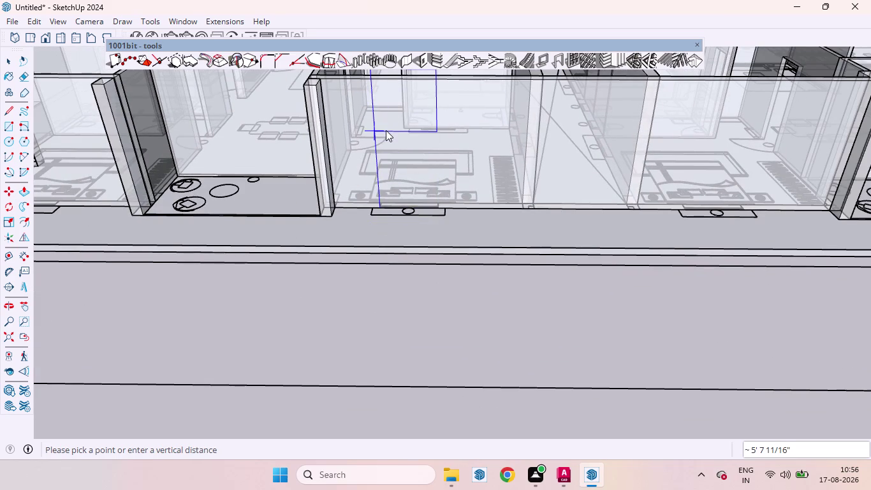
text(3')
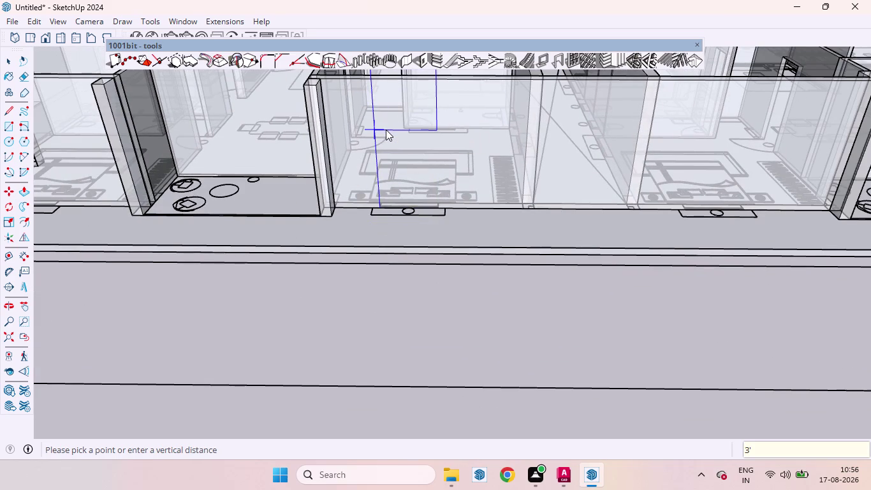
key(Return)
Cut a 3'-high window opening into the first front room wall.
middle_drag(773, 204, 702, 225)
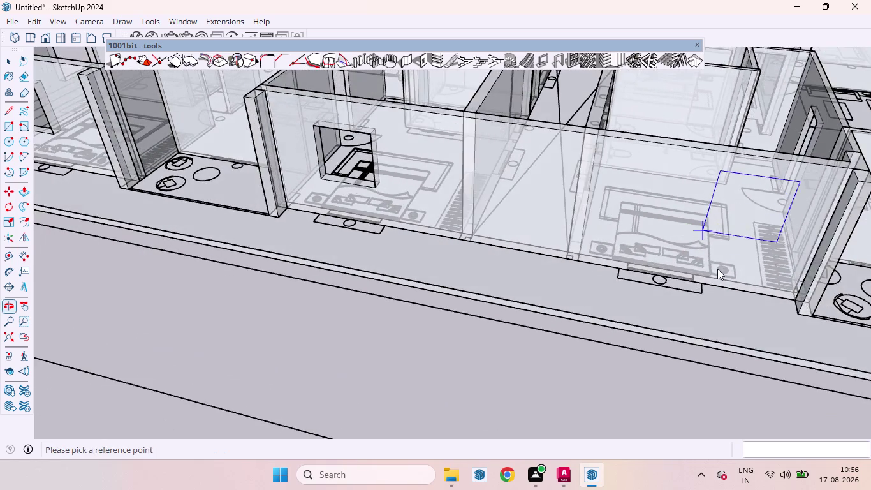
scroll(up, 3)
click(711, 282)
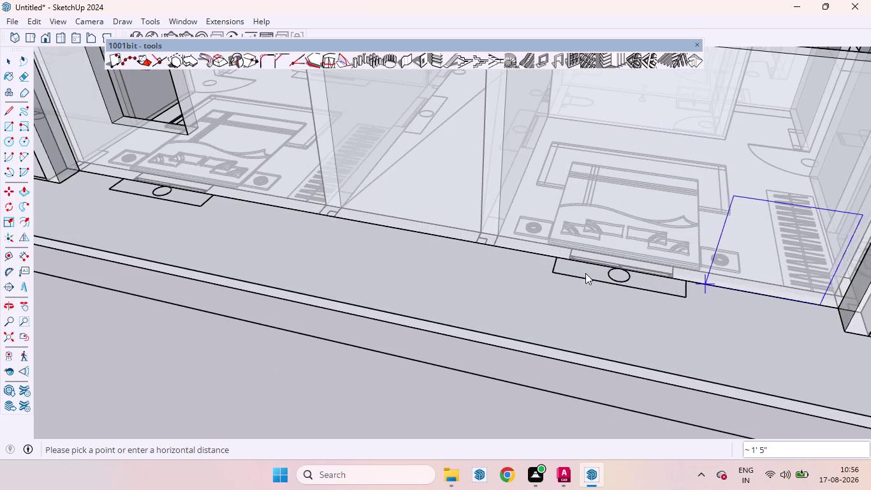
click(564, 260)
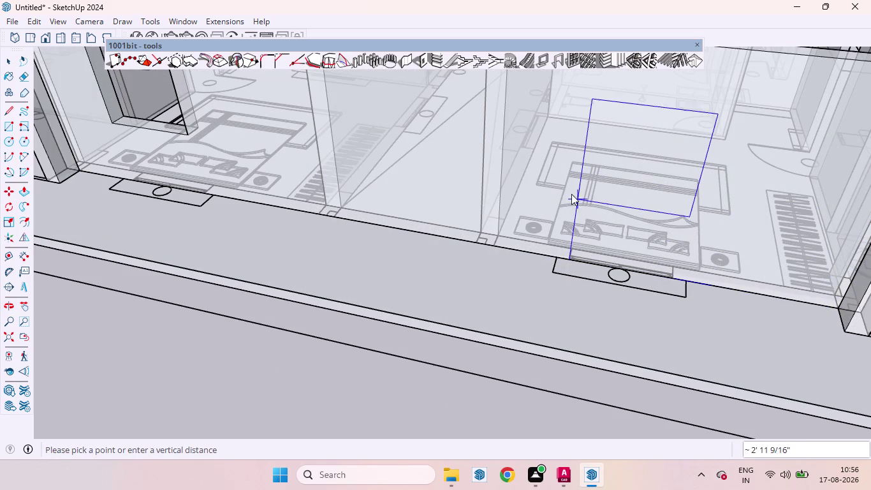
text(3')
key(Return)
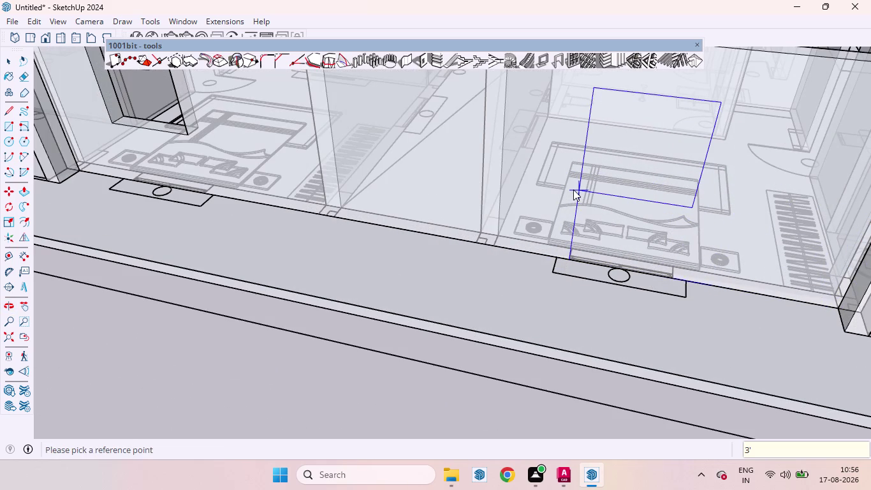
scroll(down, 3)
scroll(down, 3)
scroll(up, 3)
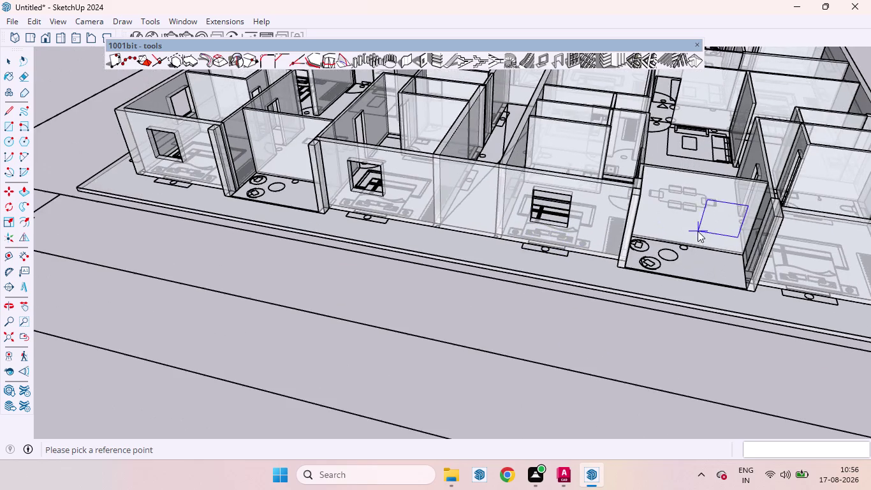
scroll(down, 3)
scroll(up, 3)
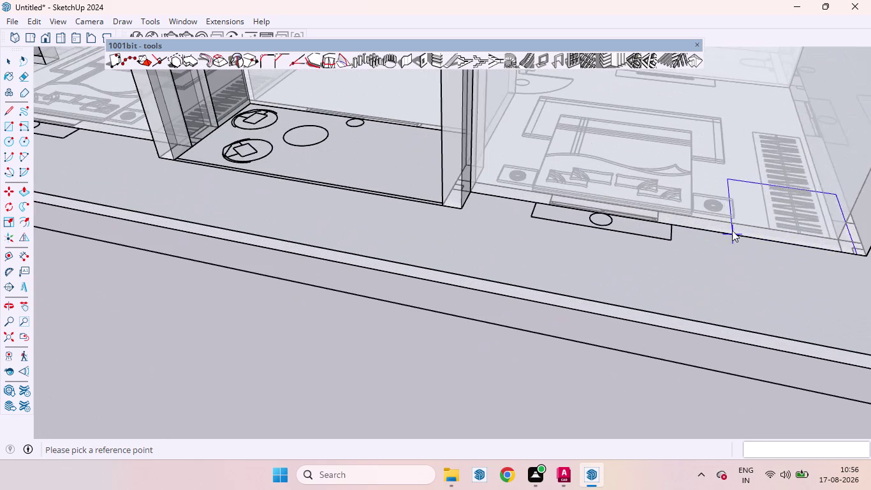
Cut a second 3'-high opening in the adjacent front wall and inspect it.
click(741, 231)
click(549, 206)
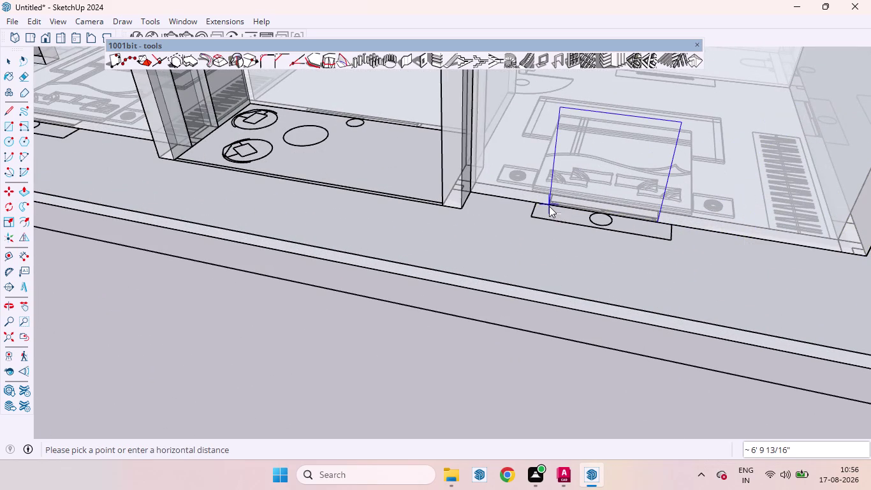
text(3)
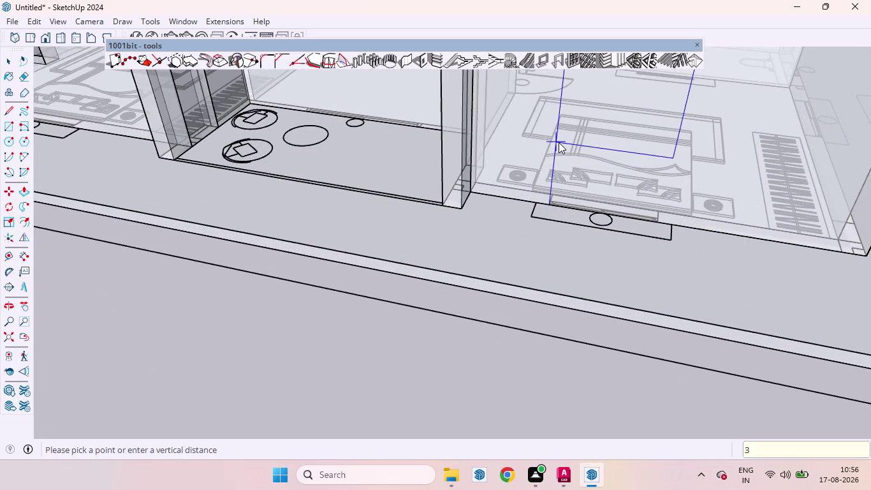
text(')
key(Return)
scroll(down, 3)
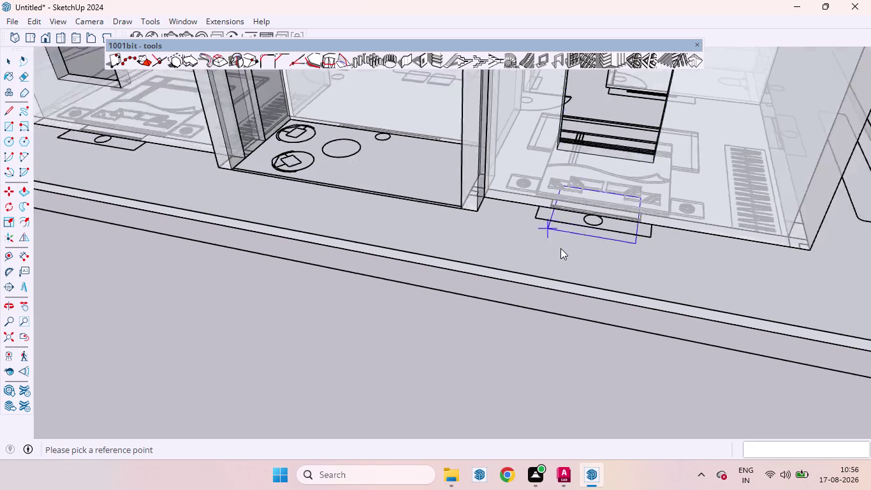
scroll(down, 3)
scroll(down, 3)
scroll(up, 3)
middle_drag(711, 208, 541, 171)
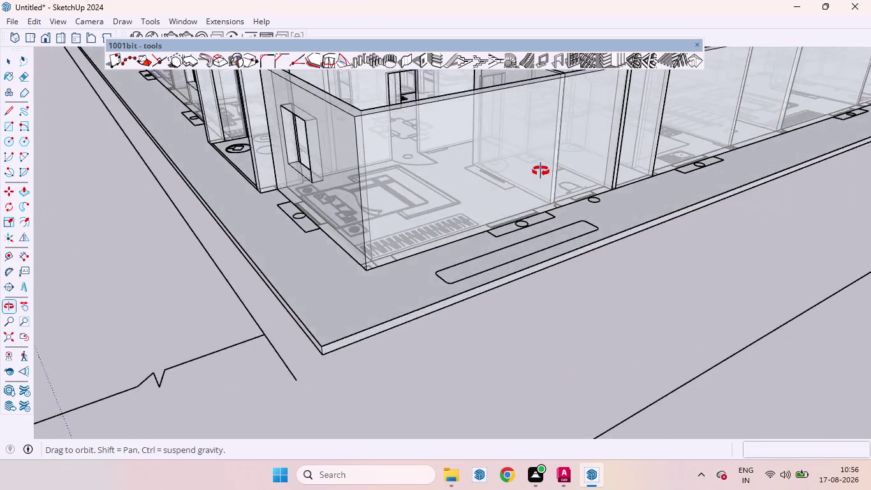
Cut a 3'-high window opening into the next outer room wall.
middle_drag(541, 171, 481, 215)
scroll(up, 3)
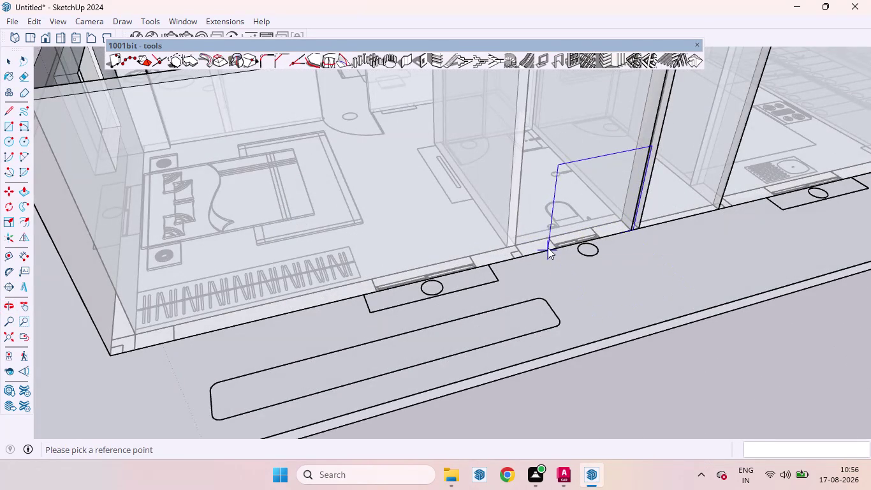
click(548, 248)
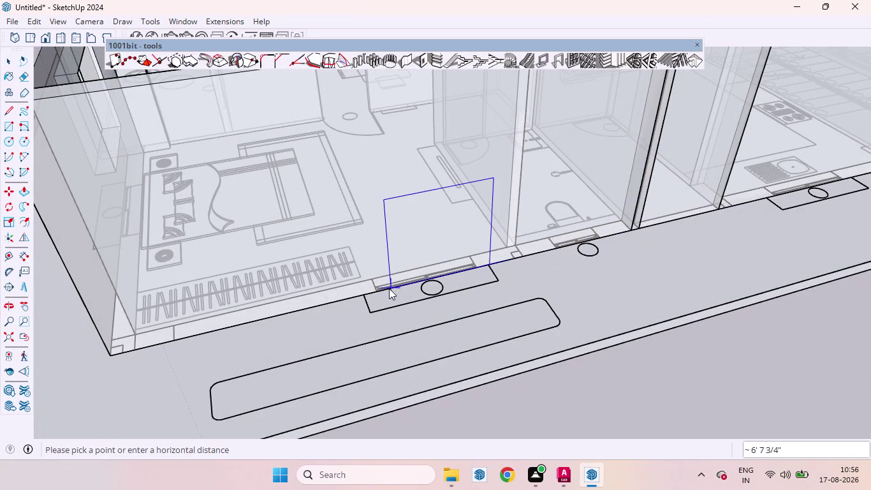
click(377, 293)
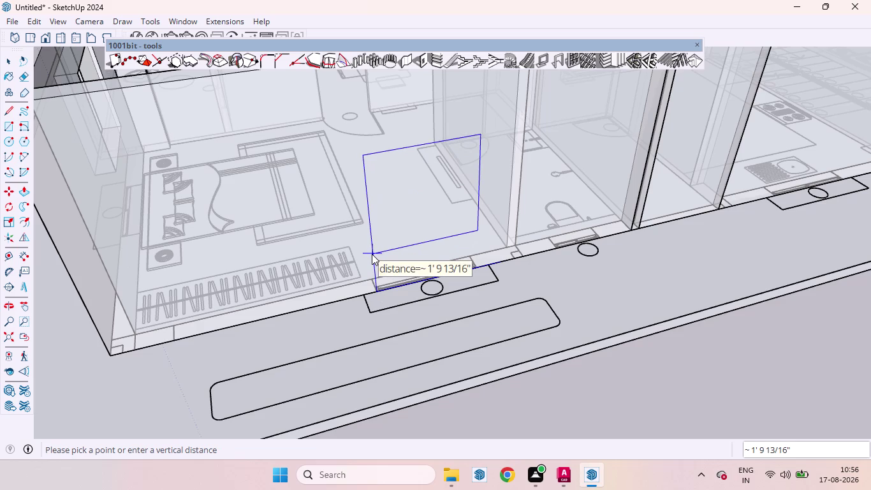
text(3')
key(Return)
scroll(down, 3)
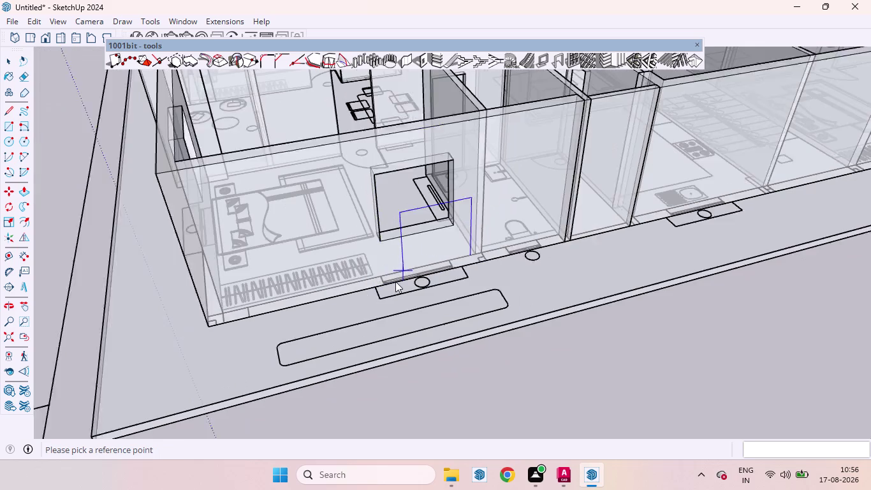
Cut a 3' window opening above the kitchen sink in the front wall.
middle_drag(792, 195, 685, 186)
scroll(up, 3)
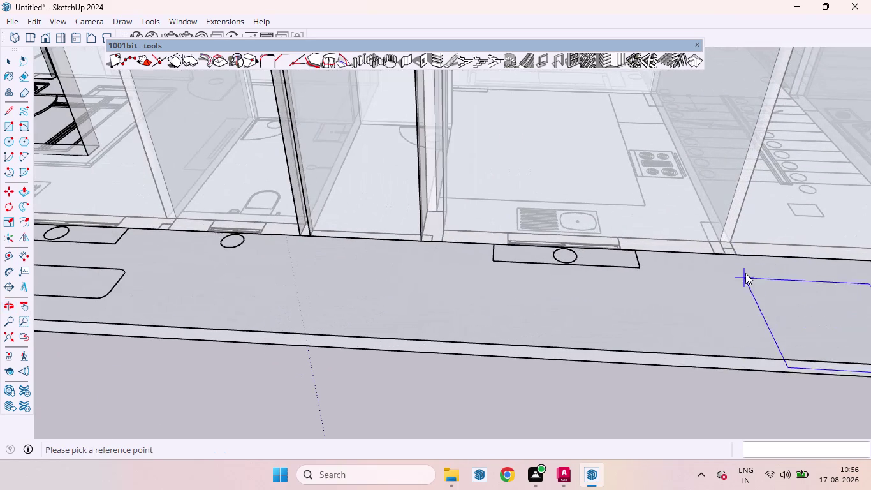
click(721, 252)
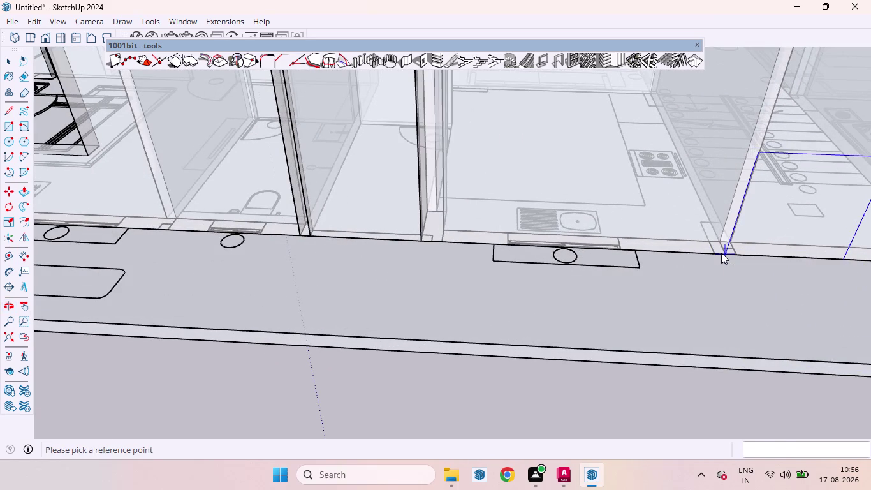
click(510, 243)
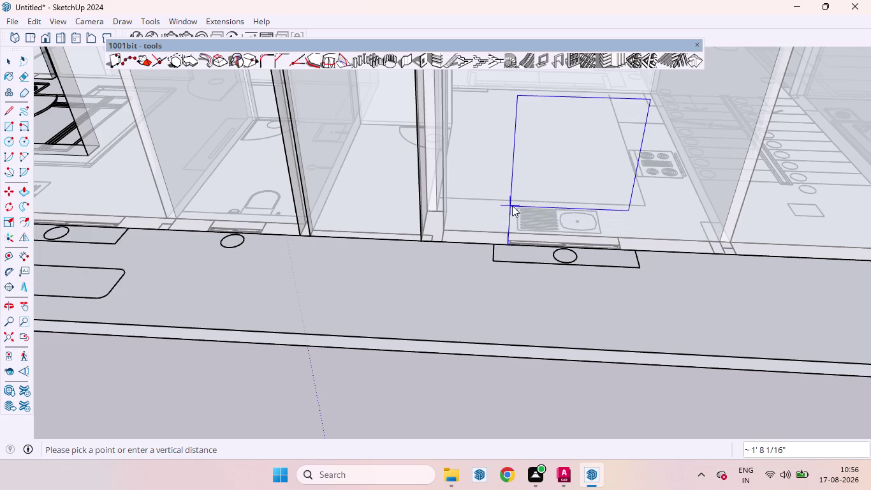
text(3')
key(Return)
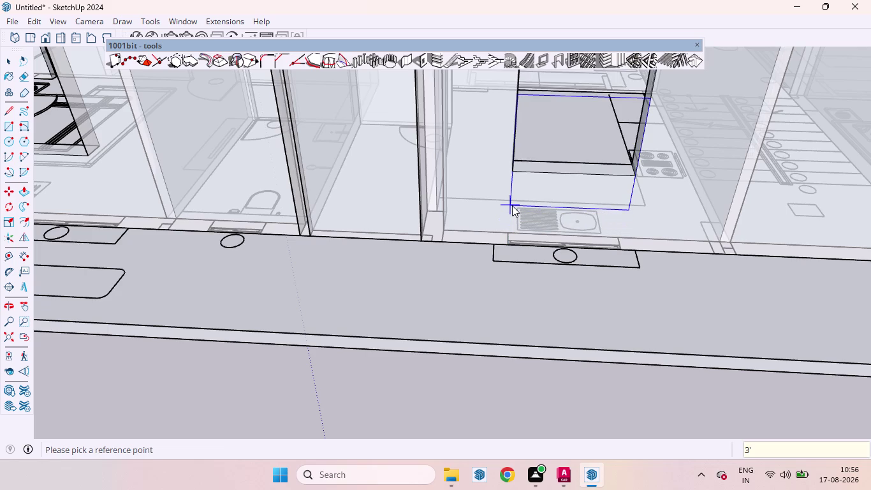
scroll(down, 3)
scroll(down, 3)
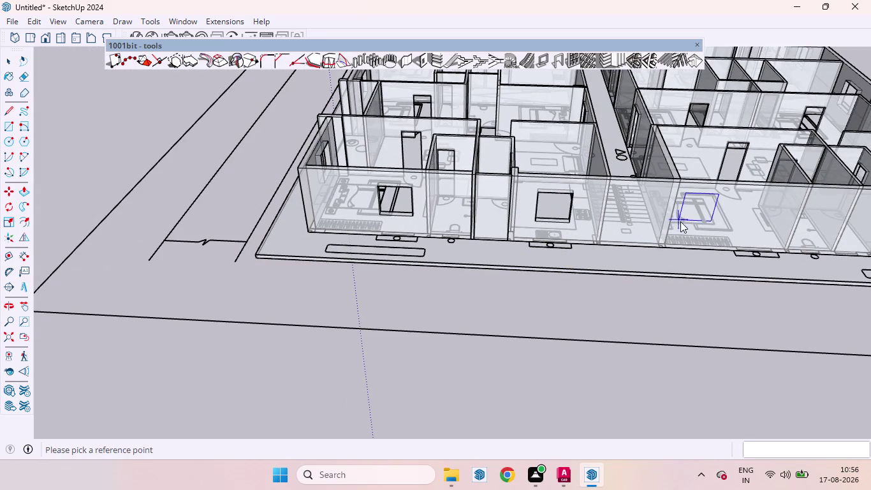
Cut a window opening 3' above the floor in the bedroom wall beside the bed.
scroll(up, 3)
scroll(down, 3)
scroll(down, 3)
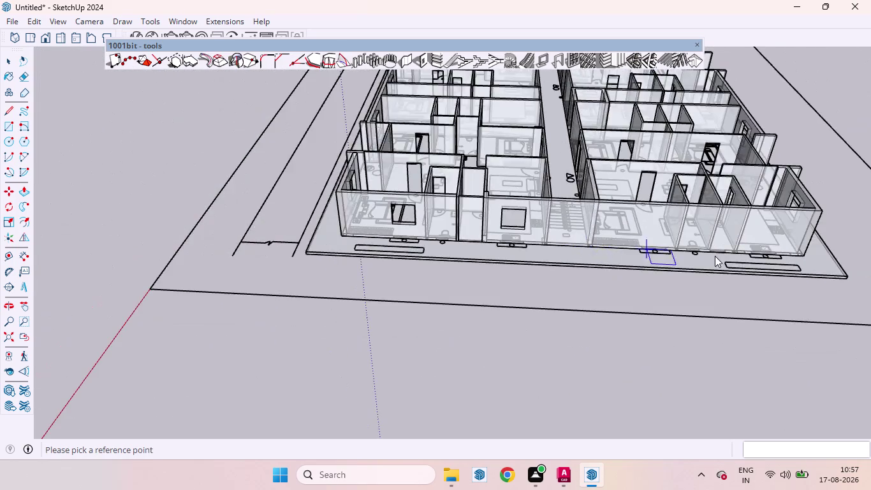
scroll(up, 3)
scroll(down, 3)
scroll(up, 3)
click(707, 259)
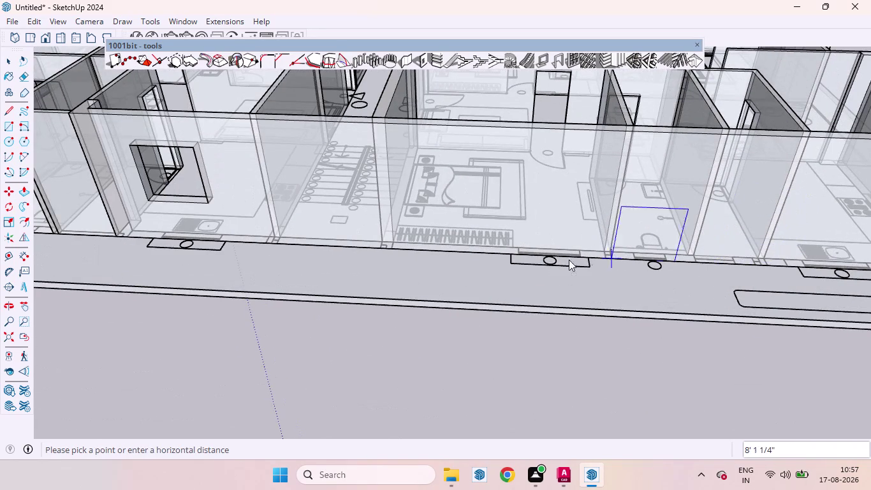
click(520, 256)
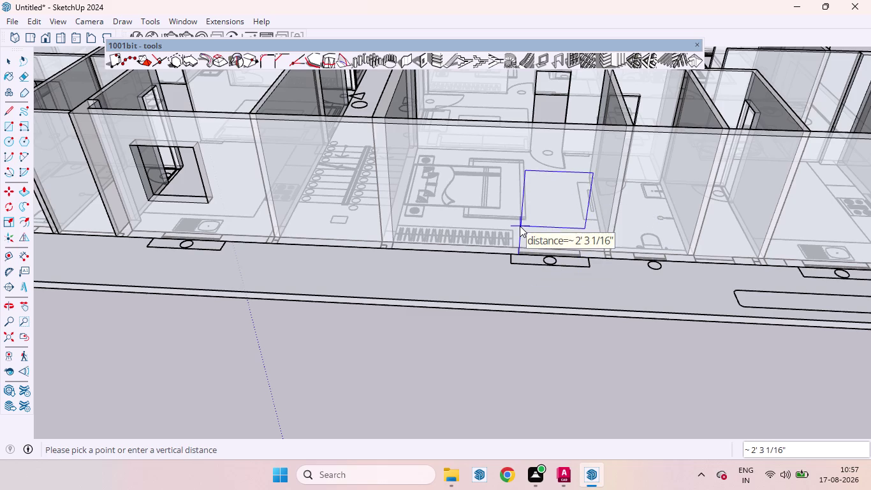
text(3')
key(Return)
Cut a matching 3'-high window opening in the kitchen wall by the stove.
scroll(down, 3)
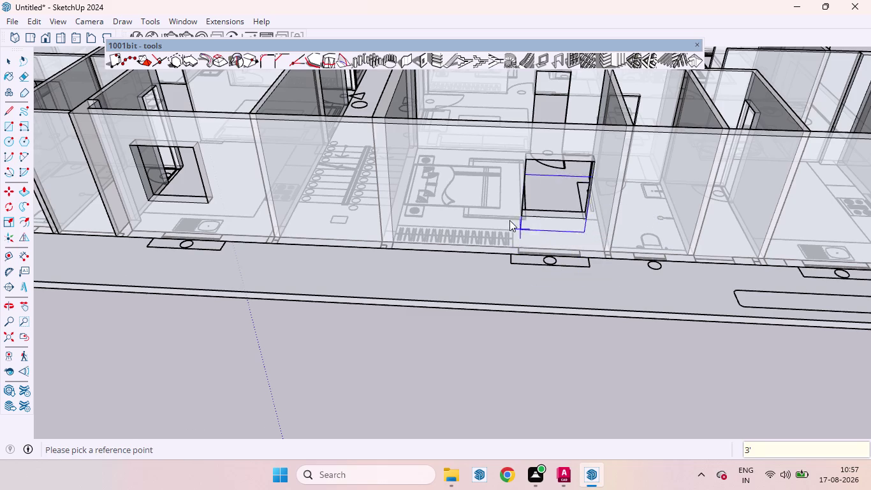
scroll(down, 3)
scroll(down, 3)
scroll(up, 3)
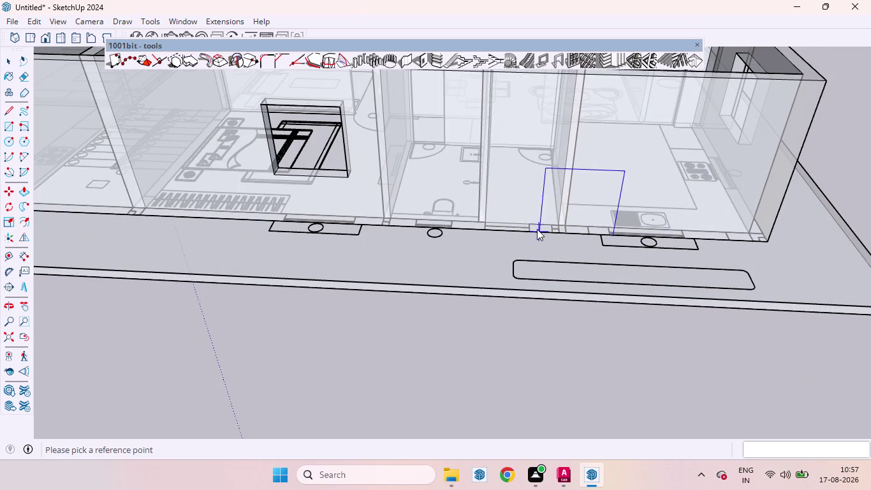
click(534, 229)
click(611, 235)
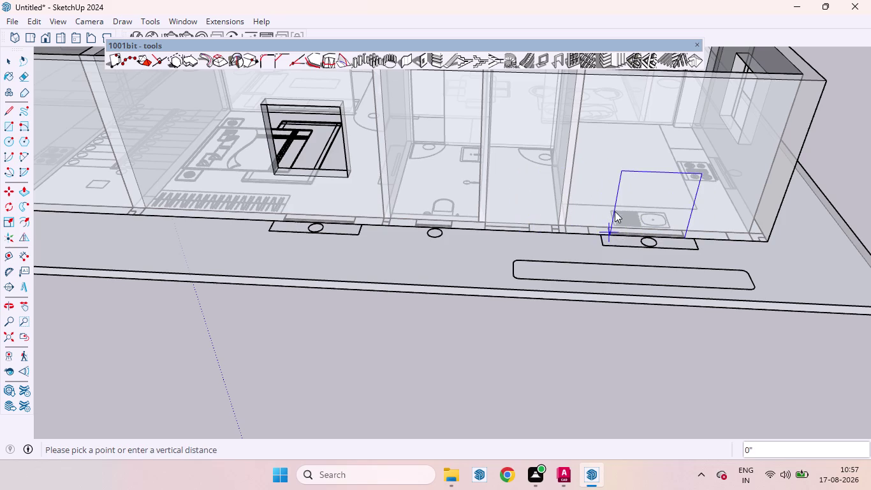
text(3')
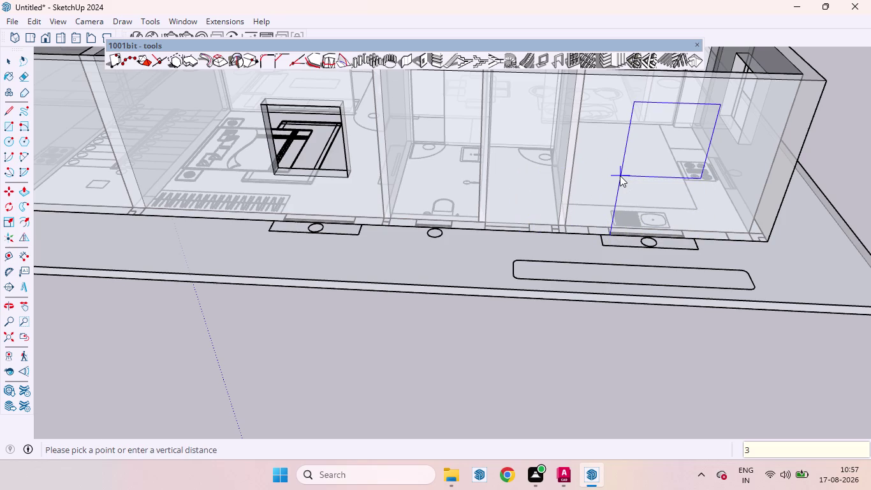
key(Return)
scroll(down, 3)
scroll(up, 3)
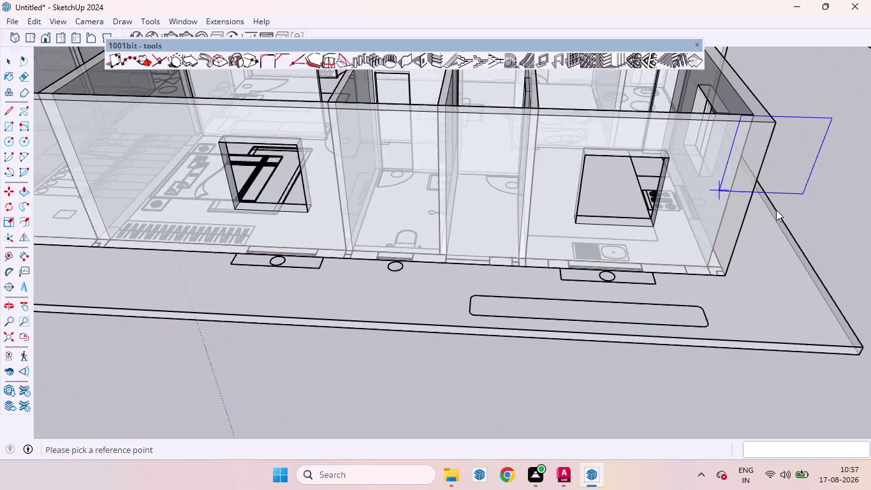
middle_drag(789, 219, 609, 184)
scroll(down, 3)
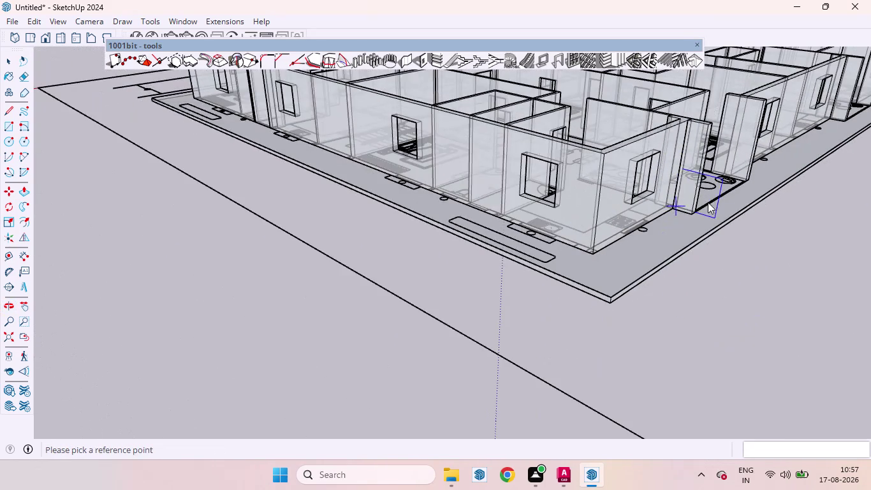
scroll(down, 3)
scroll(down, 3)
scroll(up, 3)
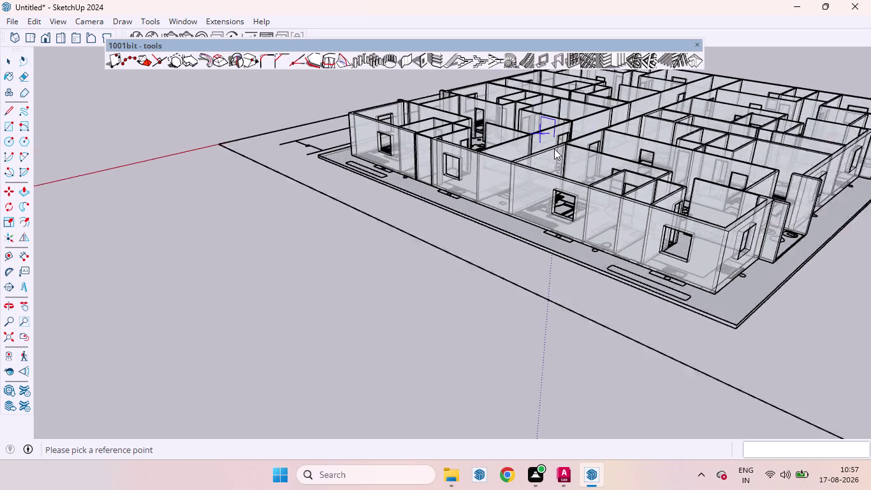
scroll(up, 3)
scroll(up, 3)
scroll(down, 3)
scroll(up, 3)
middle_drag(675, 114, 514, 257)
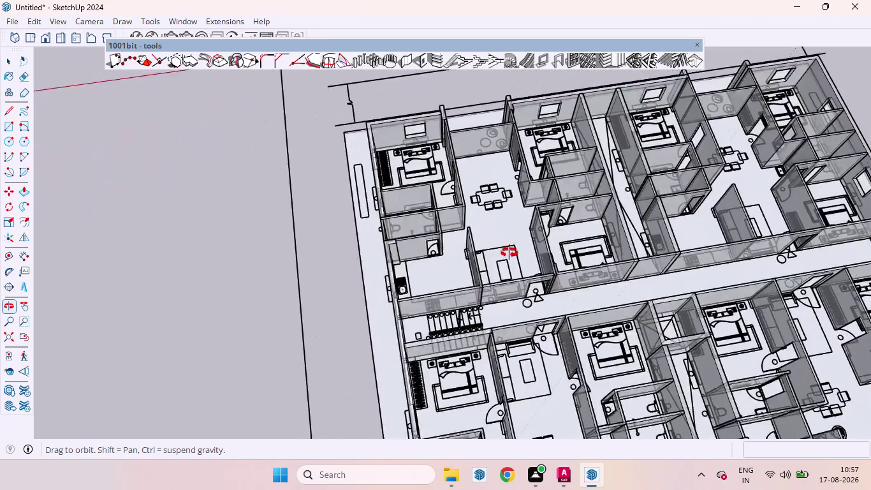
middle_drag(514, 257, 503, 238)
scroll(up, 3)
scroll(up, 3)
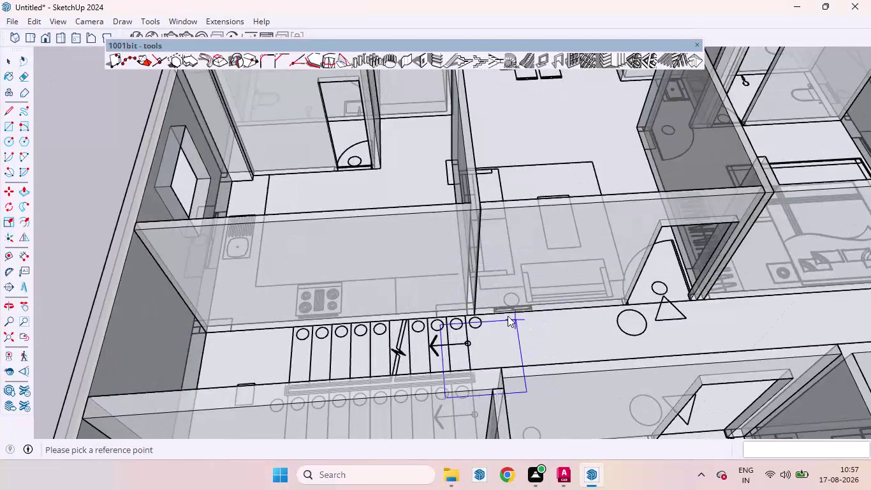
scroll(up, 3)
scroll(down, 3)
scroll(down, 3)
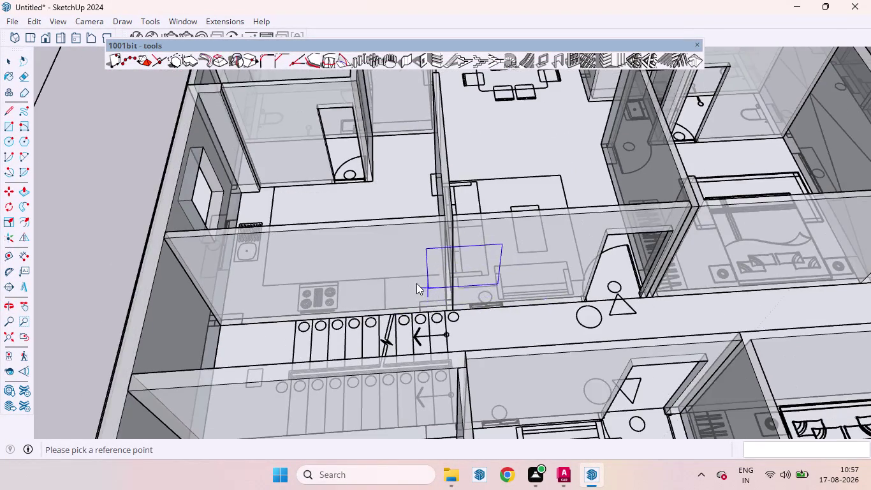
scroll(down, 3)
scroll(down, 3)
scroll(up, 3)
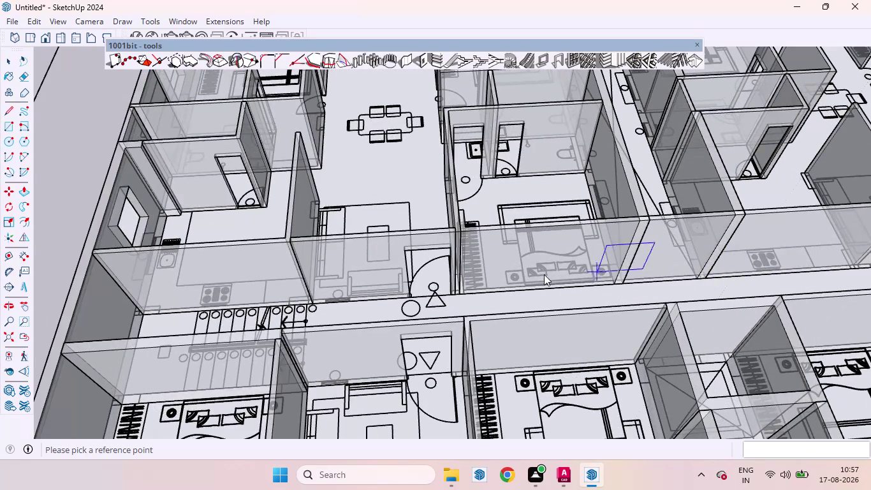
scroll(up, 3)
scroll(down, 3)
scroll(down, 3)
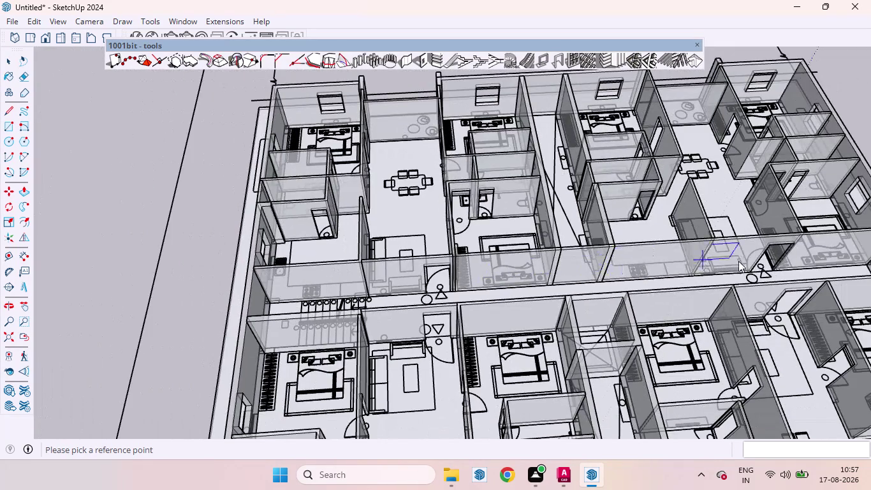
scroll(up, 3)
middle_drag(724, 279, 633, 257)
scroll(up, 3)
scroll(down, 3)
scroll(down, 3)
scroll(down, 3)
scroll(down, 3)
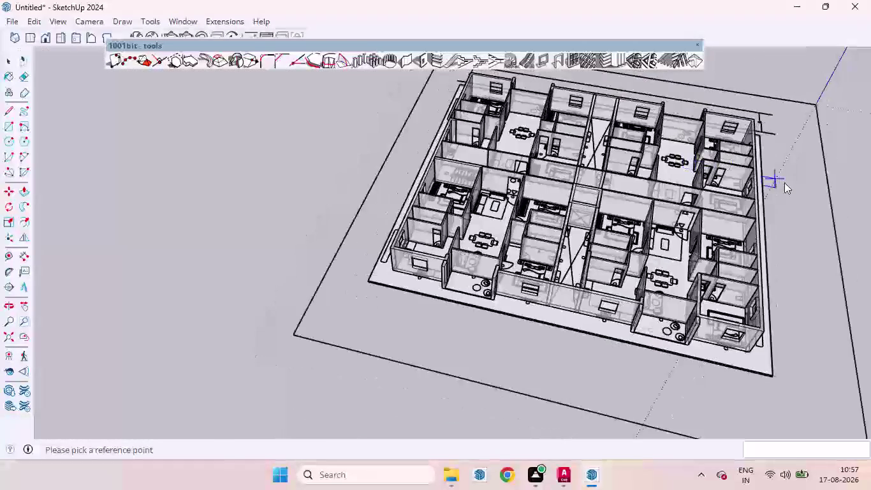
scroll(up, 3)
middle_drag(788, 232, 543, 219)
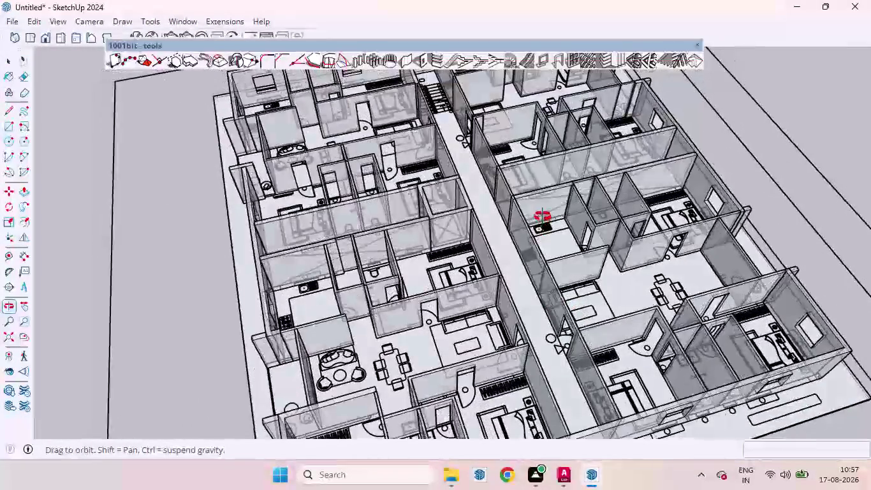
middle_drag(542, 220, 781, 213)
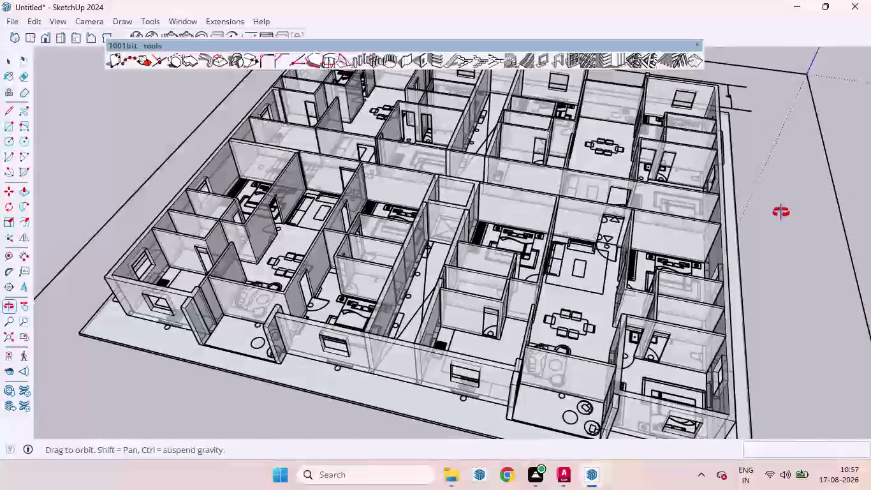
middle_drag(781, 213, 781, 213)
key(space)
scroll(down, 3)
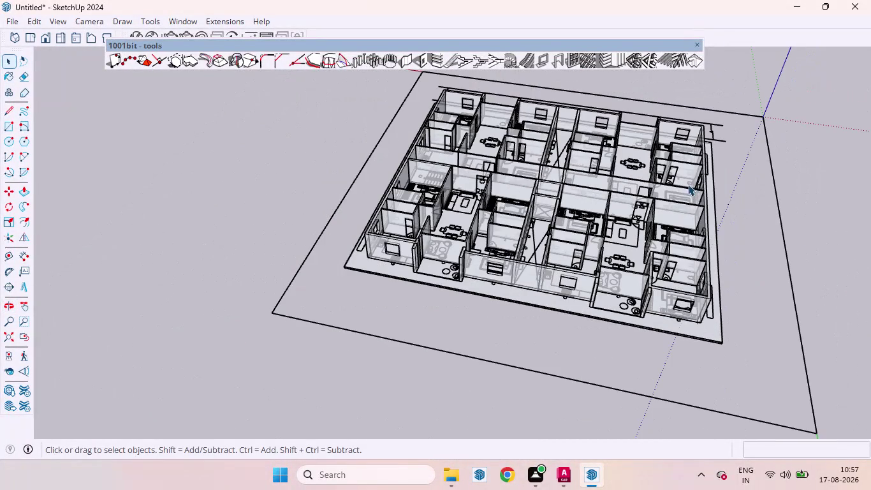
key(d)
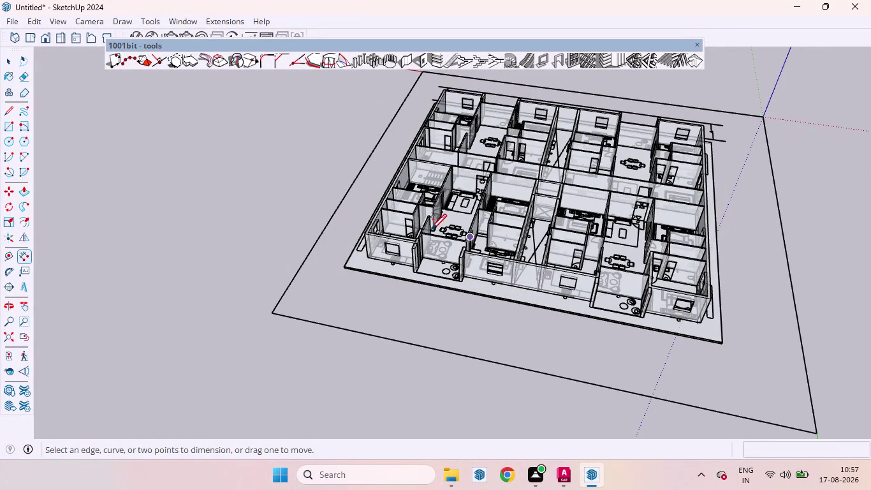
scroll(up, 3)
middle_drag(387, 257, 870, 230)
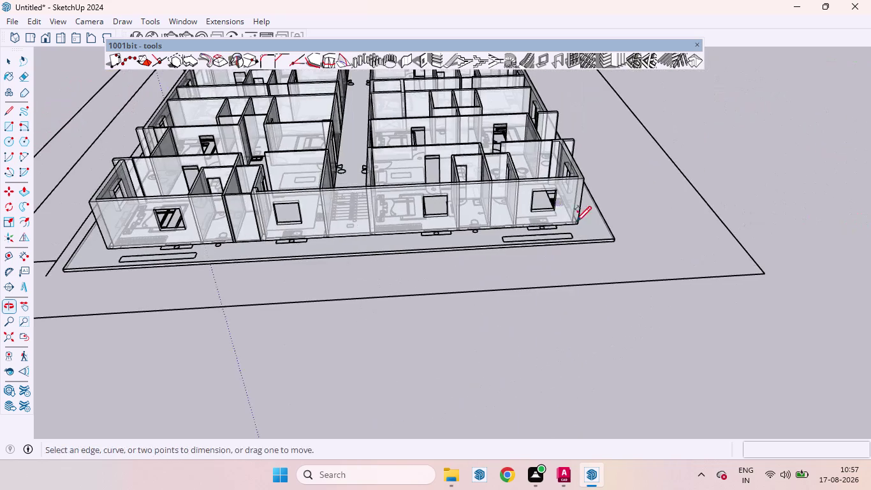
scroll(up, 3)
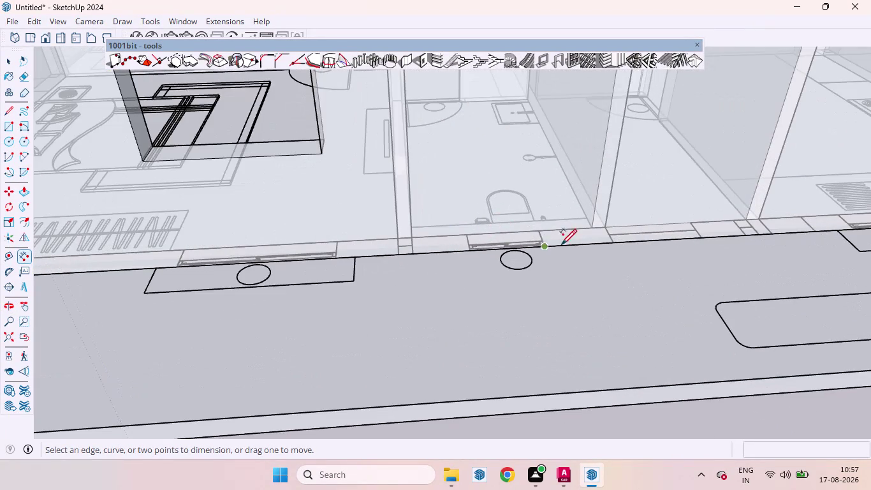
scroll(up, 3)
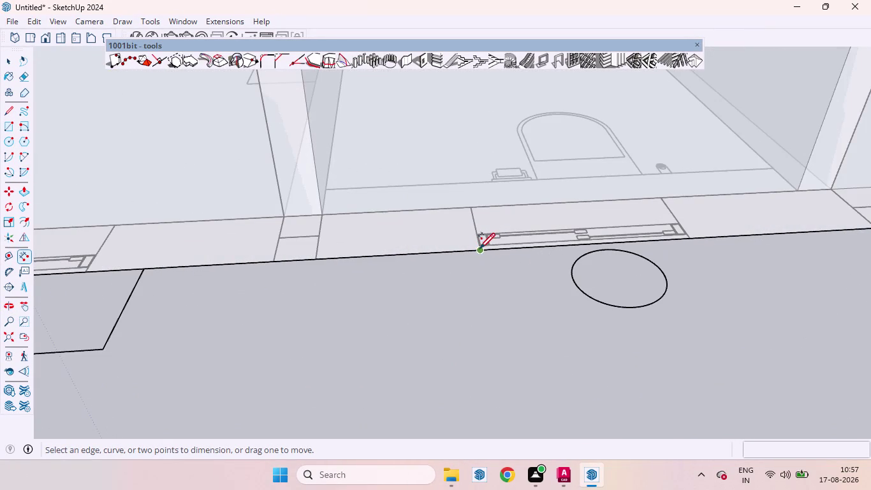
click(479, 248)
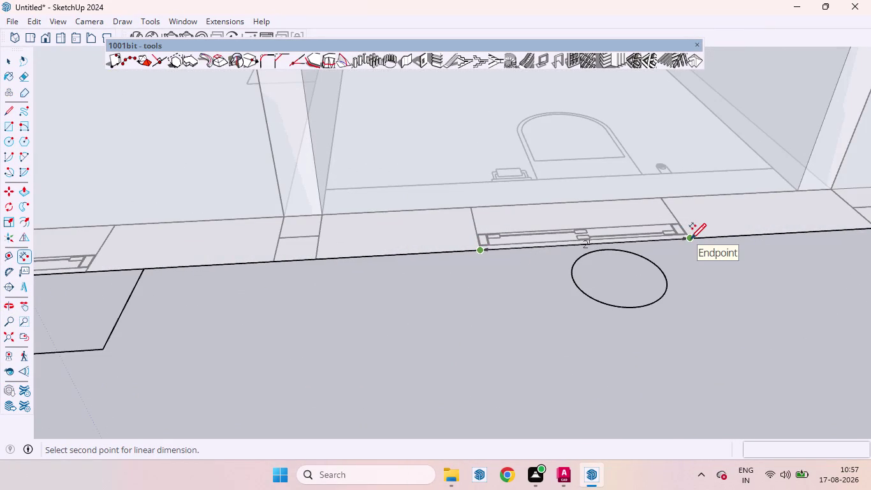
key(space)
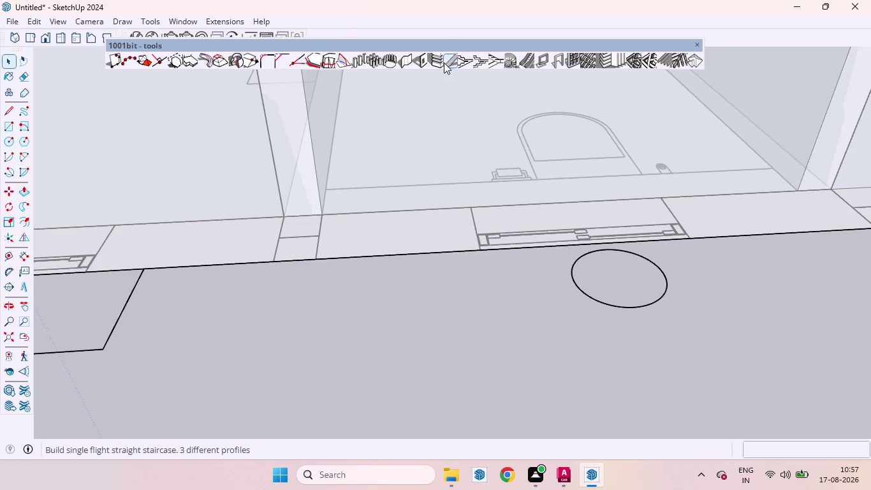
Set the 1001bit wall opening width to 2' and update its height value.
click(425, 55)
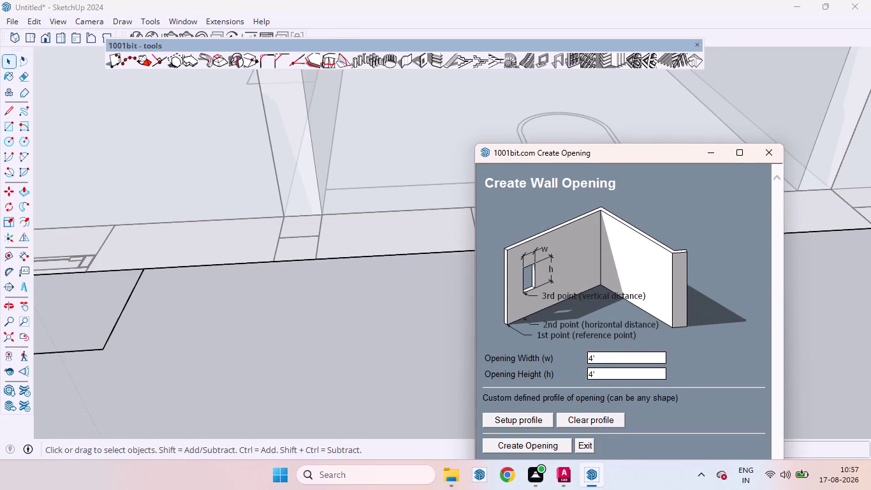
click(603, 362)
key(BackSpace)
text(2')
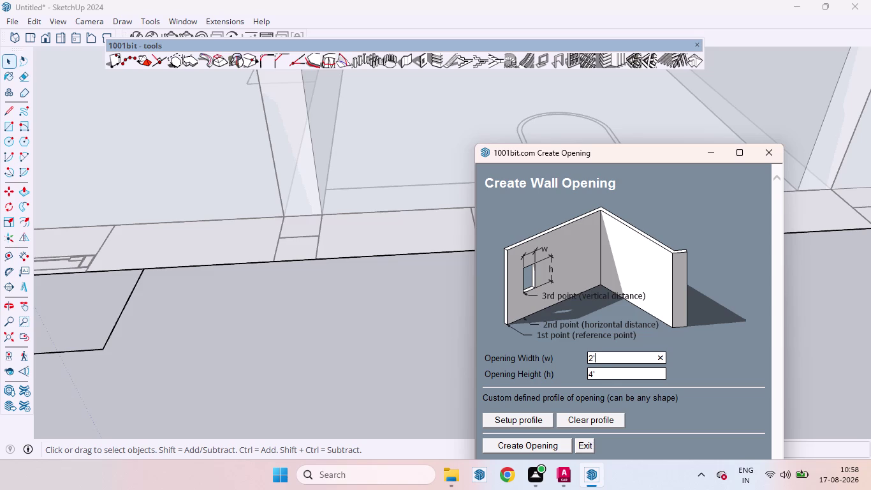
click(603, 373)
key(BackSpace)
text(2')
click(513, 443)
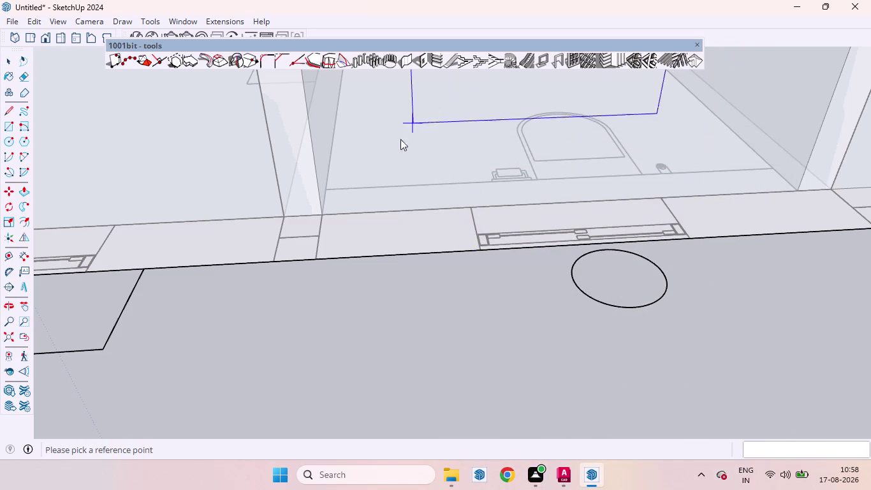
Cut the 2'-wide opening 5' up the bathroom wall above the toilet.
click(384, 254)
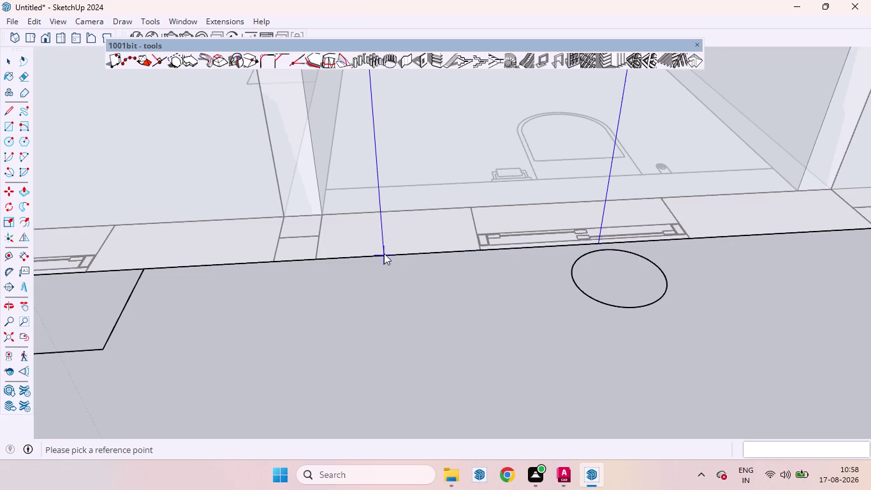
click(478, 249)
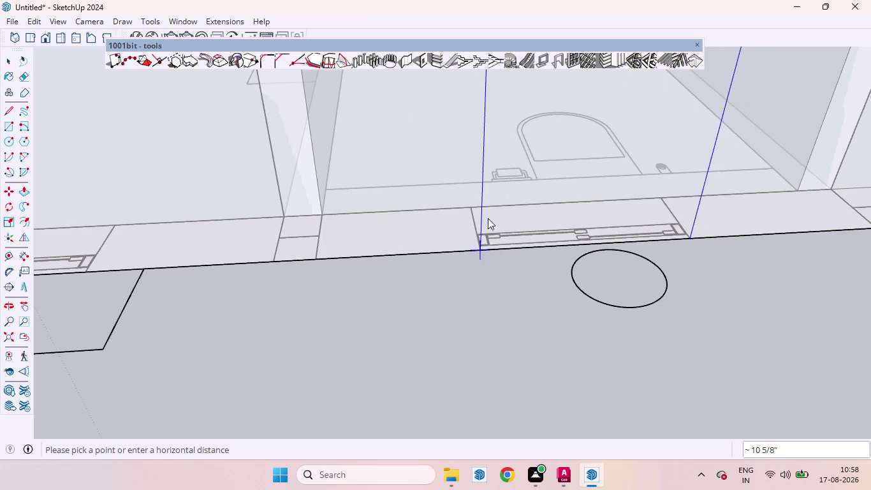
text(5)
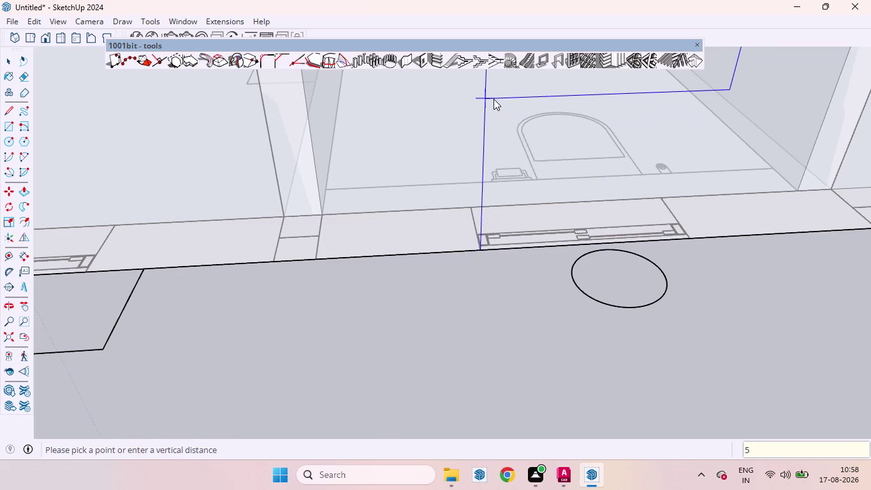
text(')
key(Return)
Orbit, pan and zoom the view over to the next bathroom.
scroll(down, 3)
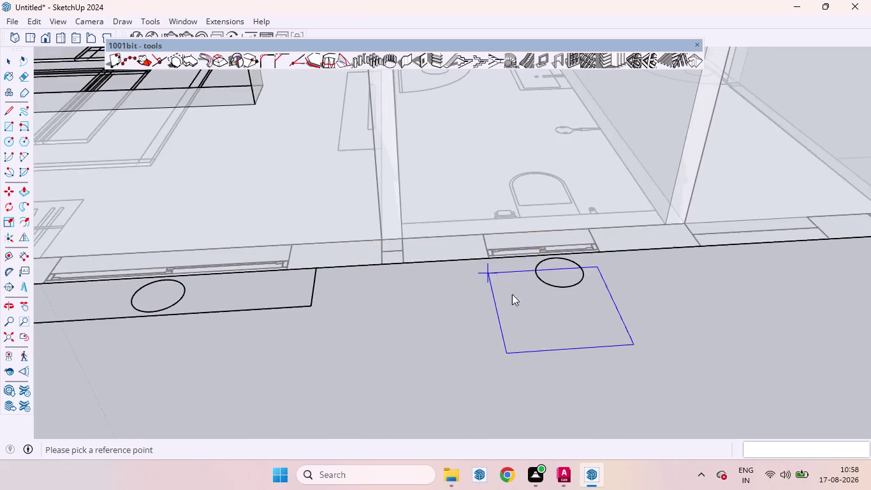
scroll(down, 3)
scroll(down, 3)
middle_drag(556, 321, 532, 241)
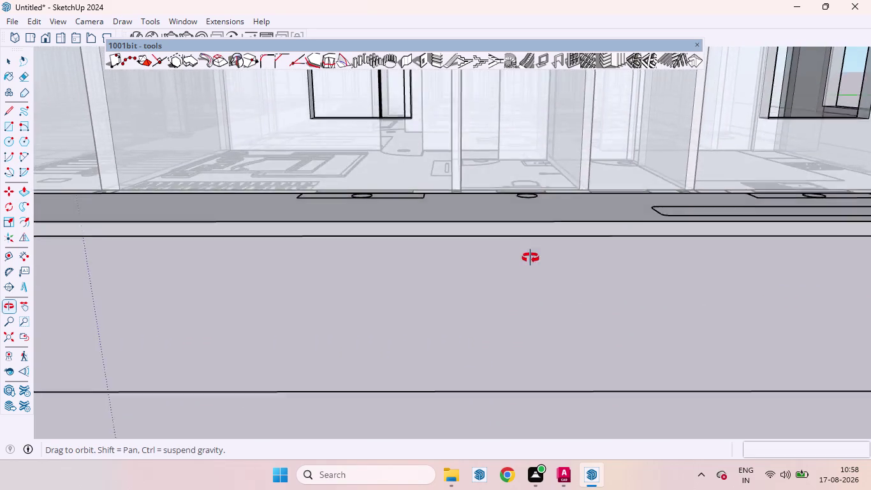
middle_drag(532, 241, 532, 299)
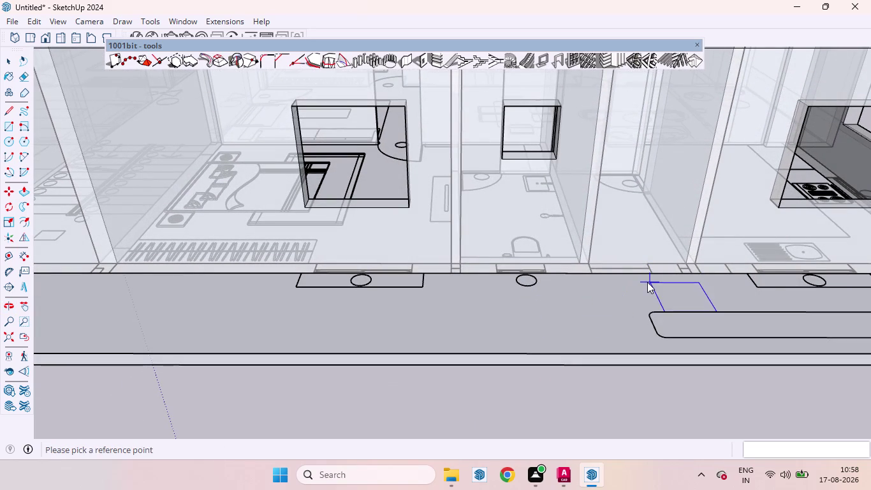
scroll(up, 3)
middle_drag(654, 245, 655, 284)
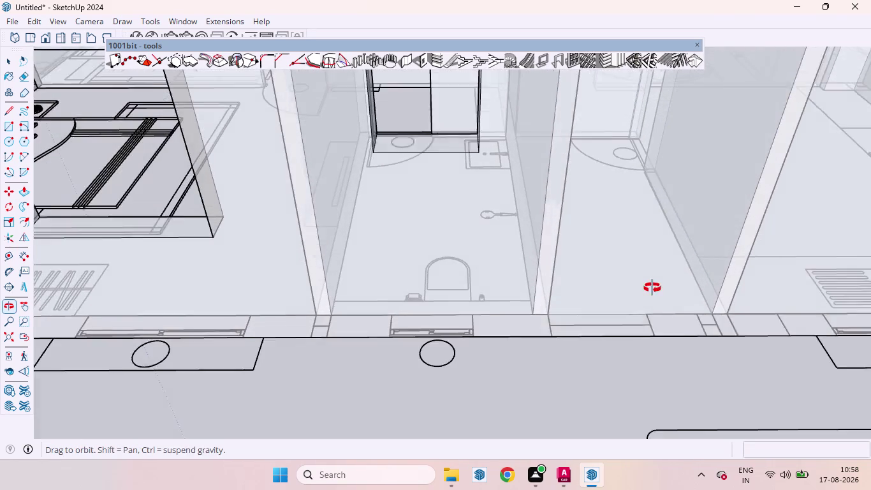
middle_drag(655, 283, 649, 291)
scroll(down, 3)
scroll(down, 3)
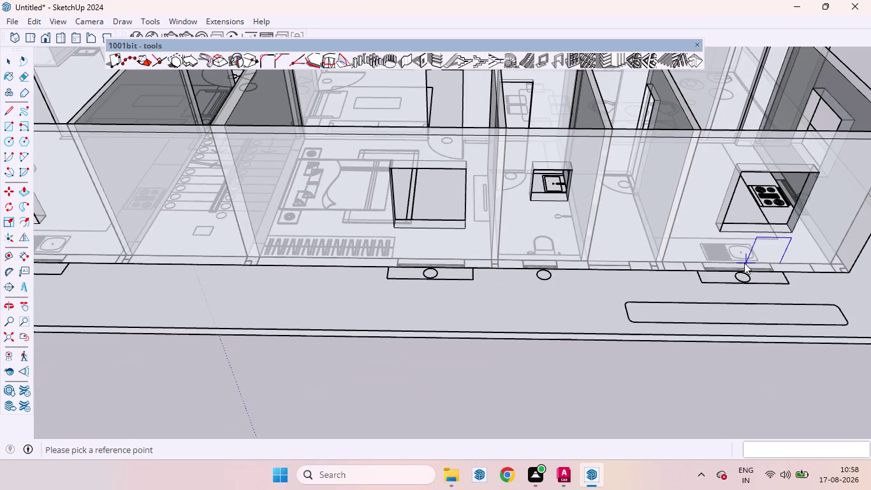
scroll(up, 3)
scroll(down, 3)
scroll(up, 3)
scroll(down, 3)
scroll(up, 3)
scroll(down, 3)
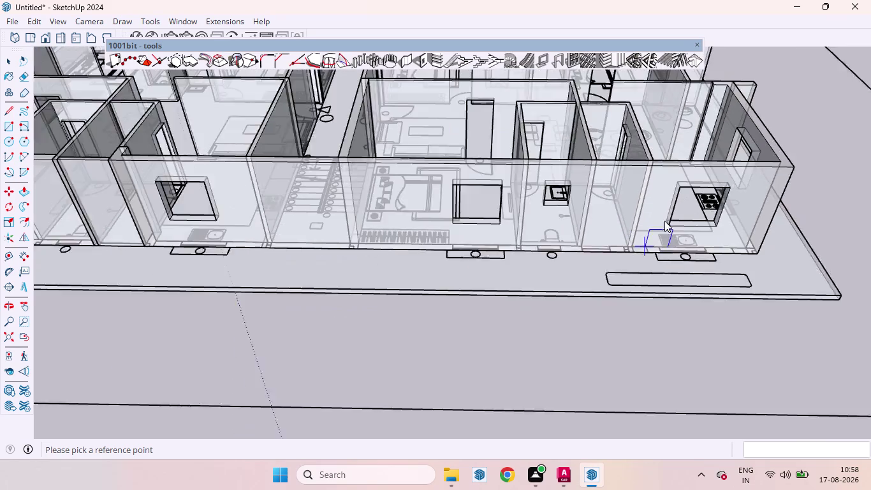
scroll(down, 3)
scroll(up, 3)
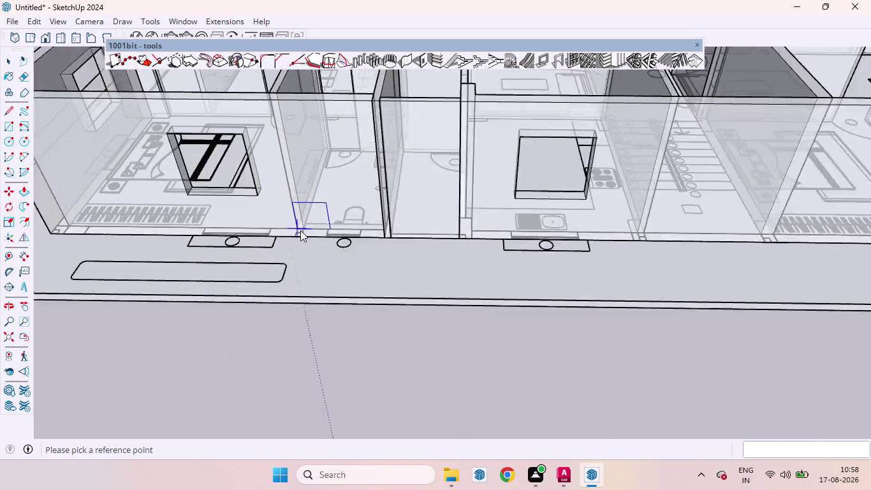
scroll(up, 3)
scroll(down, 3)
scroll(up, 3)
scroll(down, 3)
scroll(up, 3)
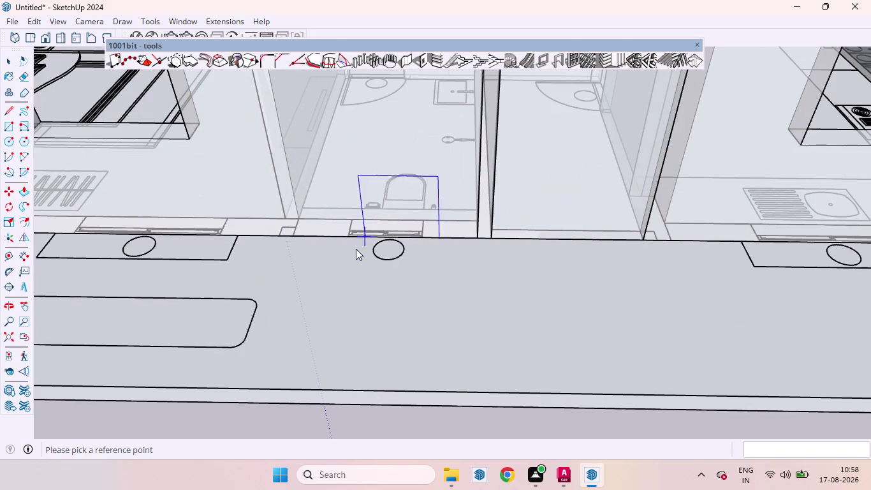
click(306, 234)
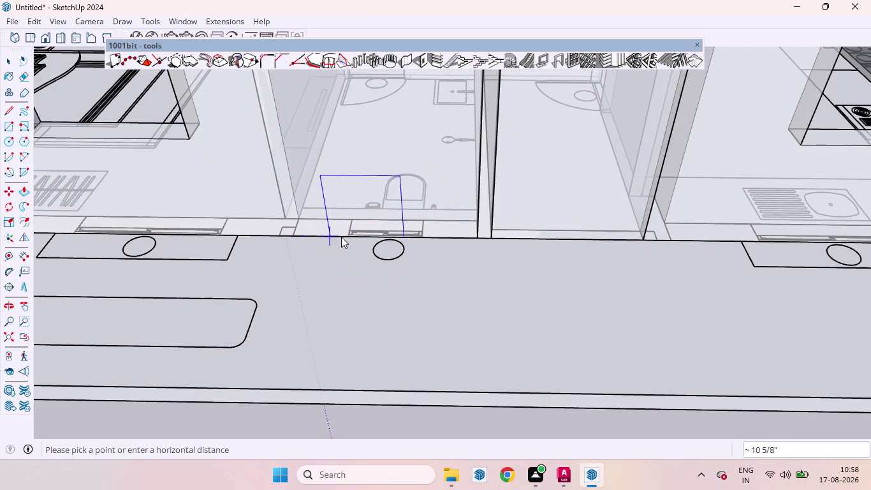
click(346, 236)
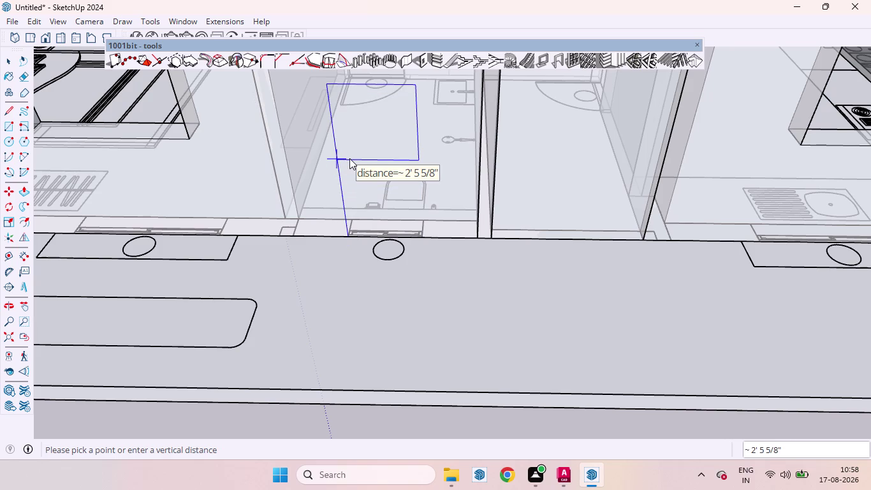
text(5')
key(Return)
scroll(down, 3)
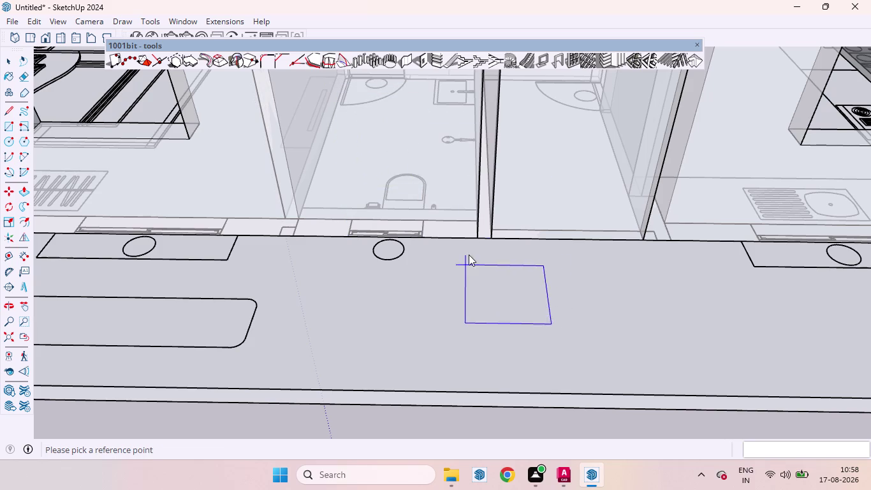
scroll(down, 3)
scroll(down, 3)
scroll(up, 3)
middle_drag(436, 257, 480, 207)
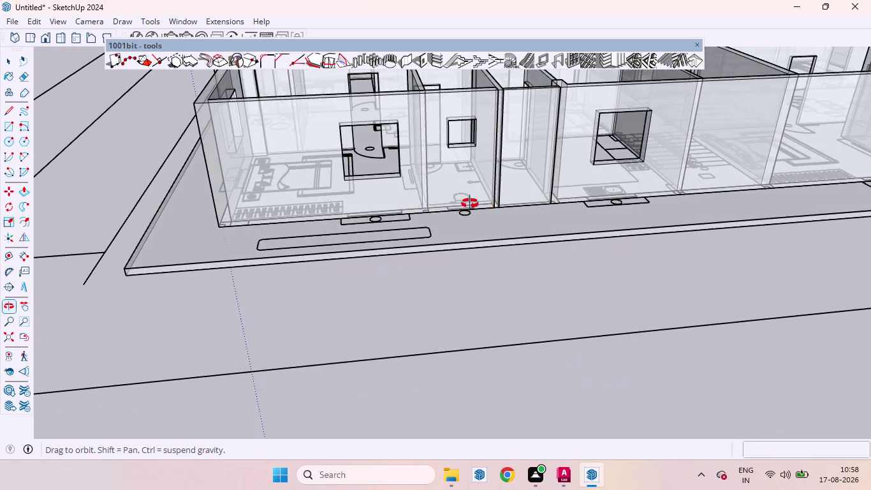
middle_drag(481, 207, 454, 193)
scroll(down, 3)
scroll(up, 3)
middle_drag(301, 194, 308, 196)
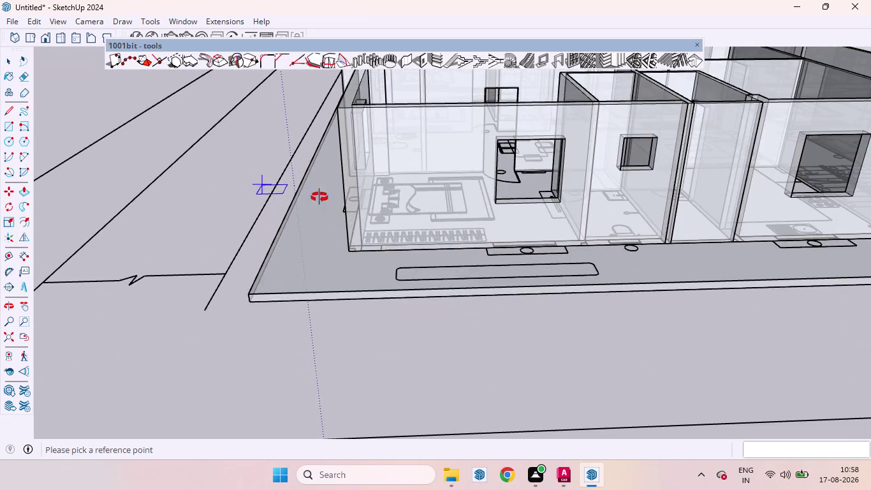
middle_drag(308, 195, 536, 225)
scroll(down, 3)
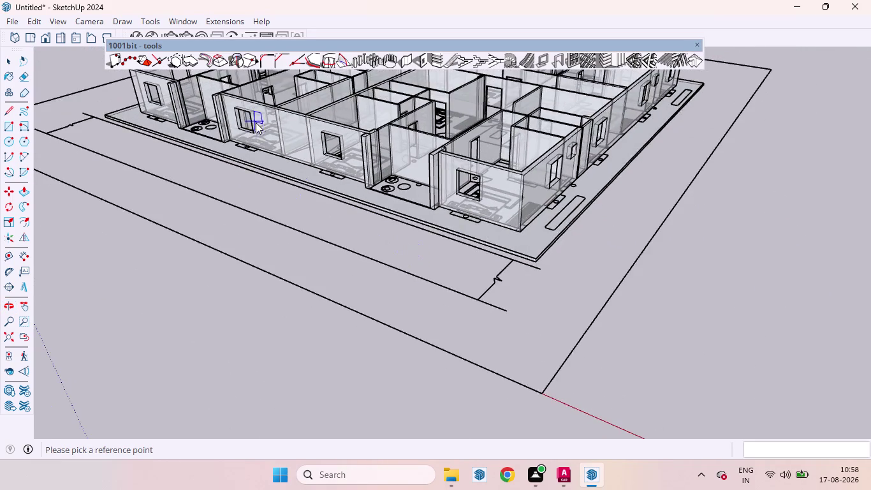
scroll(up, 3)
middle_drag(301, 155, 404, 168)
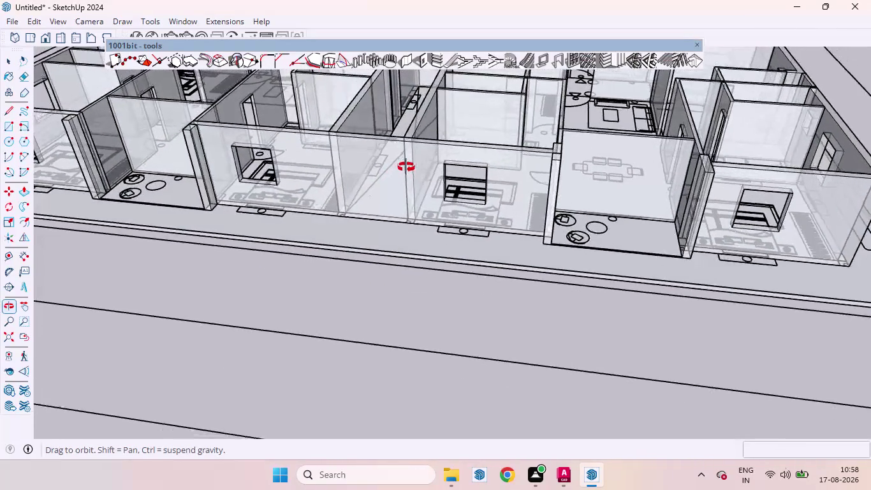
middle_drag(404, 167, 445, 207)
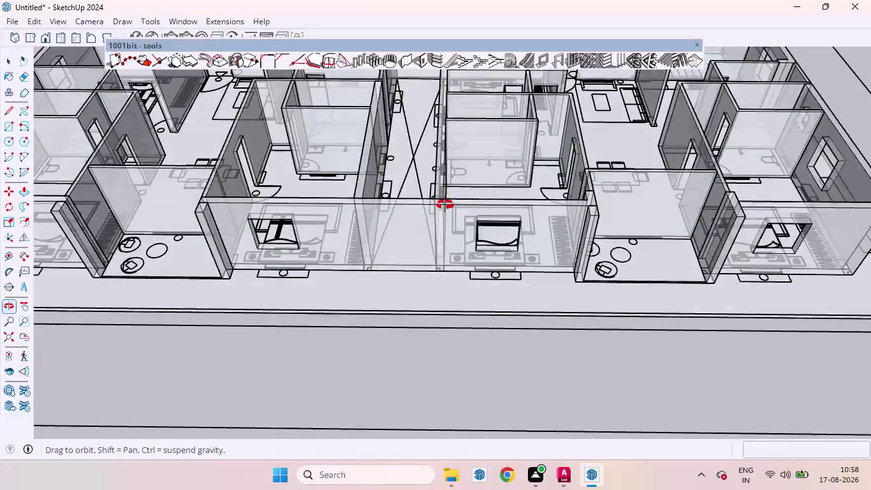
middle_drag(445, 206, 447, 199)
scroll(down, 3)
scroll(up, 3)
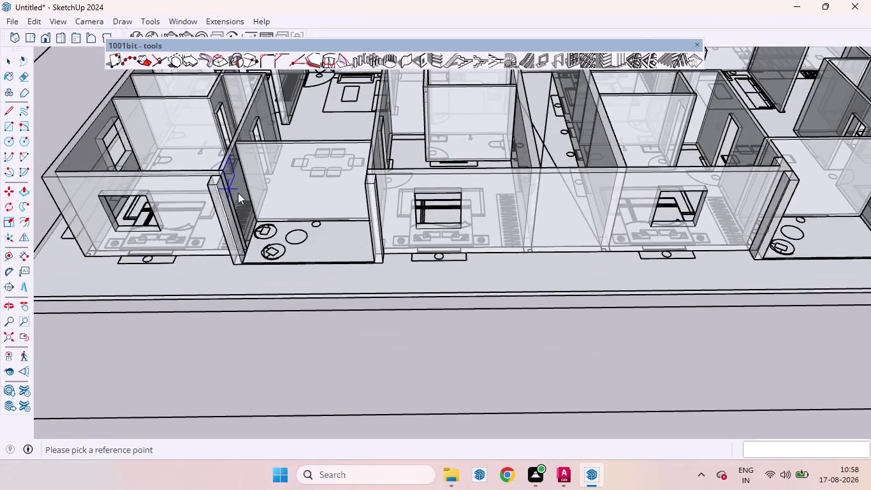
middle_drag(240, 193, 358, 168)
scroll(down, 3)
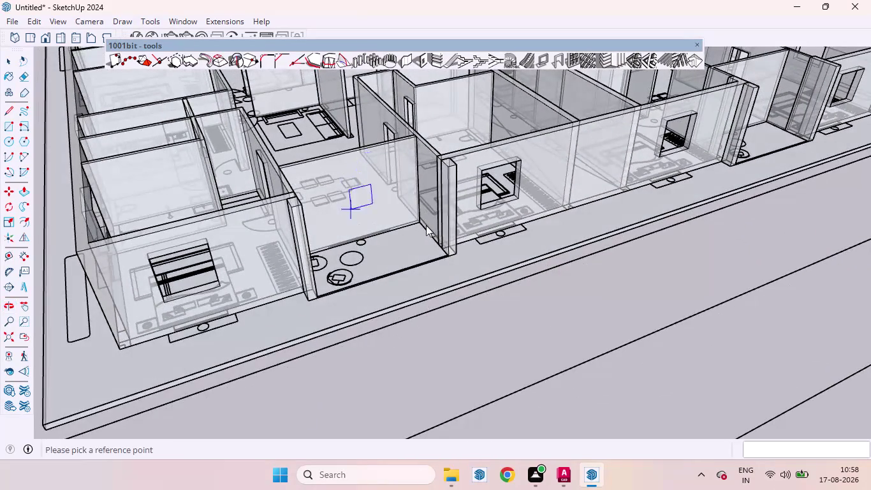
scroll(down, 3)
scroll(up, 3)
middle_drag(189, 226, 373, 212)
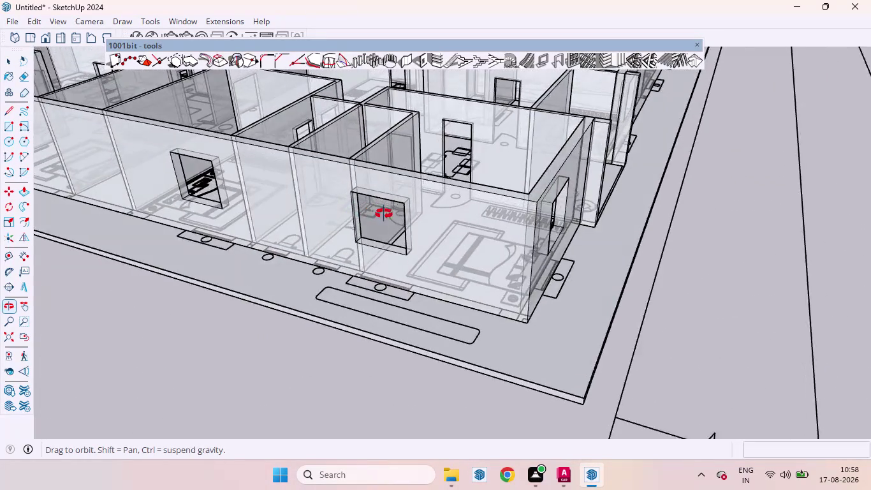
middle_drag(374, 212, 417, 222)
scroll(up, 3)
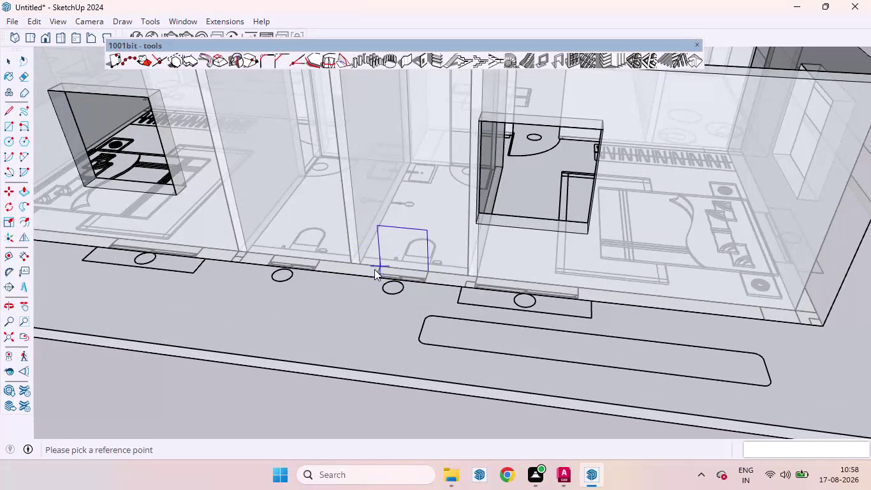
Cut a window opening 5' up the first bathroom wall above its toilet.
click(348, 271)
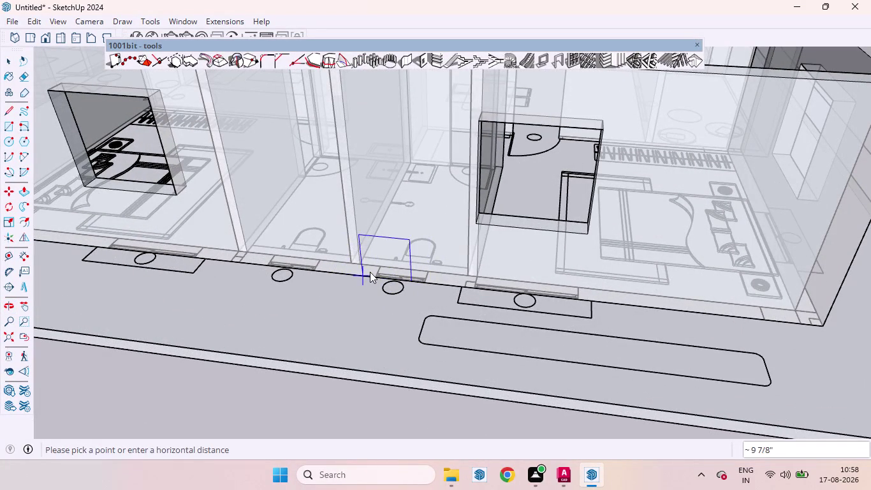
click(373, 274)
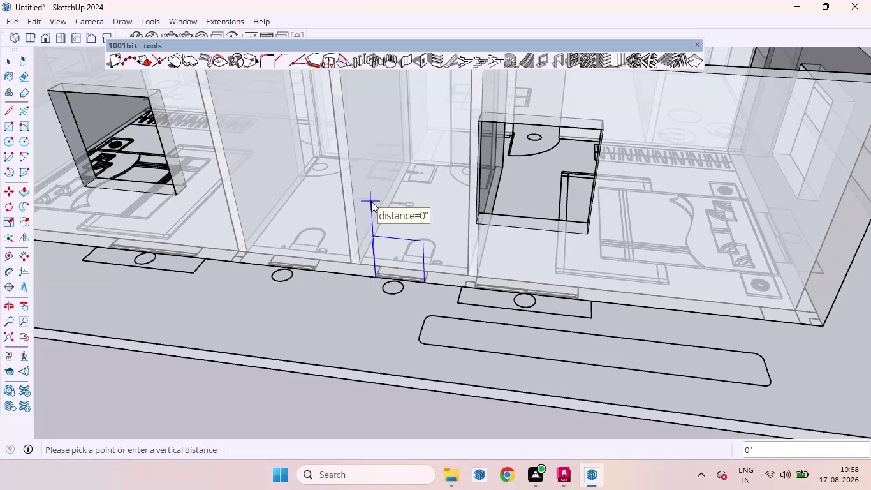
text(5)
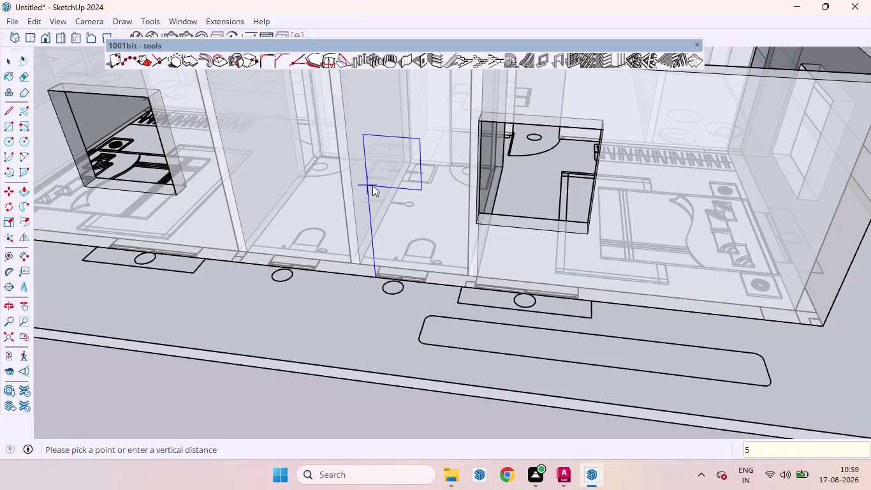
text(')
key(Return)
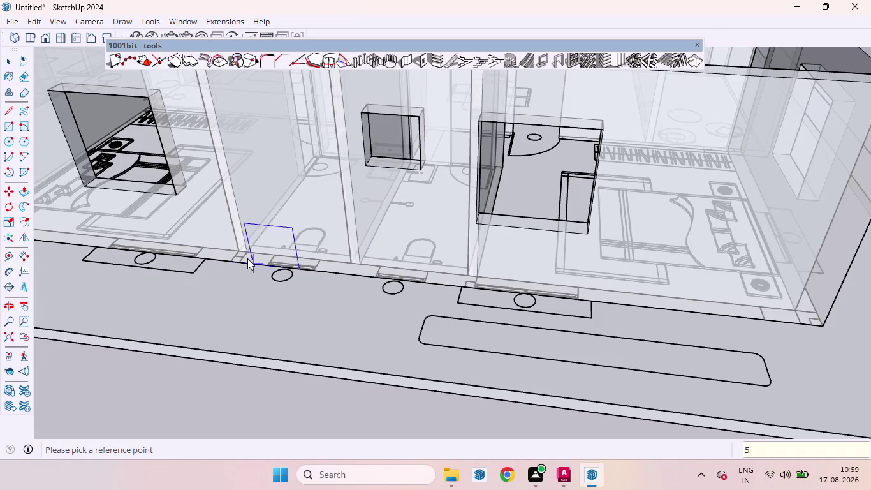
Cut a second 5'-high opening in the adjacent bathroom wall.
click(246, 262)
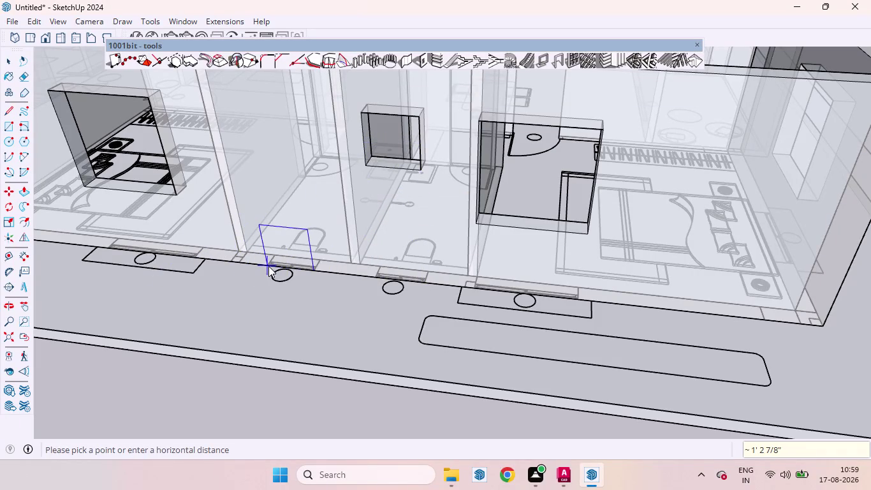
click(269, 265)
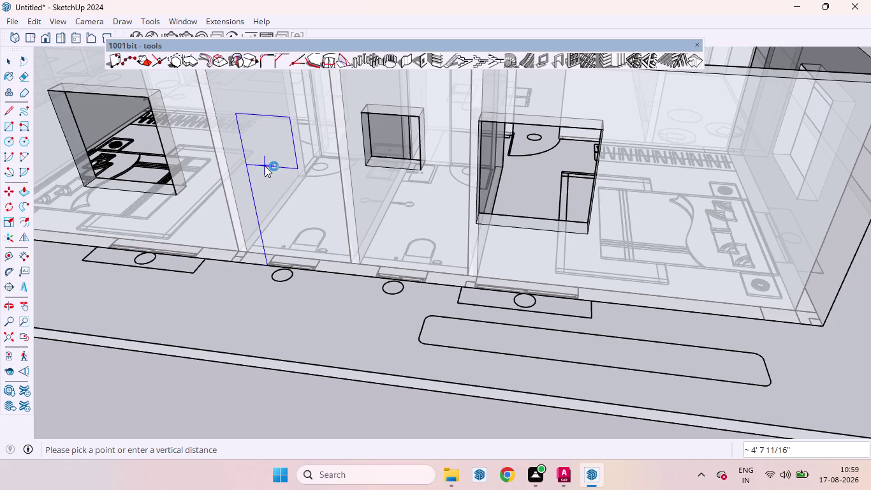
key(5)
key(apostrophe)
key(Return)
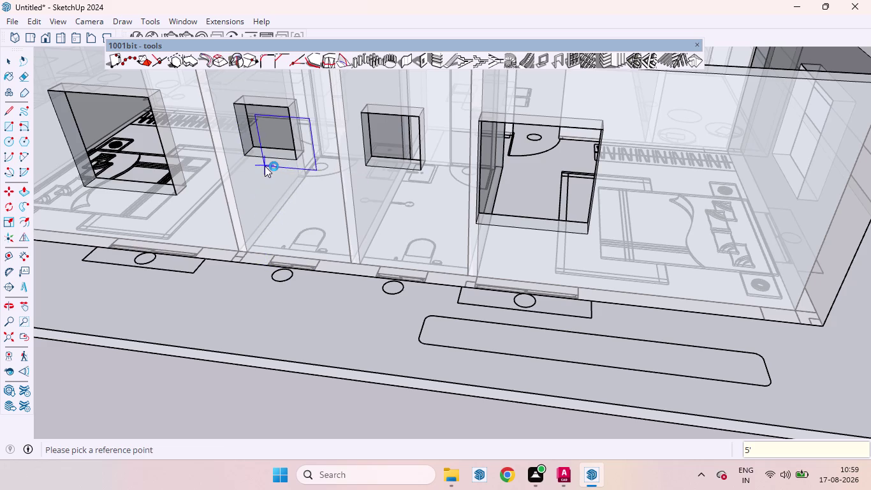
scroll(down, 3)
scroll(down, 3)
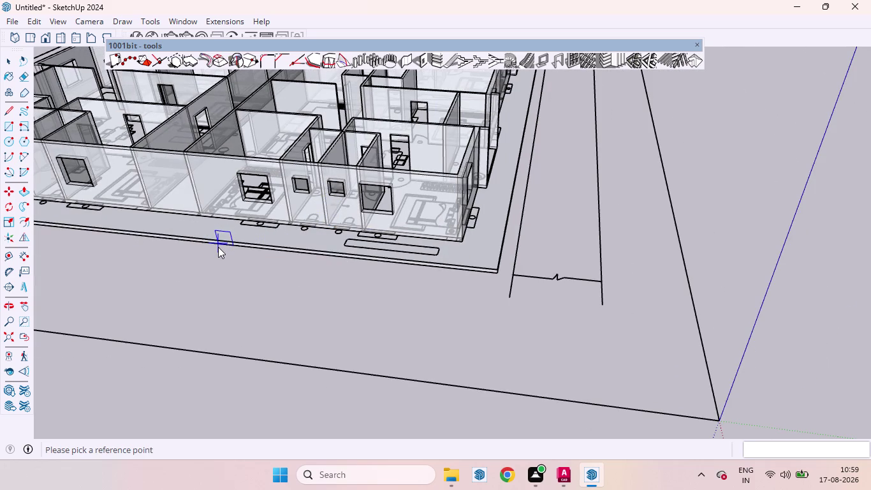
Turn to the front wall and start a 5' opening, abandoning this first attempt.
scroll(down, 3)
scroll(up, 3)
scroll(down, 3)
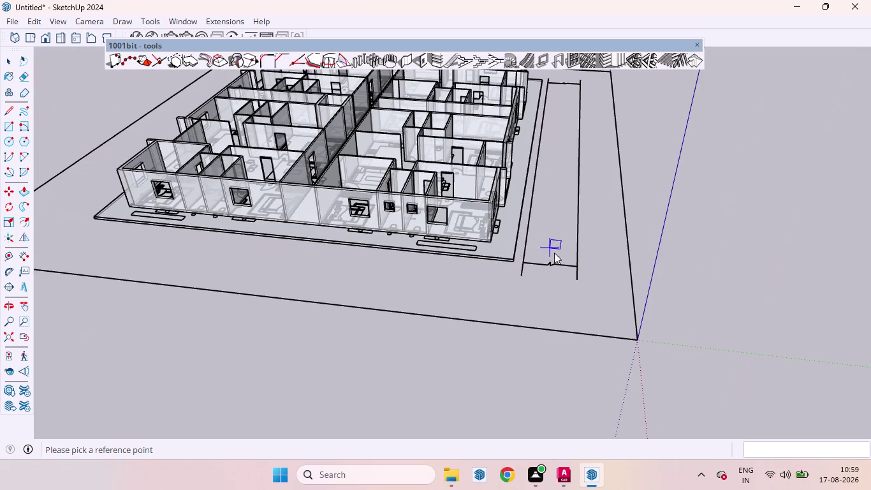
scroll(up, 3)
middle_drag(165, 235, 282, 180)
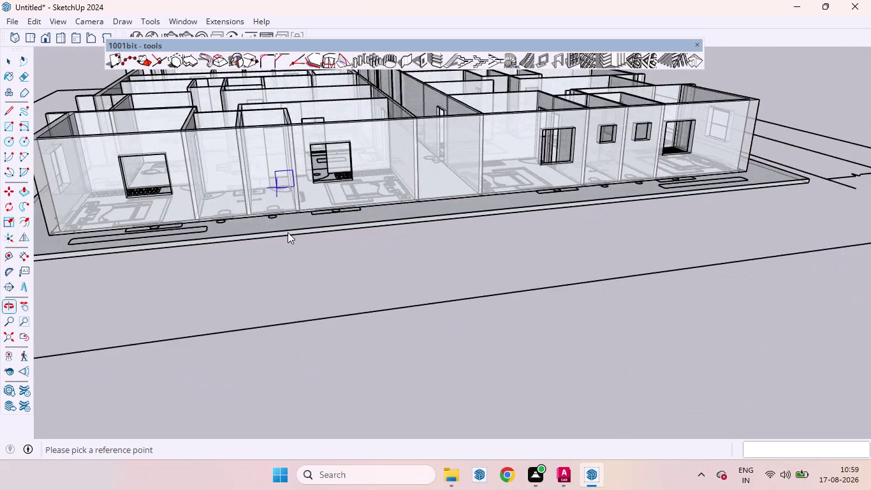
scroll(up, 3)
scroll(down, 3)
middle_drag(238, 181, 230, 265)
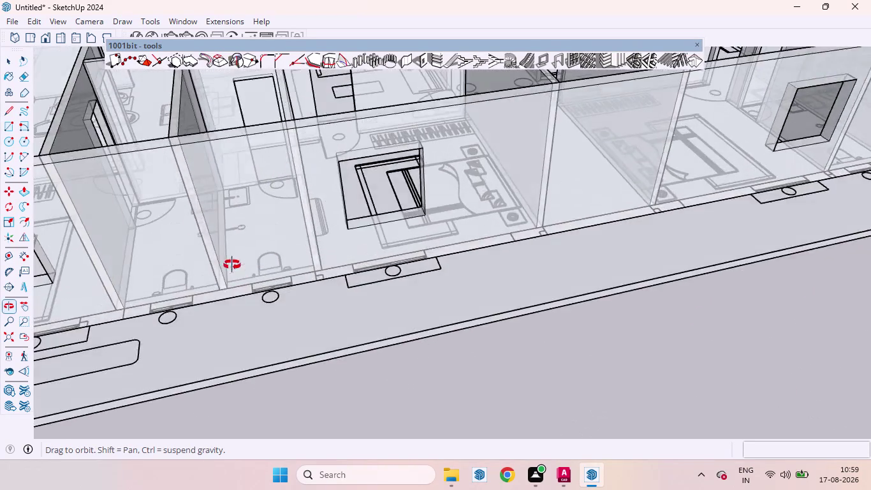
middle_drag(229, 265, 186, 201)
scroll(up, 3)
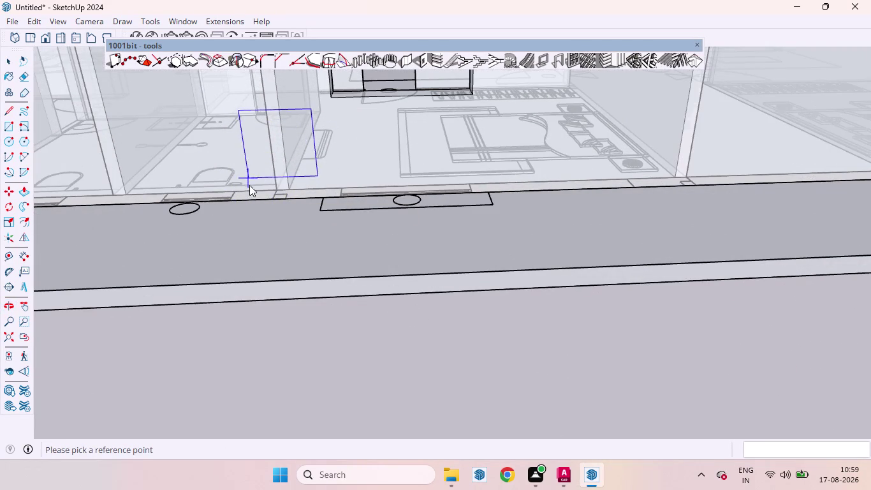
click(253, 197)
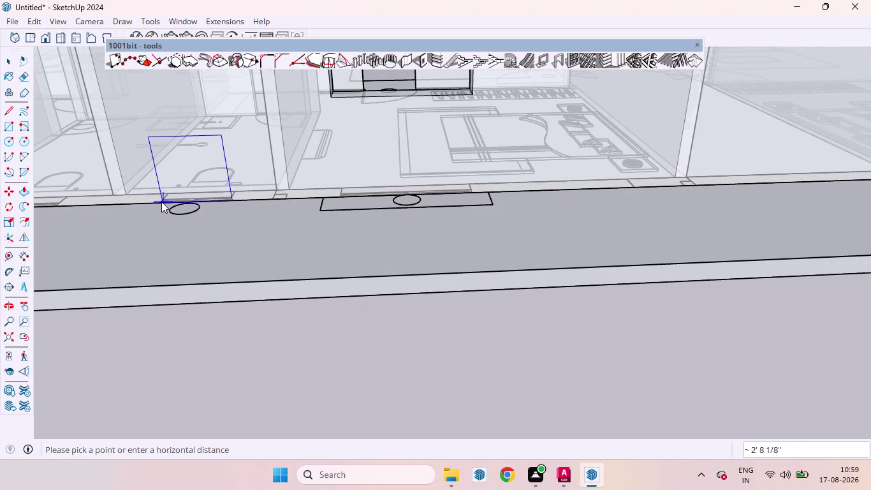
click(161, 200)
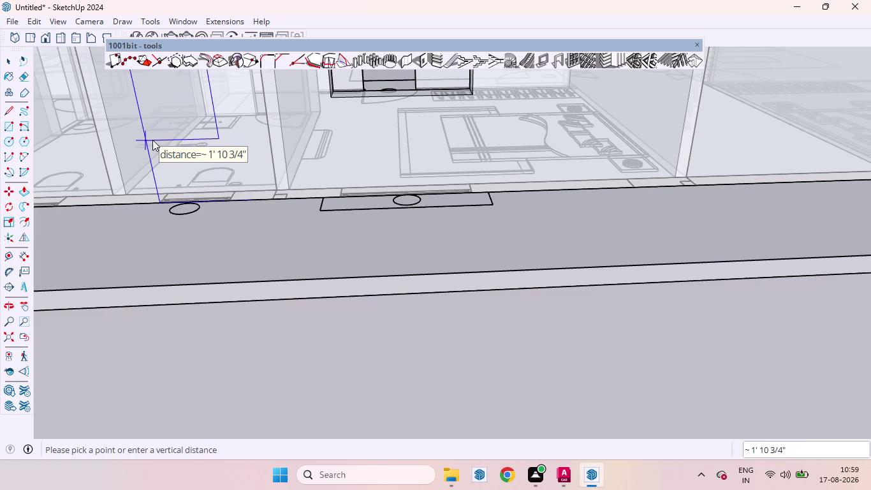
key(5)
key(apostrophe)
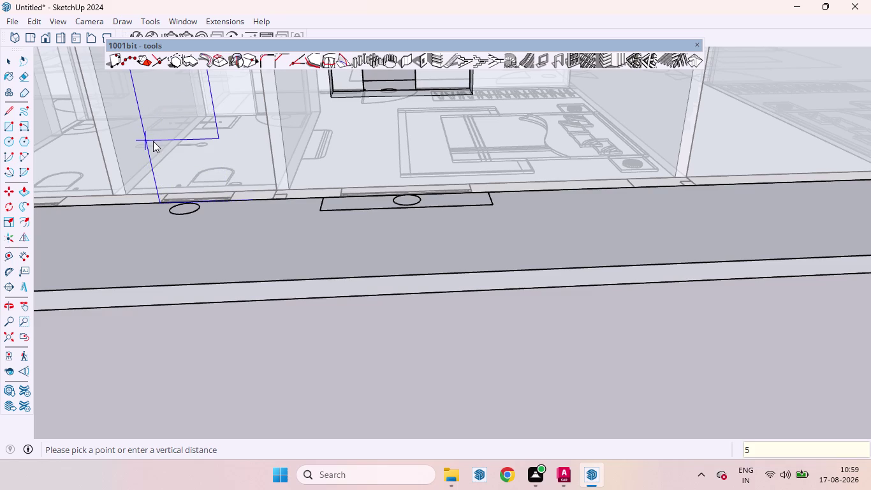
key(Return)
Re-pick the front-wall base points and cut the opening 5' up.
scroll(down, 3)
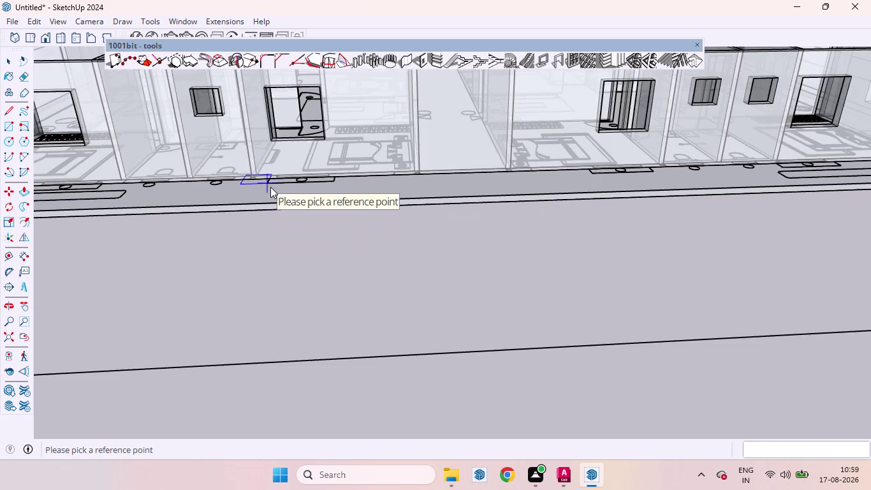
scroll(down, 3)
scroll(up, 3)
scroll(up, 3)
scroll(down, 3)
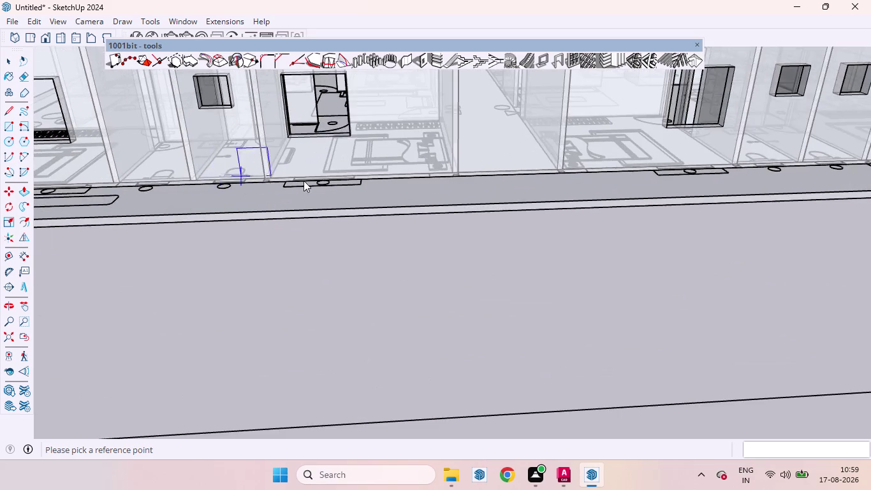
scroll(down, 3)
scroll(down, 3)
scroll(up, 3)
middle_click(231, 176)
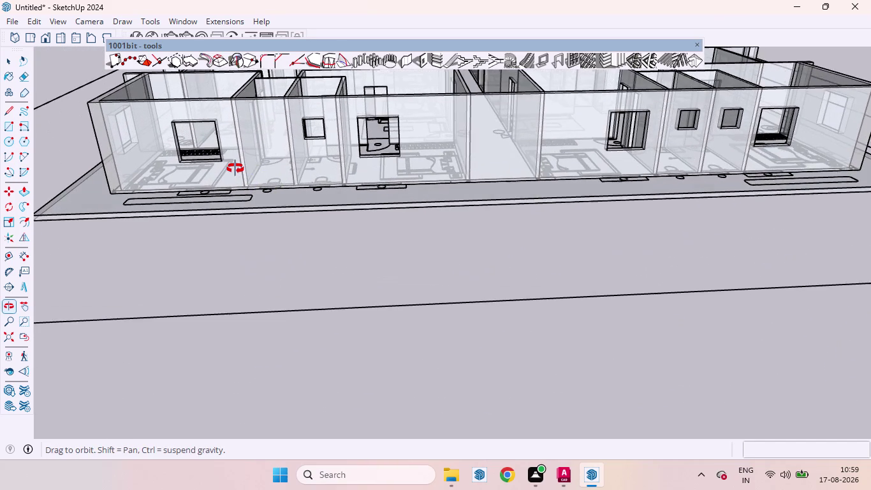
scroll(up, 3)
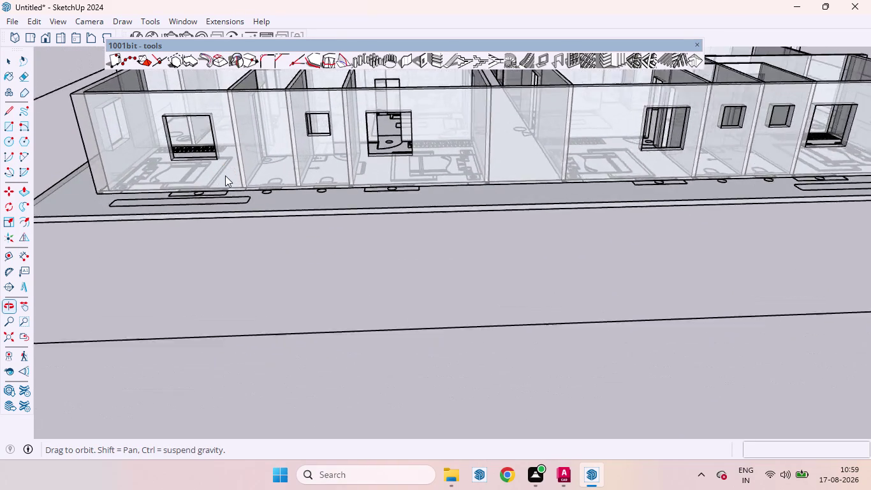
scroll(up, 3)
scroll(up, 3)
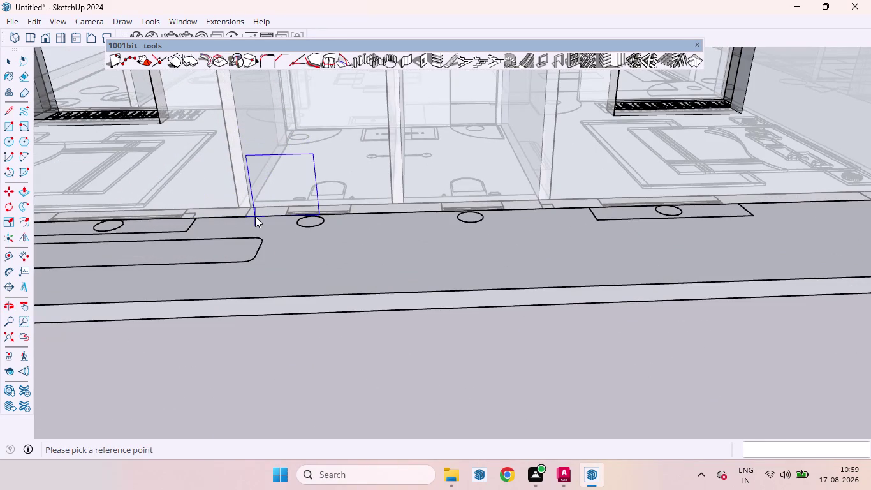
click(255, 216)
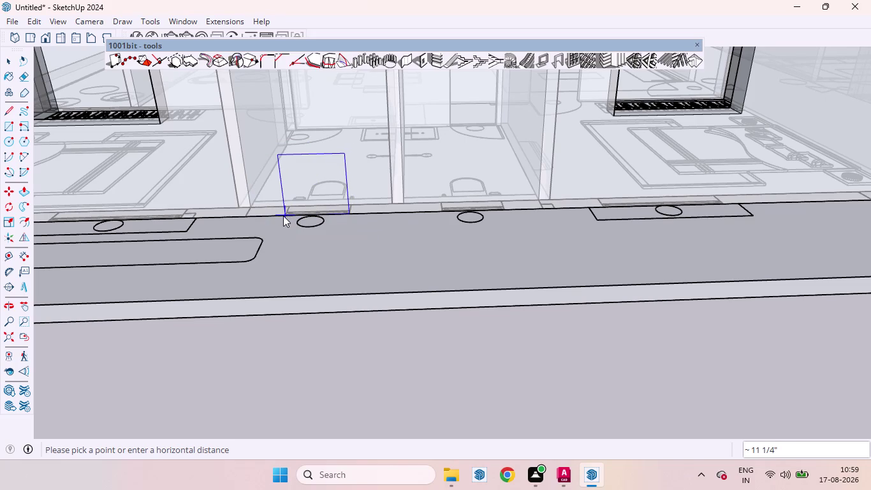
click(283, 216)
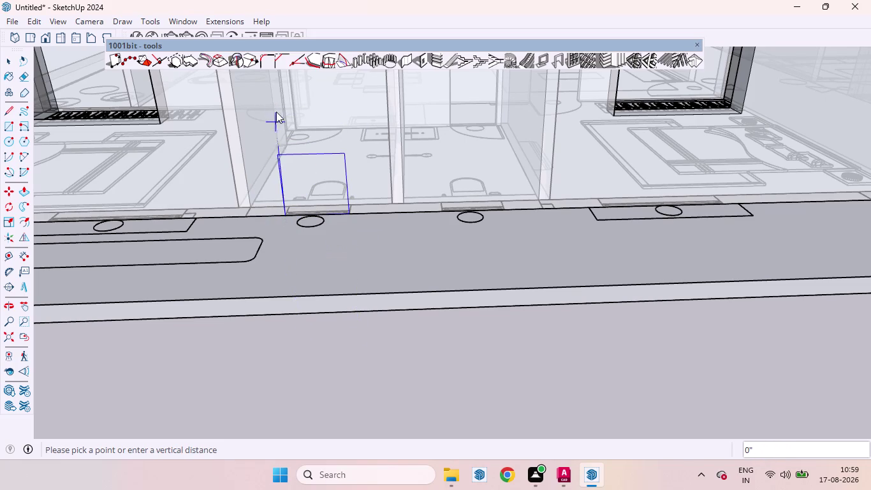
scroll(down, 3)
scroll(down, 3)
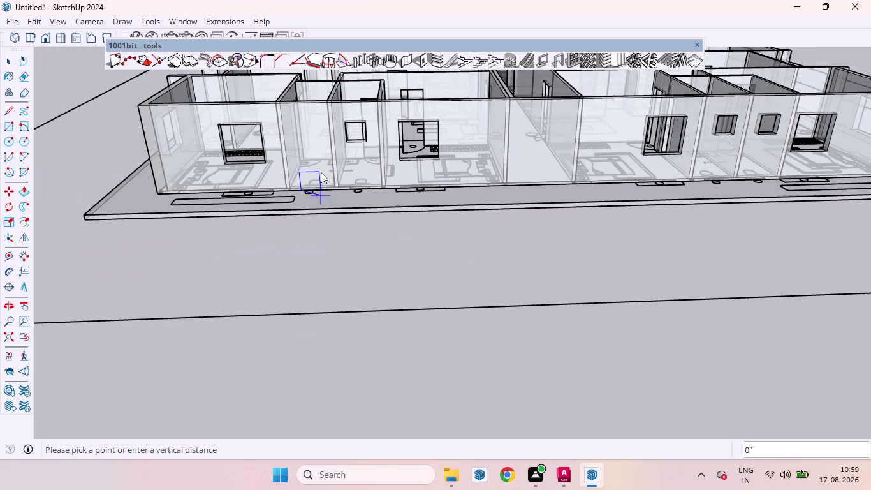
scroll(up, 3)
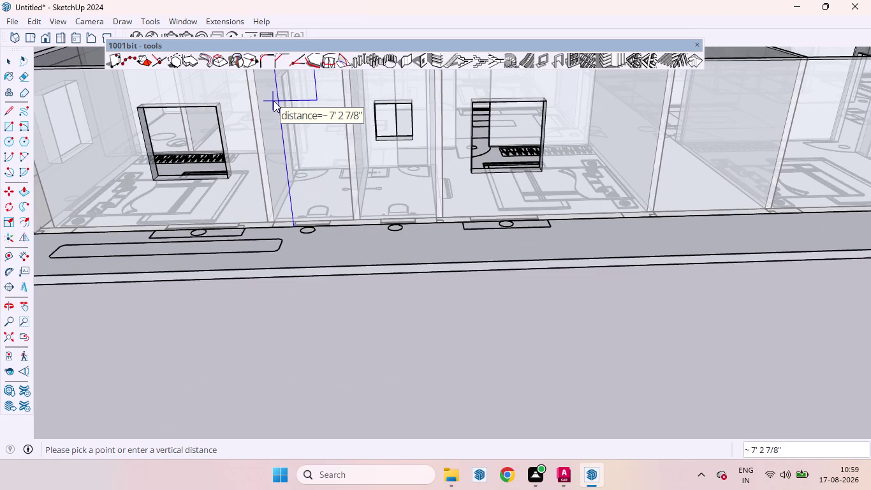
text(5')
key(Return)
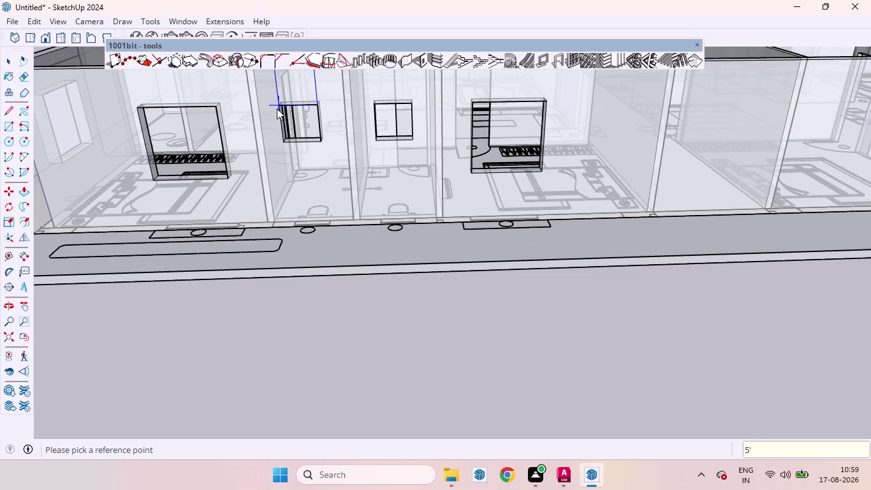
scroll(down, 3)
scroll(down, 3)
scroll(up, 3)
scroll(up, 3)
Orbit and zoom around the plan to bring the corridor wall by the stairs into view.
middle_drag(226, 138, 571, 183)
scroll(down, 3)
scroll(up, 3)
scroll(down, 3)
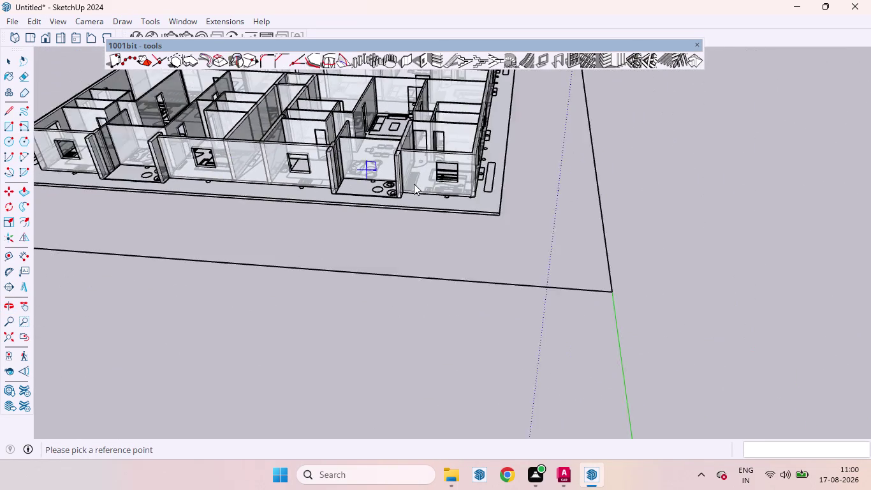
scroll(up, 3)
middle_drag(197, 122, 270, 89)
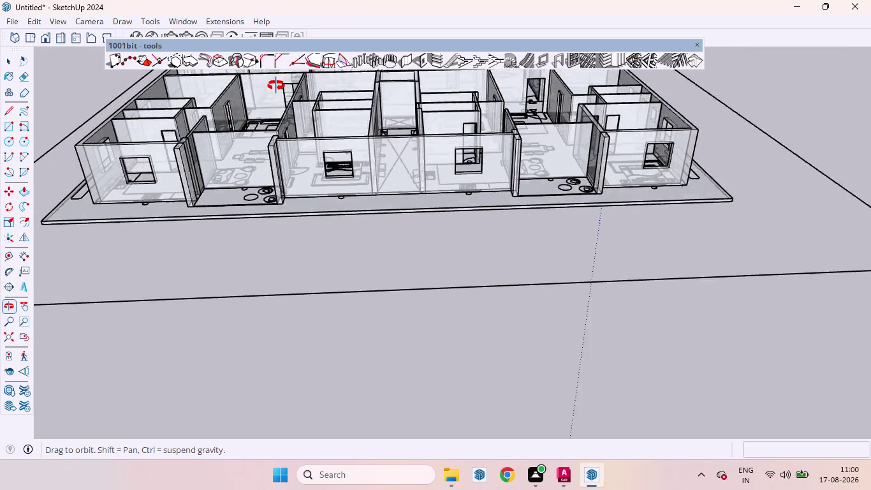
middle_drag(270, 89, 578, 58)
scroll(down, 3)
scroll(up, 3)
middle_drag(165, 195, 308, 204)
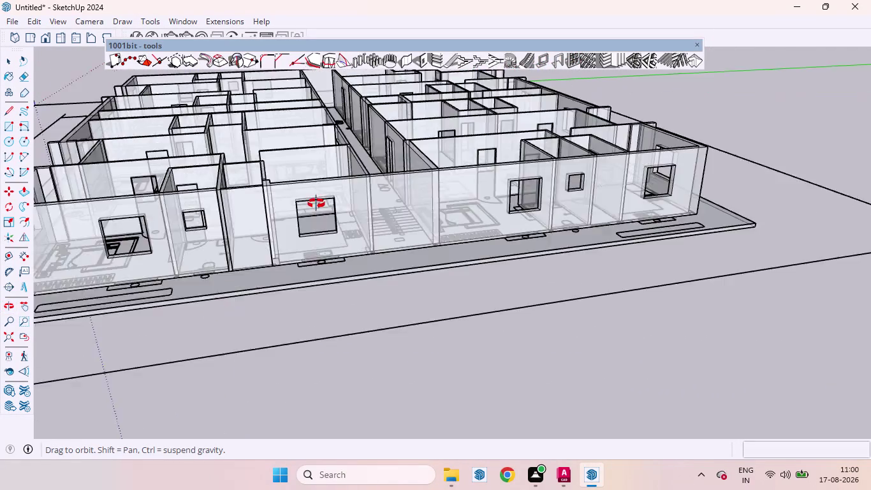
middle_drag(308, 204, 62, 241)
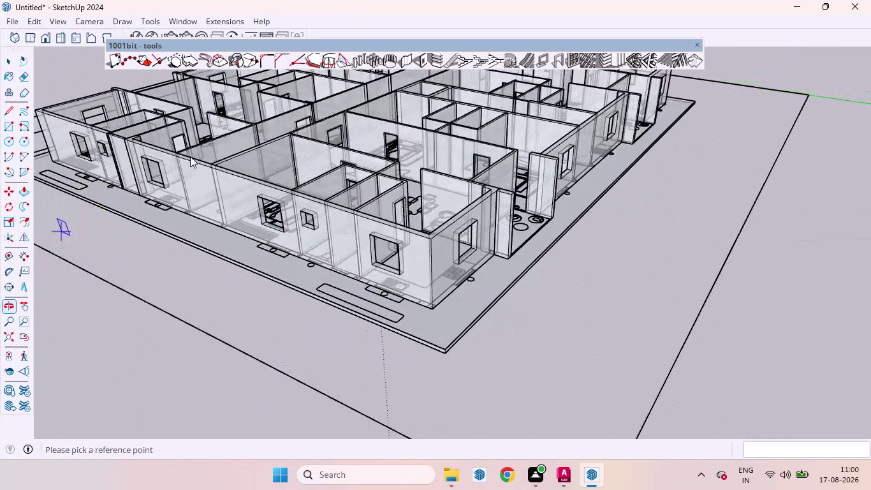
scroll(down, 3)
scroll(up, 3)
middle_drag(327, 106, 132, 214)
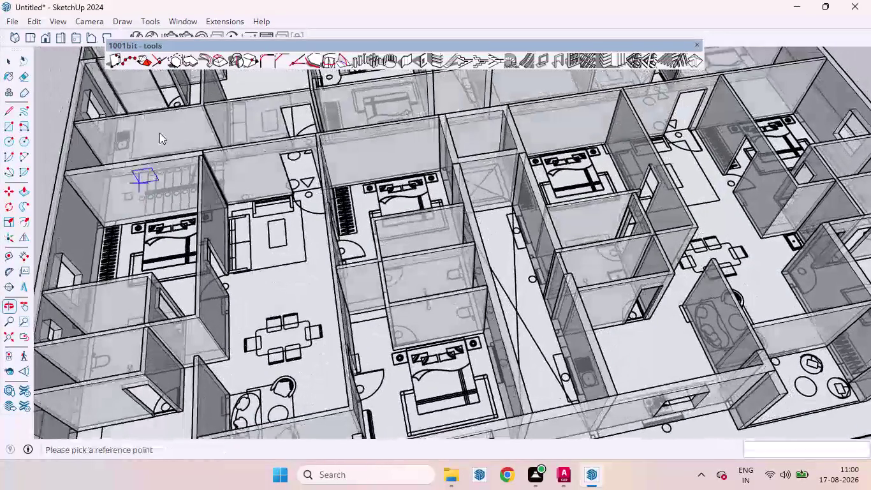
scroll(up, 3)
middle_drag(169, 125, 190, 201)
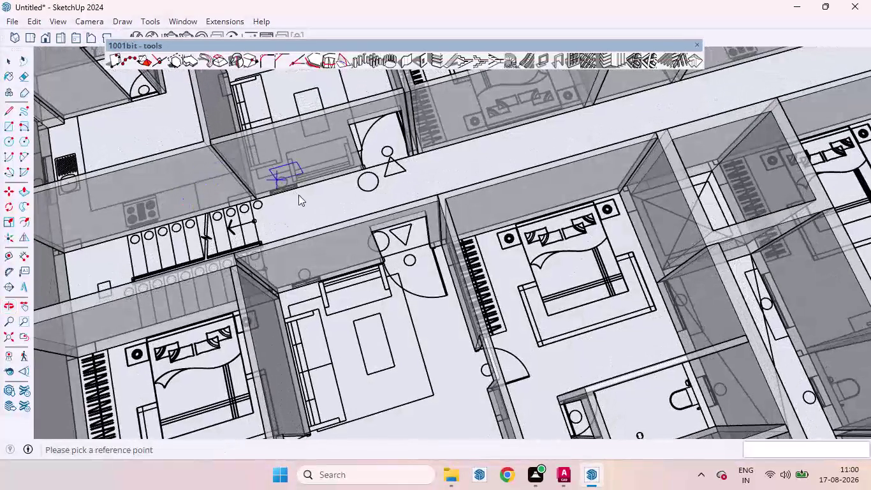
scroll(up, 3)
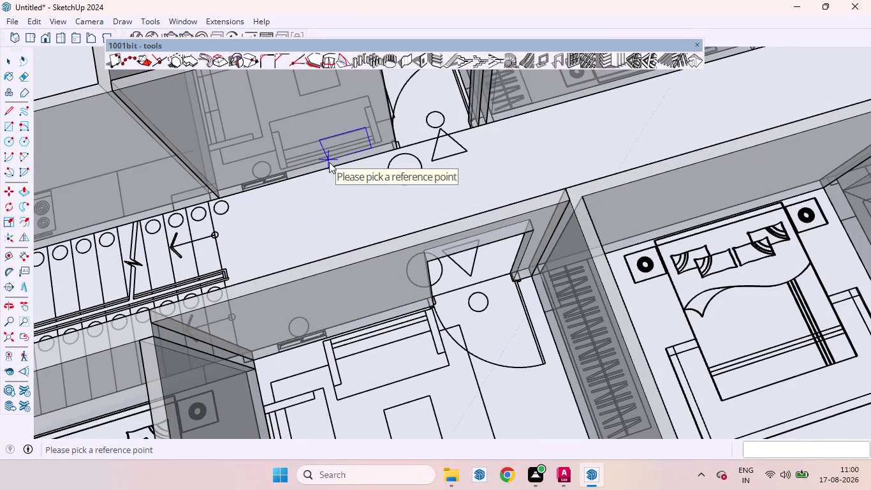
Cut an opening into the corridor wall with a 5' vertical distance.
click(331, 164)
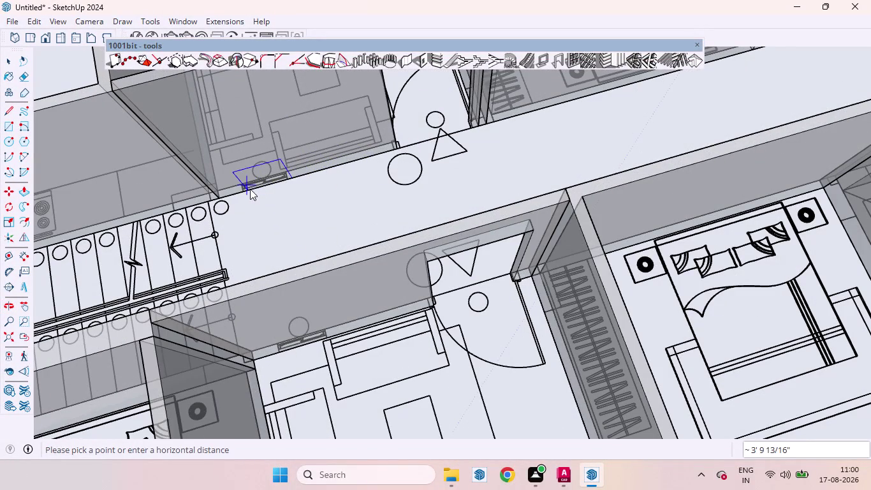
click(242, 193)
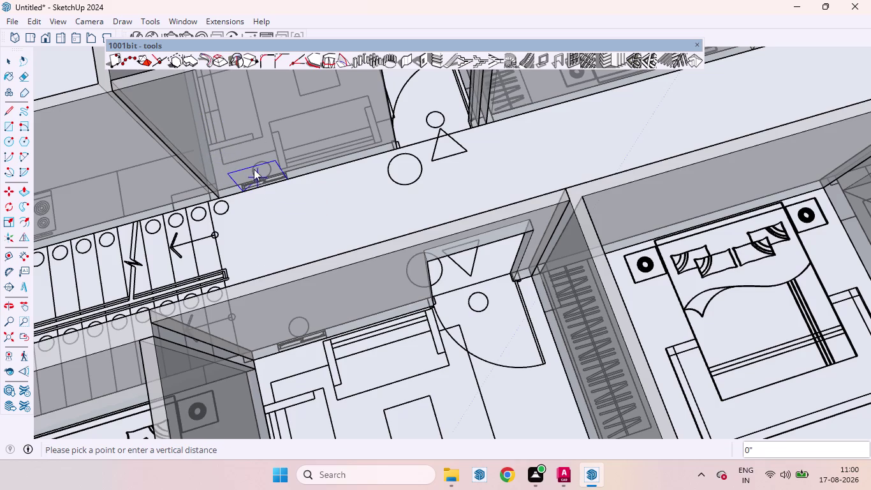
scroll(down, 3)
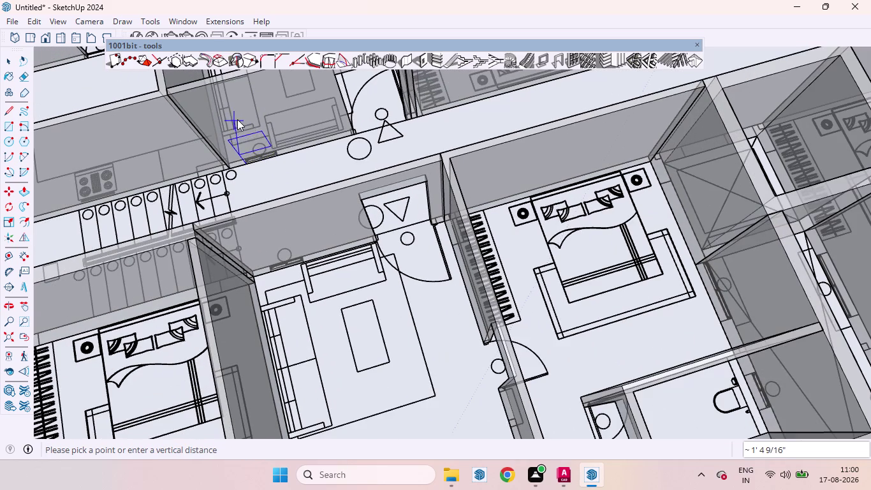
text(5')
key(Return)
scroll(down, 3)
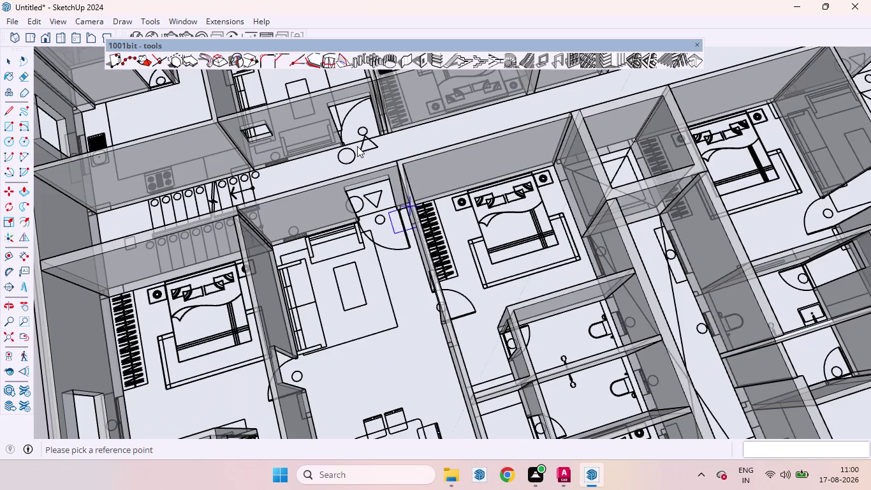
scroll(down, 3)
scroll(down, 3)
scroll(up, 3)
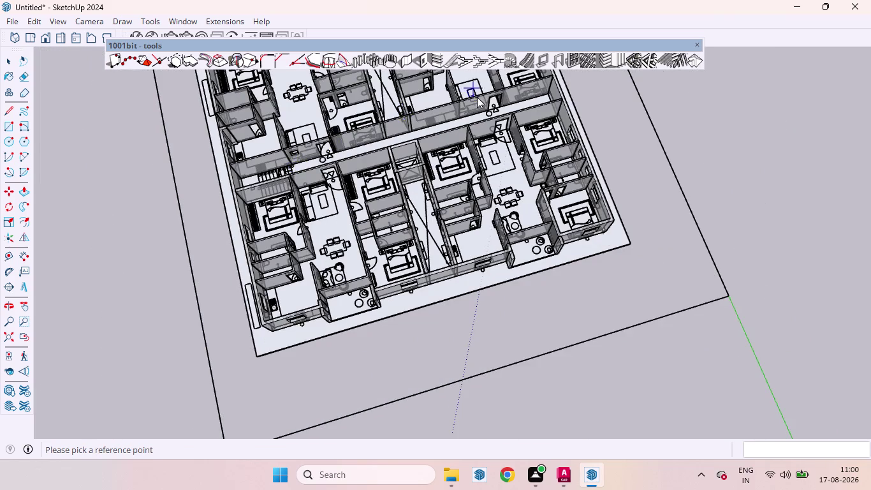
scroll(up, 3)
Start another corridor-wall opening, cancel it, and reopen the 2' by 2' opening settings.
middle_drag(480, 111, 404, 149)
scroll(up, 3)
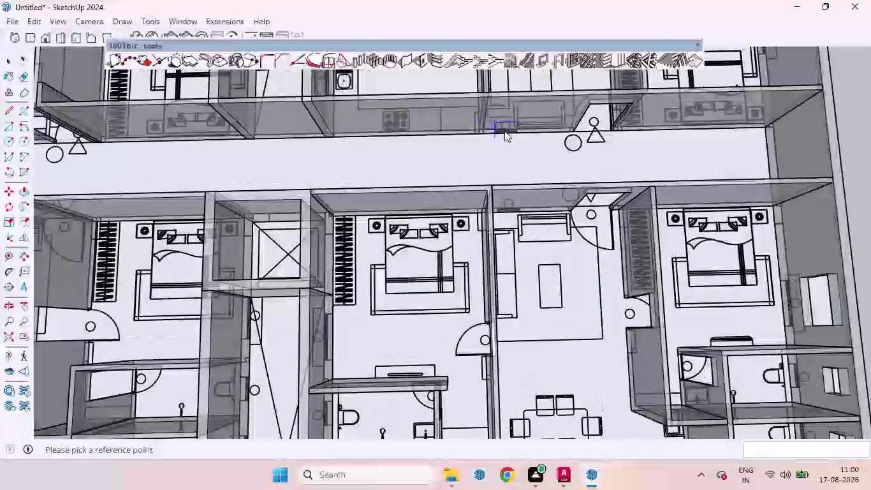
scroll(up, 3)
click(562, 126)
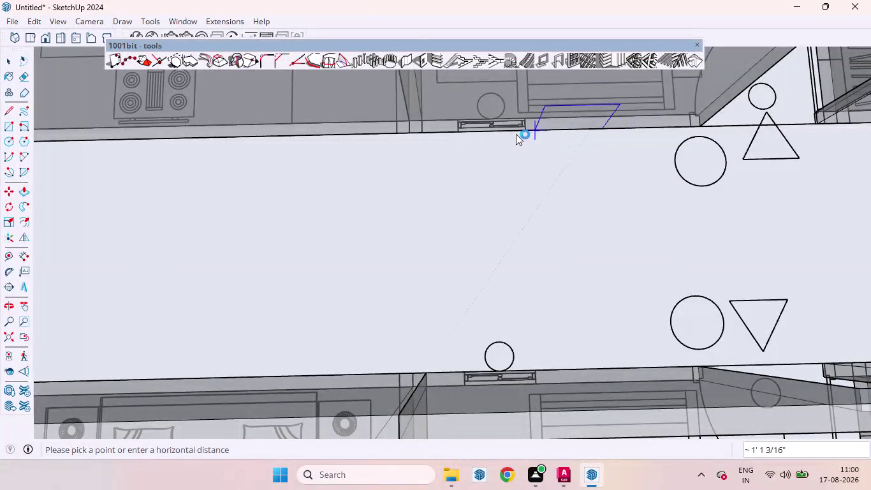
drag(496, 135, 498, 106)
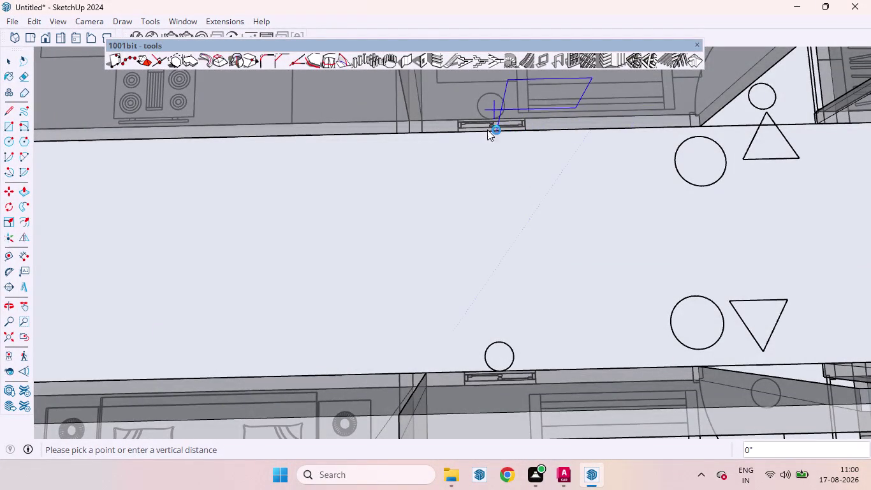
key(Escape)
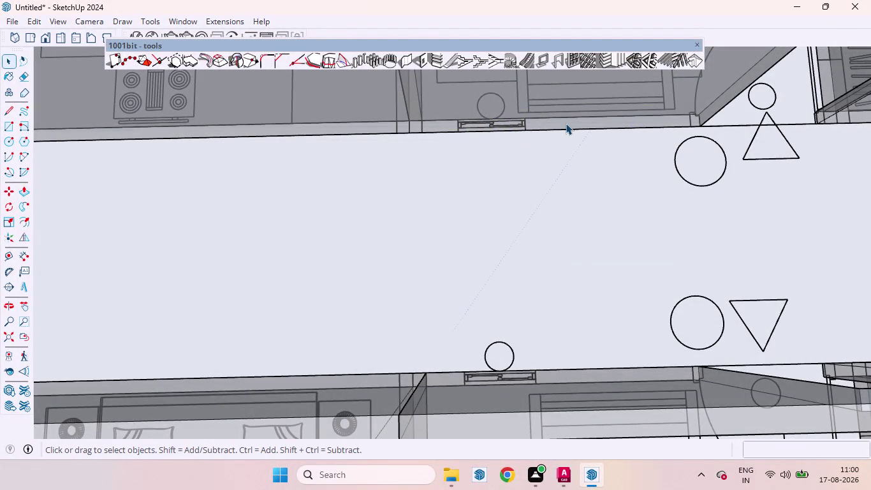
click(416, 60)
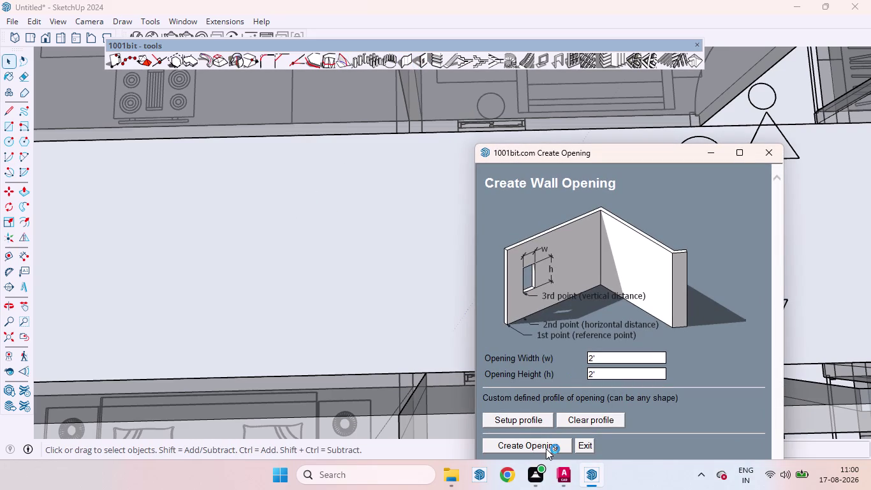
Cut a 2' by 2' opening in the corridor wall, 5' up.
click(546, 448)
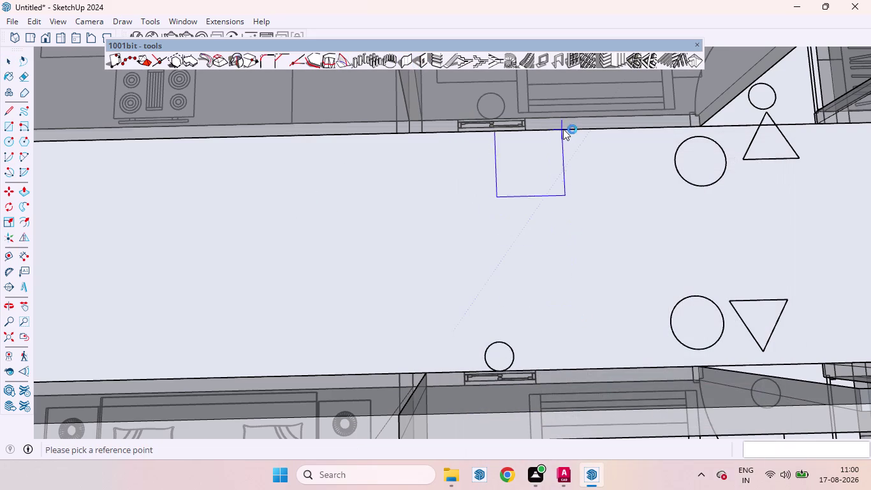
click(576, 123)
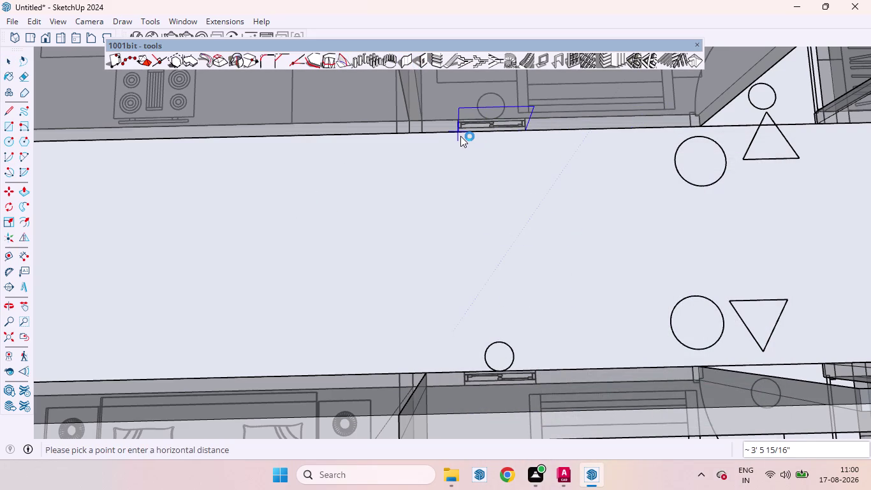
click(460, 136)
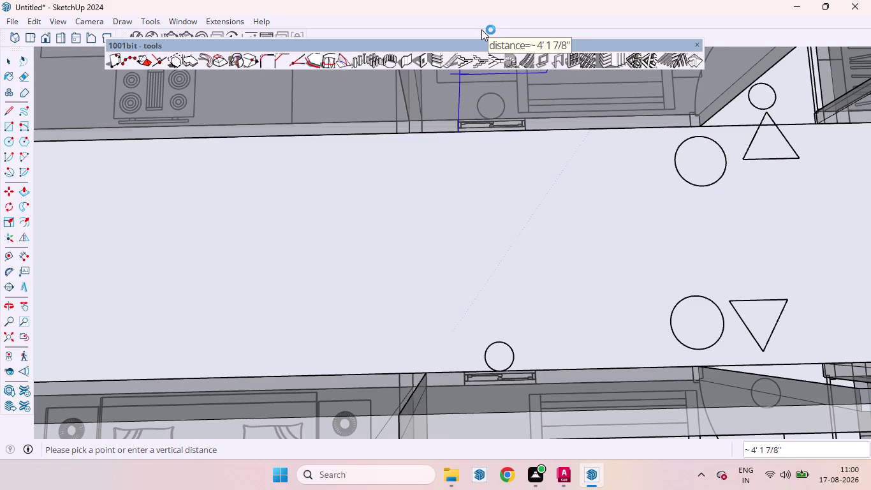
text(5')
key(Return)
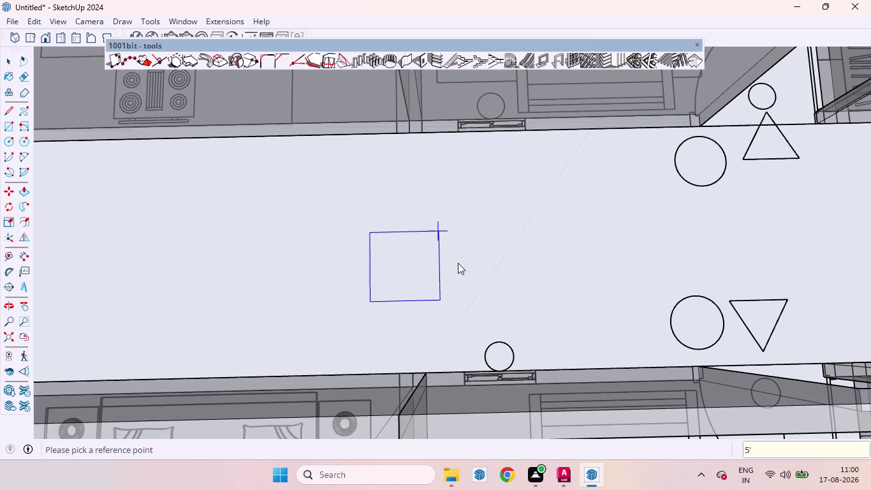
scroll(down, 3)
scroll(up, 3)
scroll(down, 3)
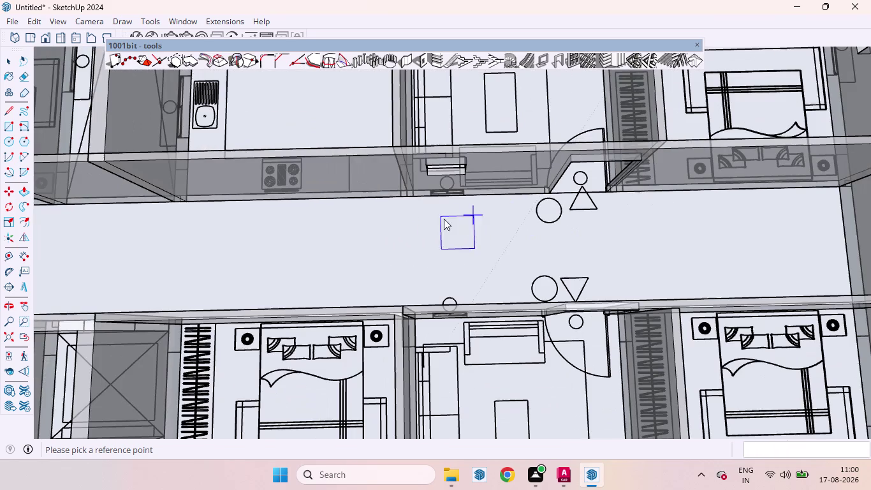
scroll(down, 3)
scroll(up, 3)
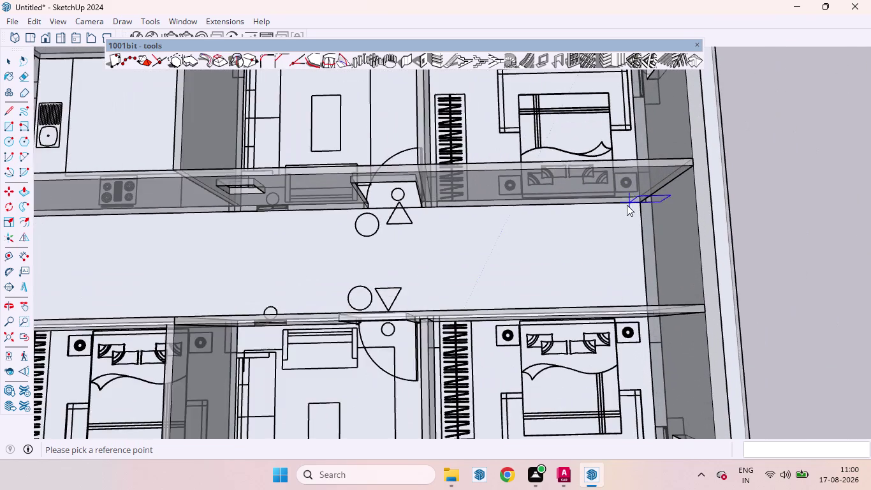
scroll(up, 3)
scroll(down, 3)
Orbit and zoom around the model to inspect the apartment walls in 3D.
middle_drag(450, 214, 736, 267)
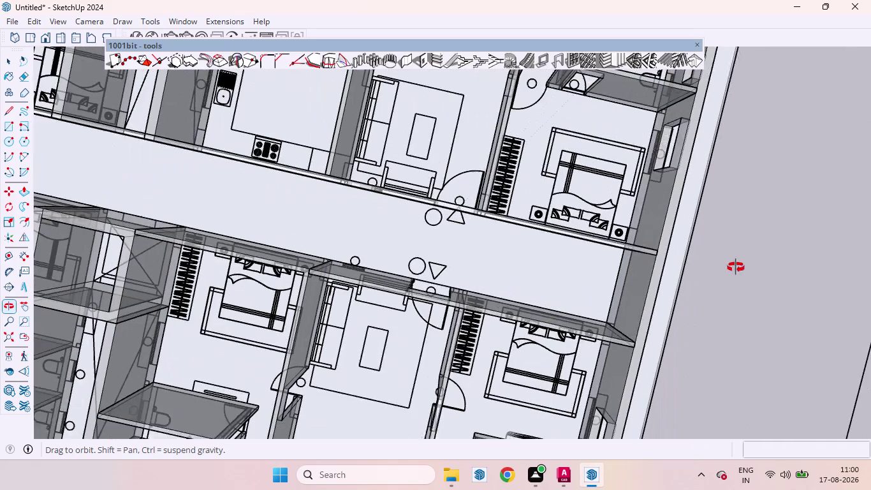
middle_drag(735, 267, 735, 263)
scroll(down, 3)
scroll(down, 3)
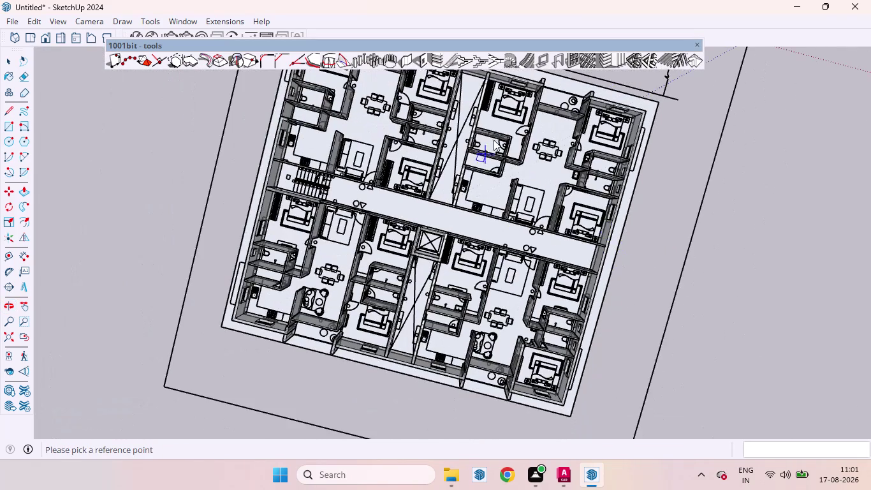
scroll(up, 3)
middle_drag(593, 172, 580, 93)
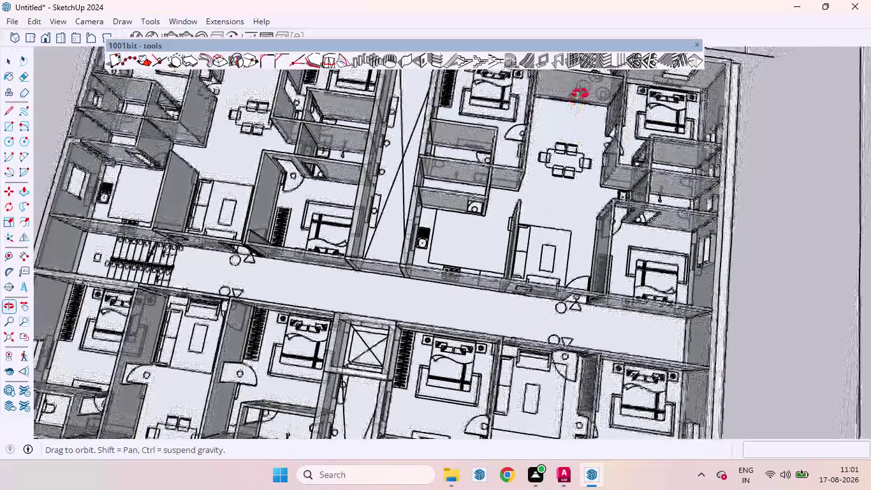
middle_drag(581, 93, 582, 93)
scroll(down, 3)
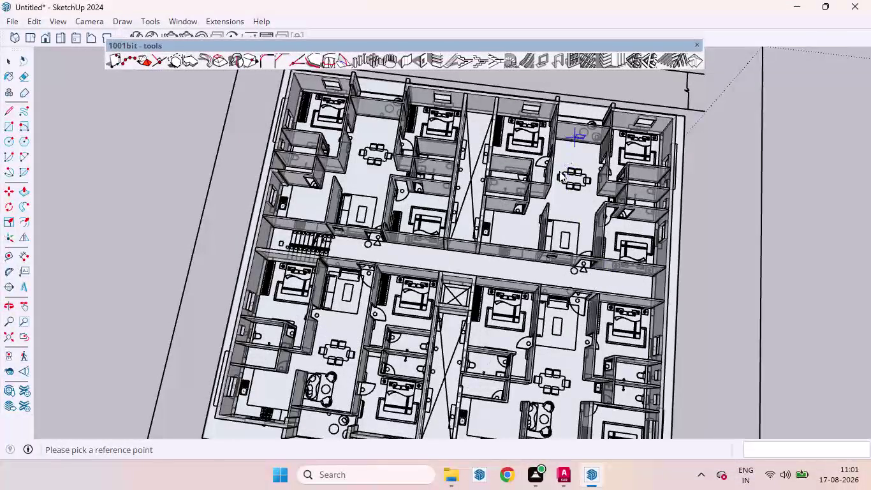
scroll(up, 3)
middle_drag(653, 287, 445, 316)
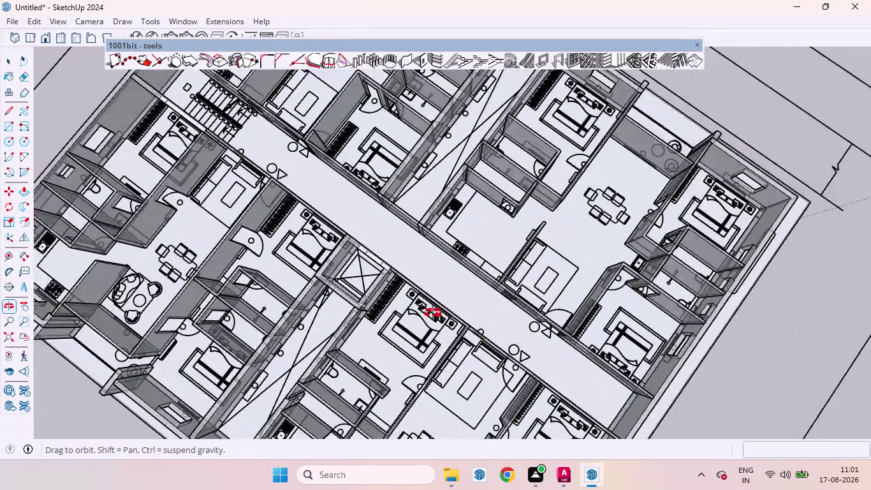
middle_drag(445, 316, 95, 111)
scroll(up, 3)
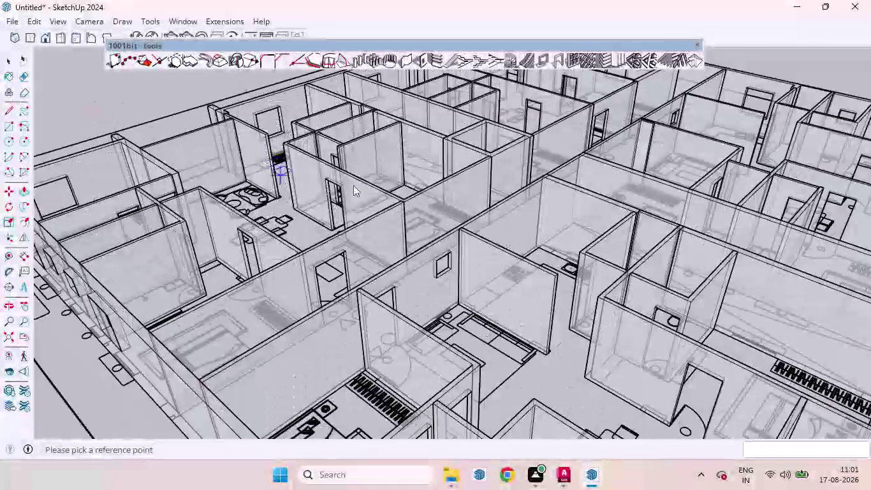
middle_drag(356, 197, 108, 258)
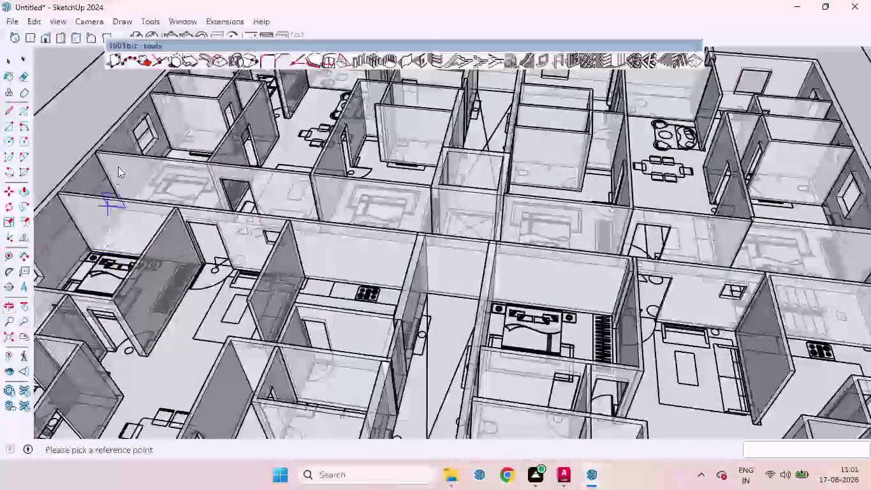
scroll(up, 3)
middle_drag(162, 195, 221, 265)
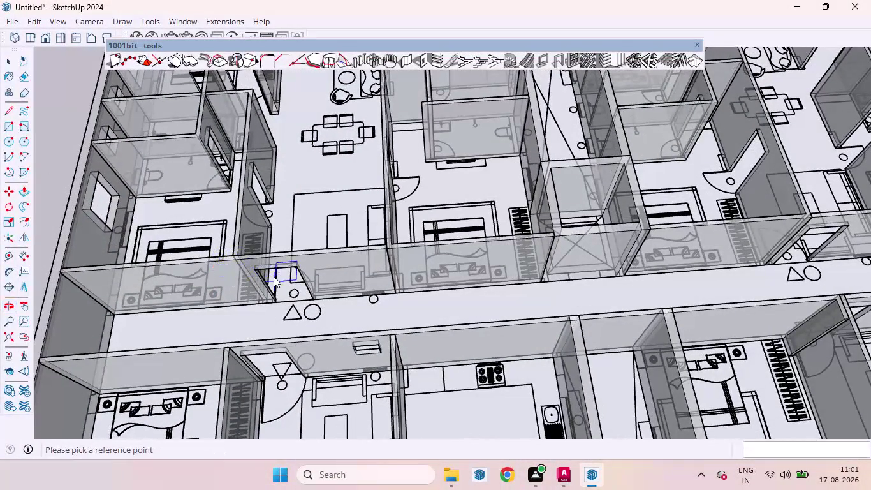
Cut an opening 5' up the bedroom wall, then exit the opening tool.
scroll(up, 3)
scroll(down, 3)
scroll(up, 3)
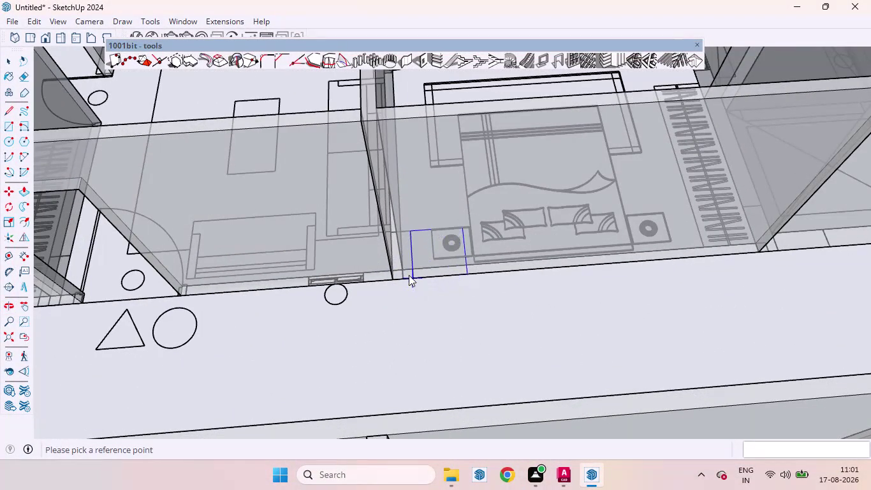
click(409, 278)
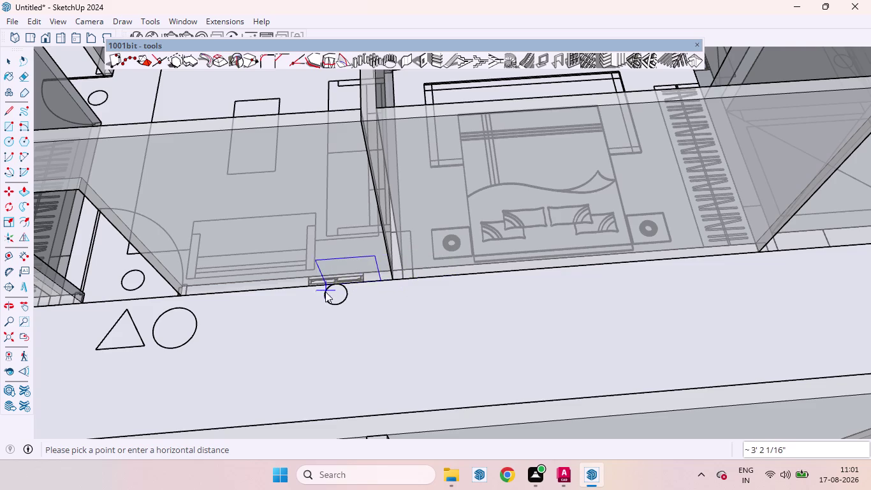
click(307, 288)
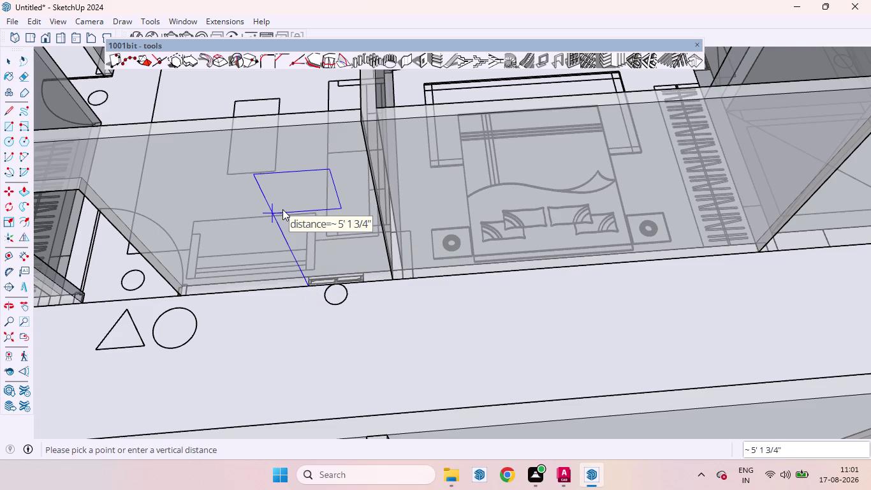
text(5')
key(Return)
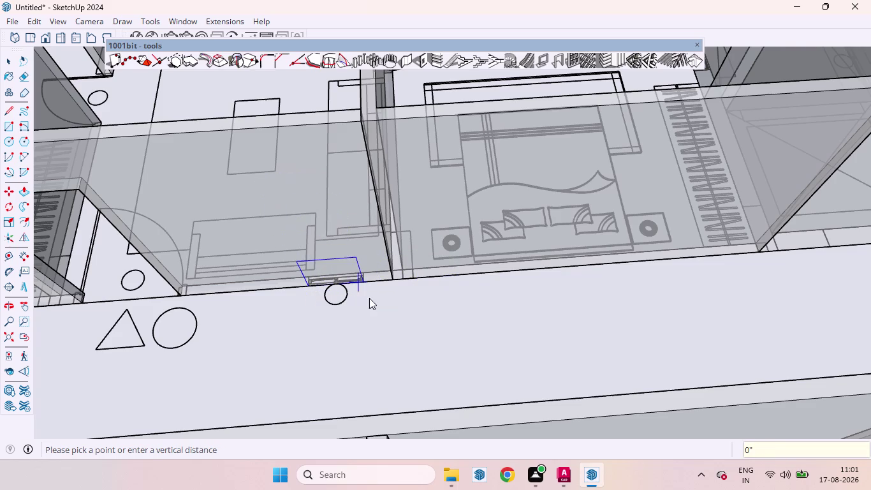
scroll(down, 3)
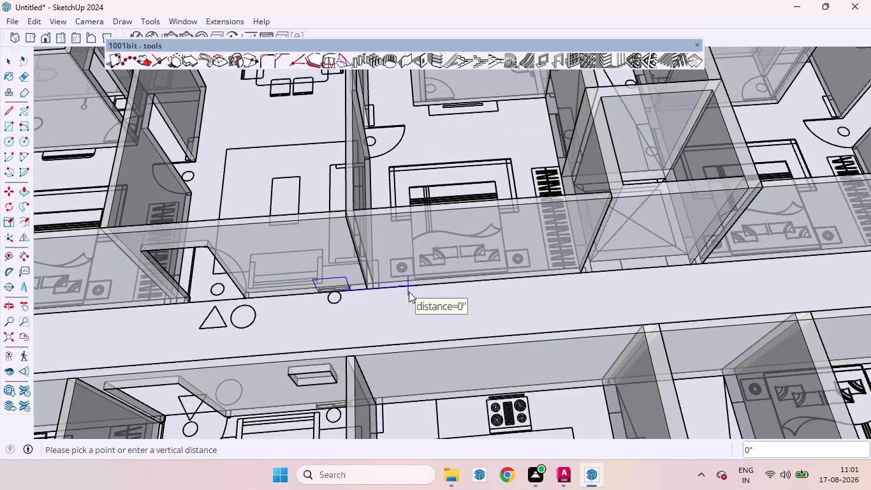
key(Escape)
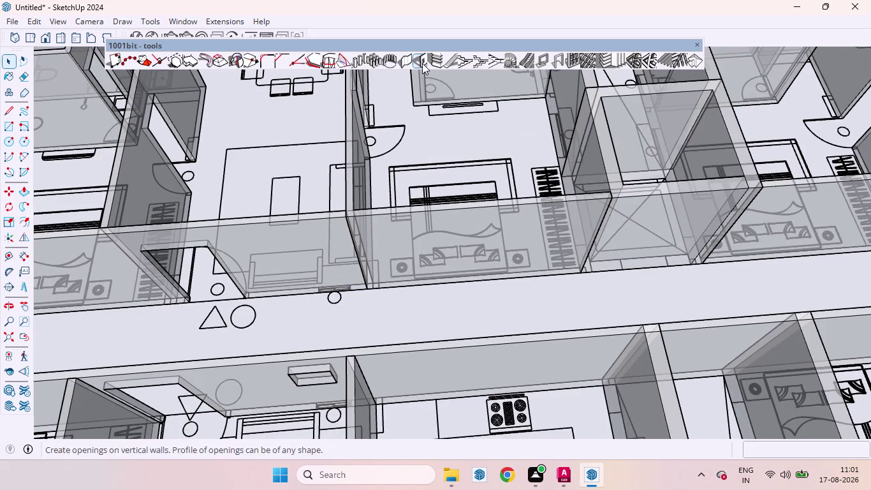
Cut another 5'-high opening on the corridor wall, then undo it.
click(422, 63)
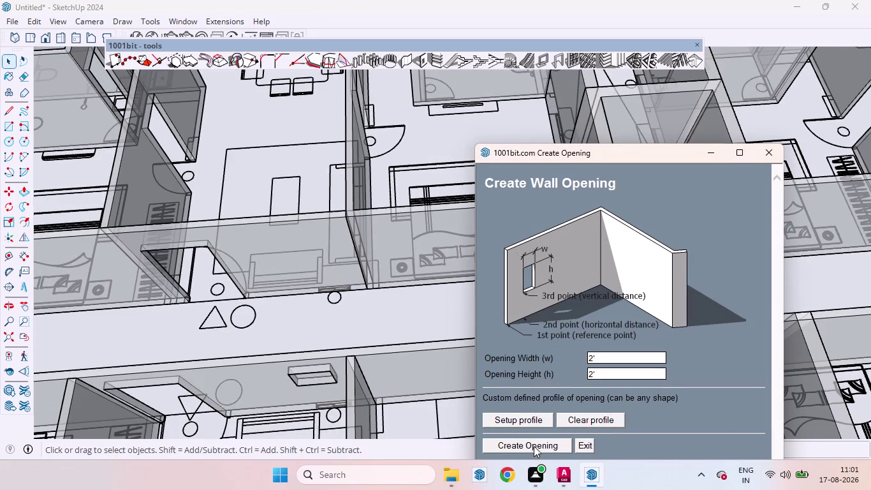
click(533, 445)
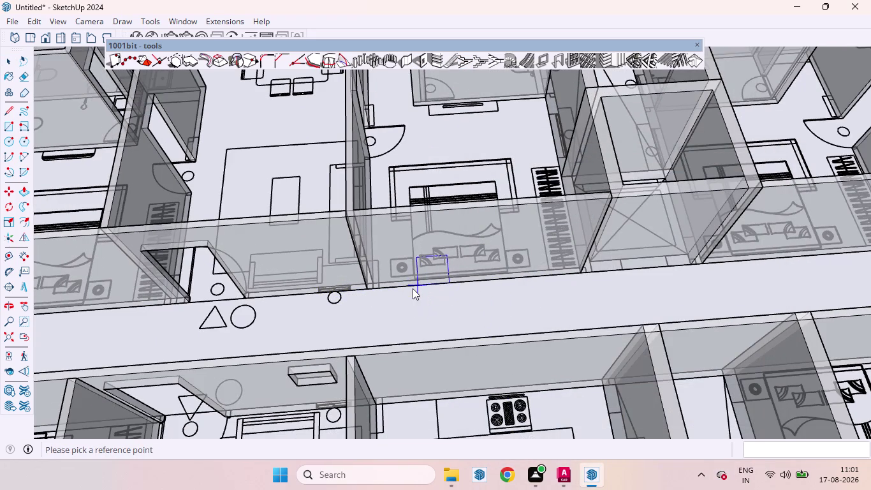
click(413, 286)
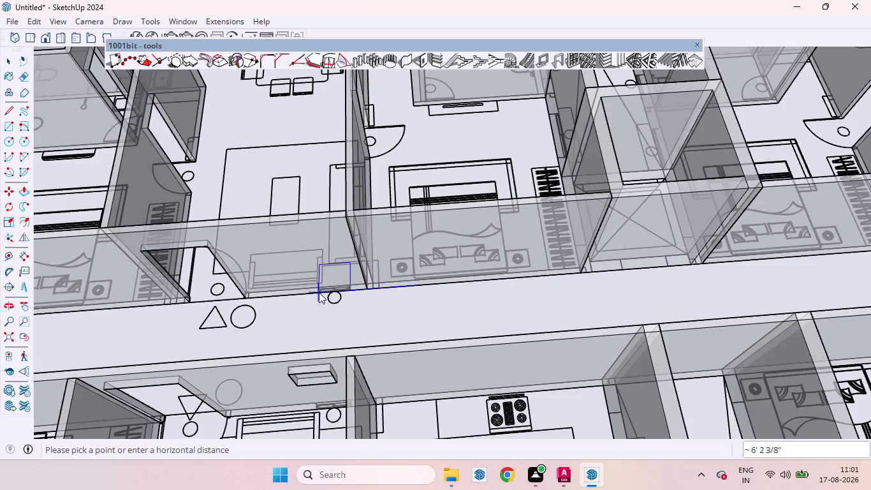
click(319, 292)
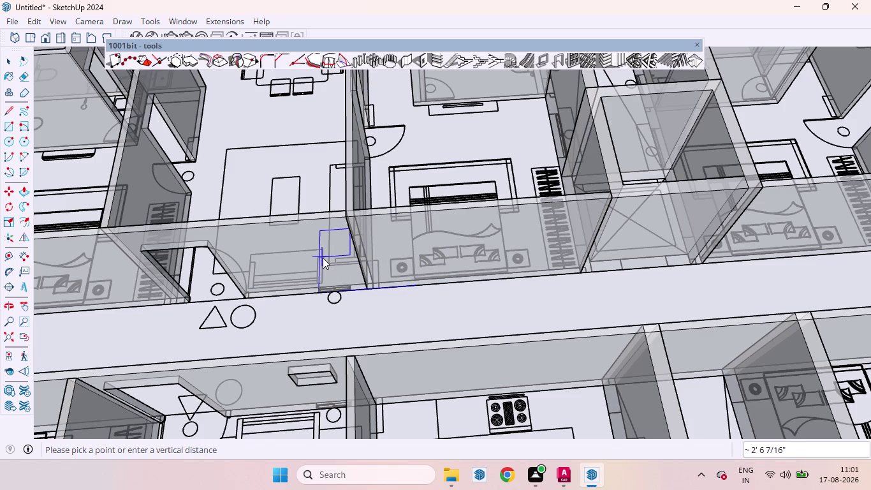
key(5)
key(apostrophe)
key(Return)
scroll(down, 3)
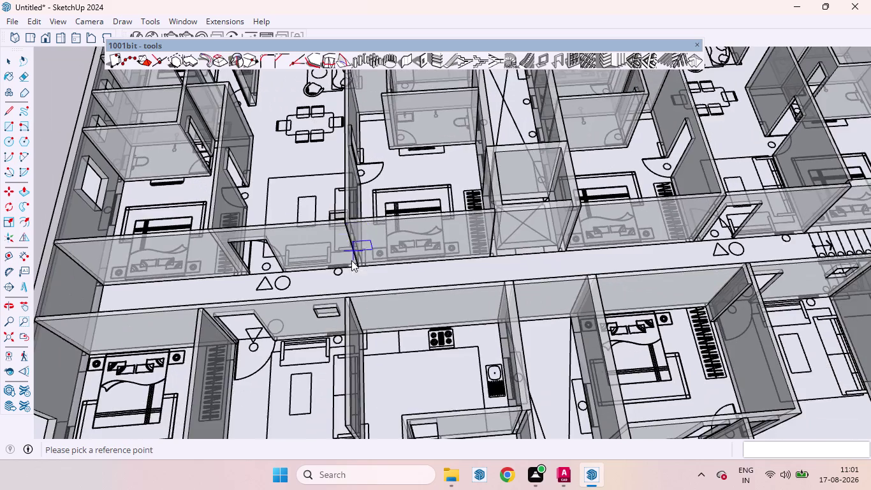
middle_drag(351, 260, 608, 265)
scroll(up, 3)
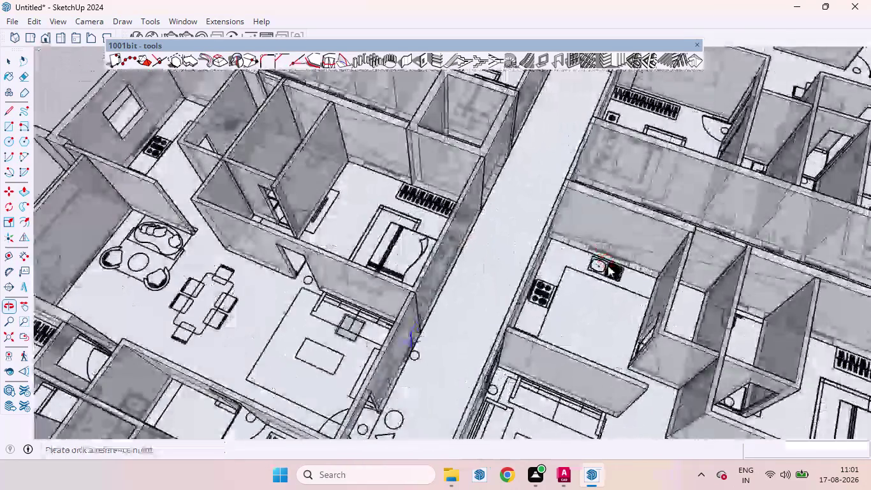
key(ctrl+z)
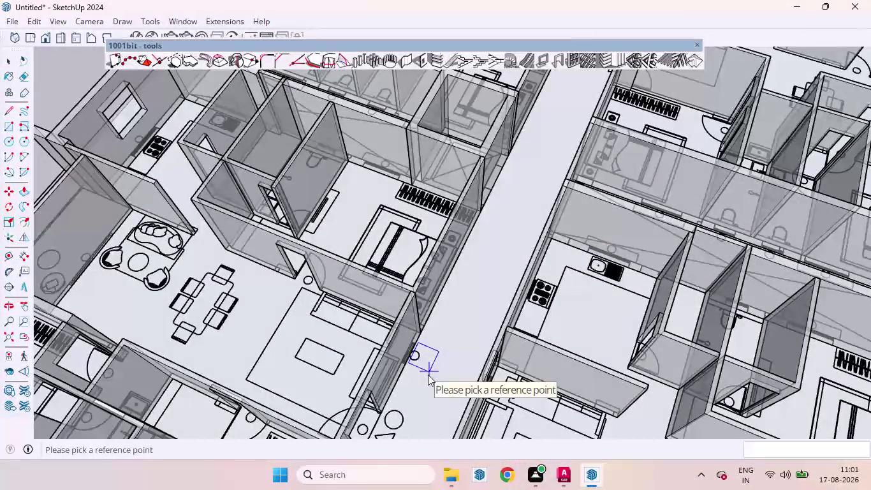
Cut the opening at the bedroom's drawn window, offset 5' upward.
scroll(down, 3)
middle_drag(468, 300, 257, 254)
scroll(up, 3)
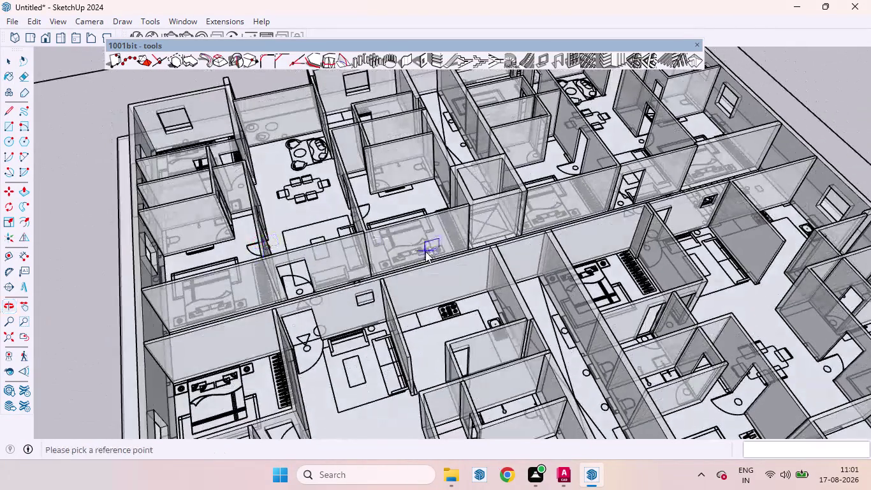
scroll(up, 3)
scroll(up, 3)
scroll(up, 3)
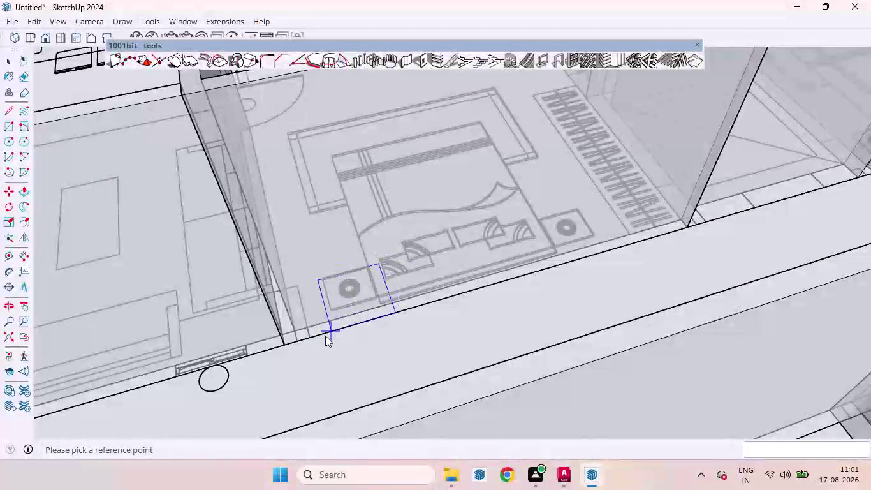
click(270, 346)
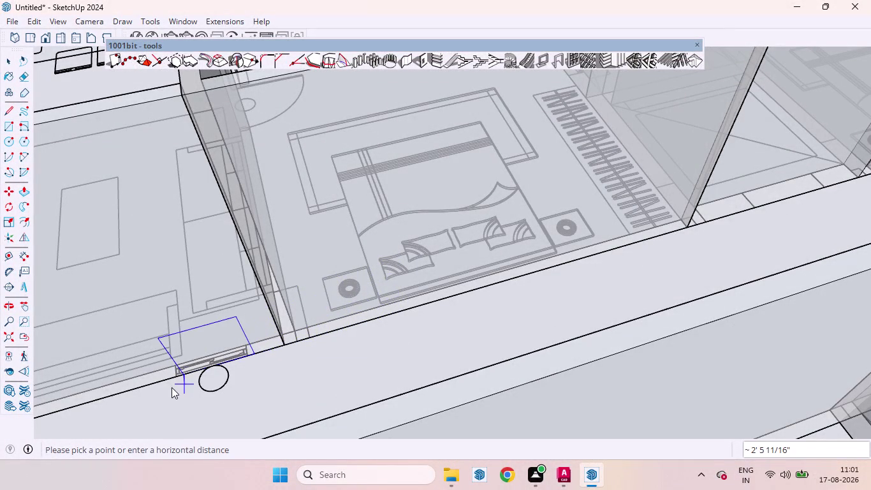
click(173, 378)
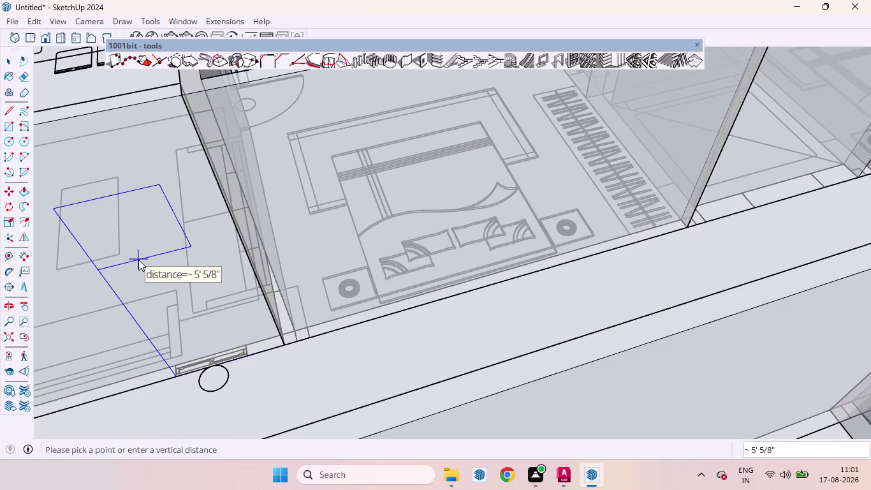
text(5')
key(Return)
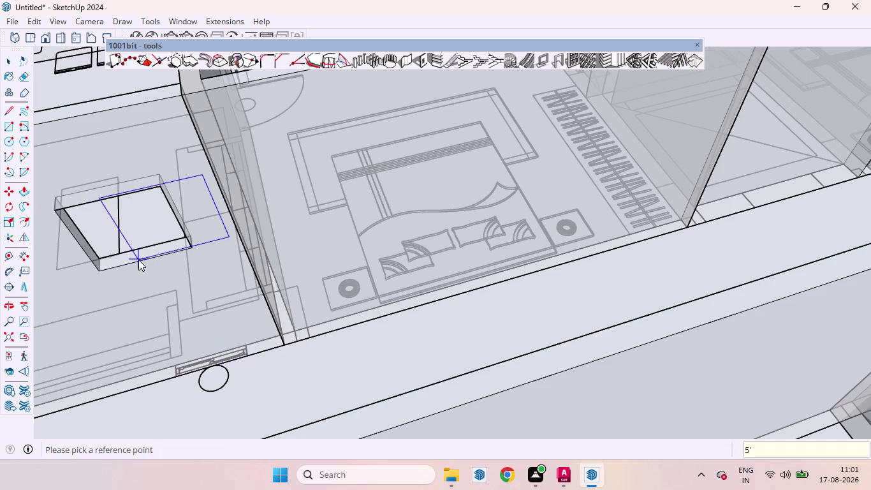
scroll(down, 3)
scroll(down, 3)
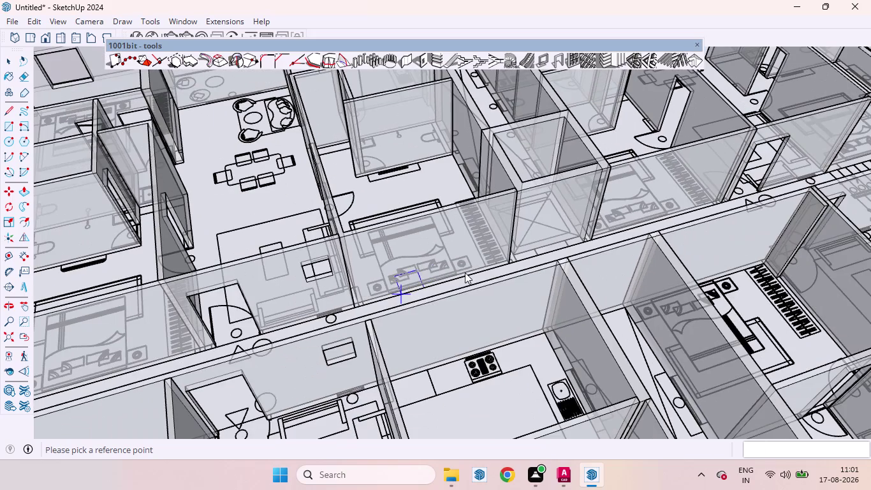
Orbit and zoom toward the next bedroom's window wall.
scroll(up, 3)
middle_drag(673, 192, 564, 202)
scroll(up, 3)
scroll(down, 3)
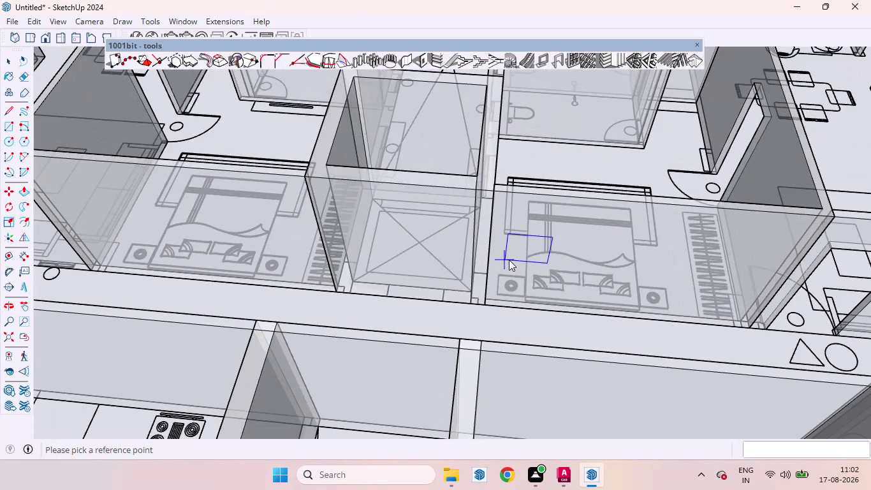
scroll(down, 3)
scroll(down, 3)
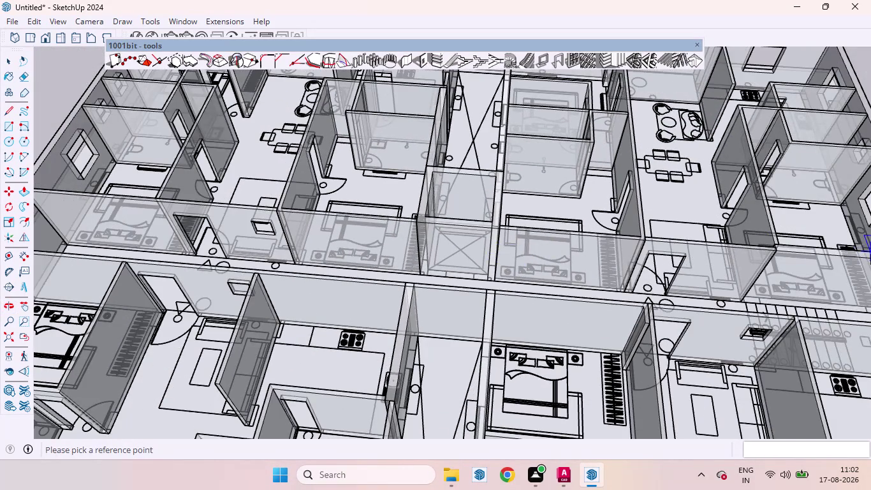
scroll(up, 3)
scroll(up, 3)
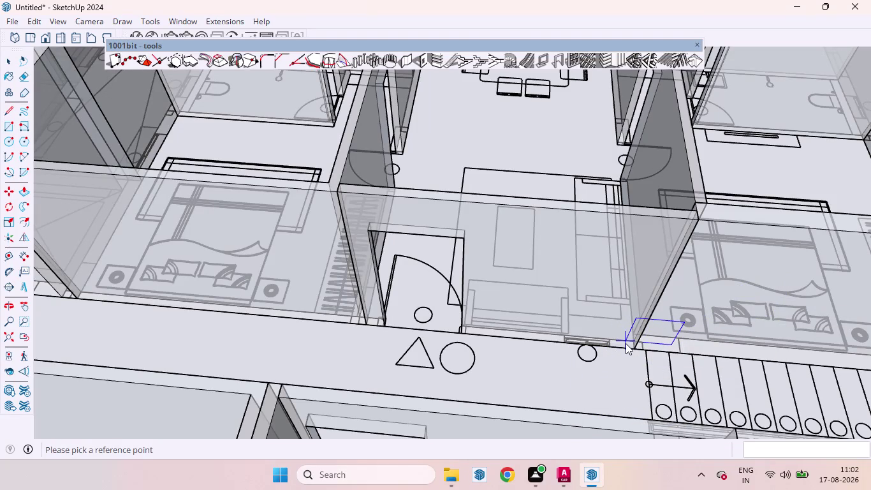
scroll(up, 3)
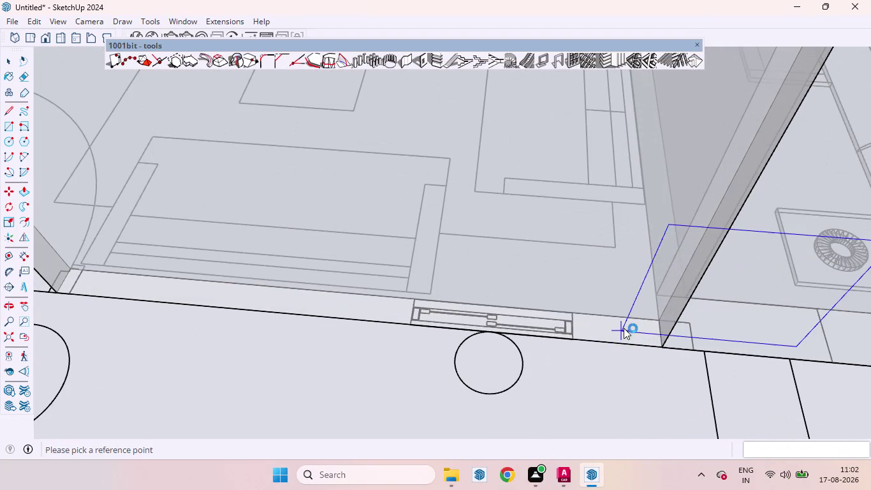
Cut a 2' opening beside the next window at 5' up, then zoom out over the block.
click(621, 340)
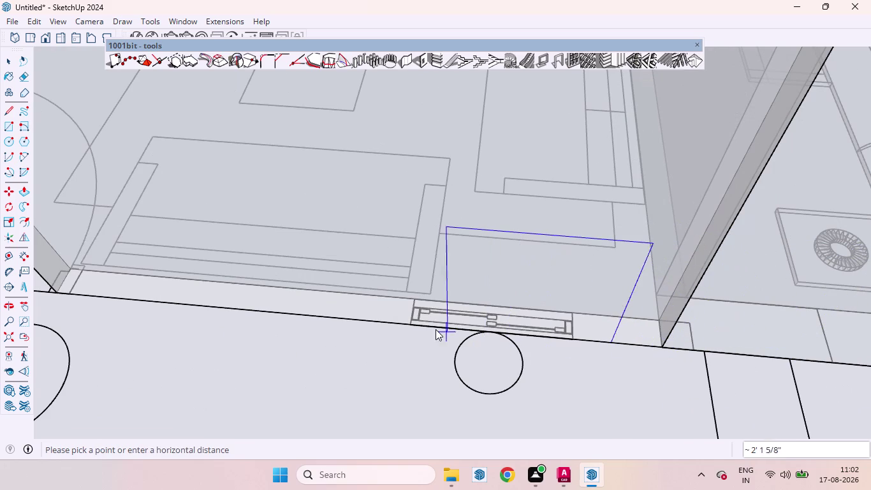
click(410, 323)
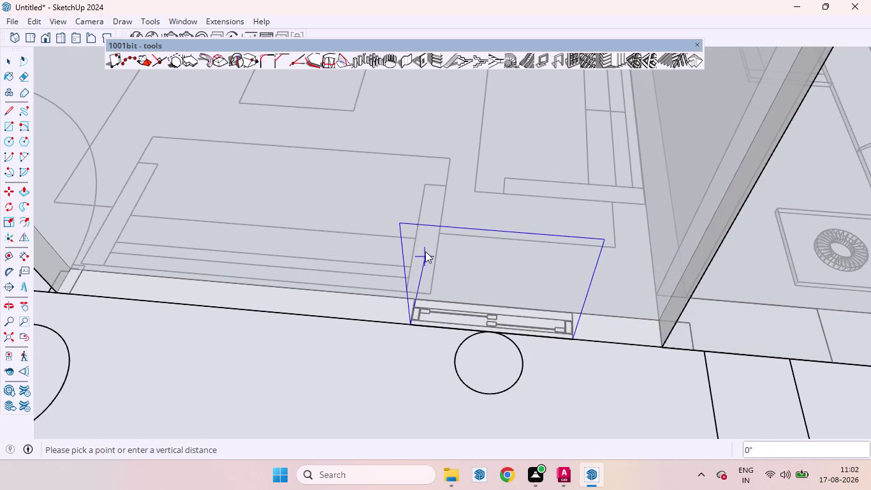
text(5)
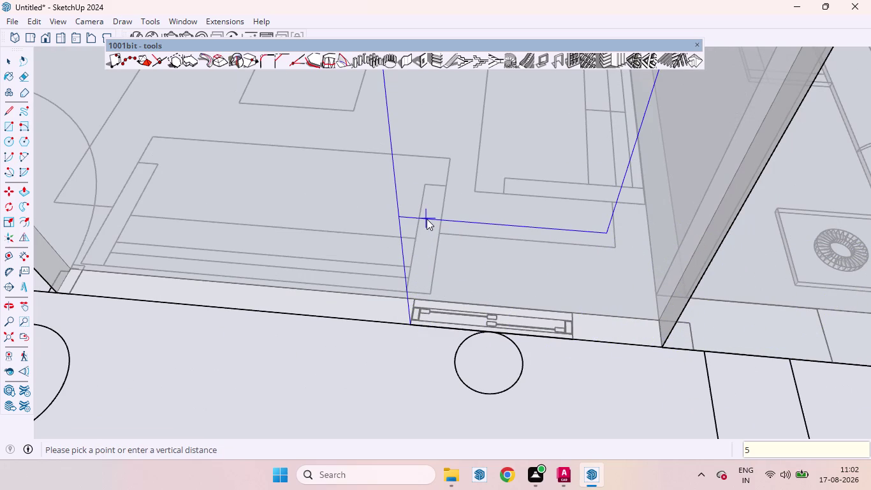
text(')
key(Return)
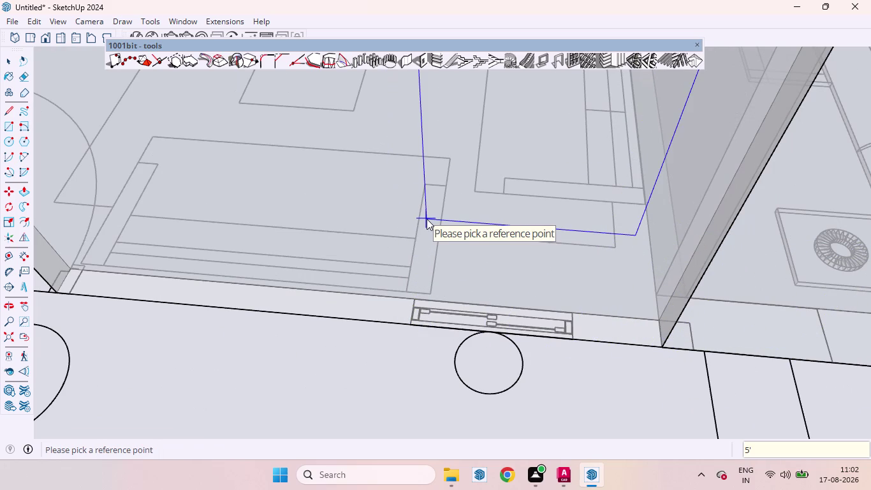
scroll(down, 3)
scroll(down, 3)
scroll(down, 3)
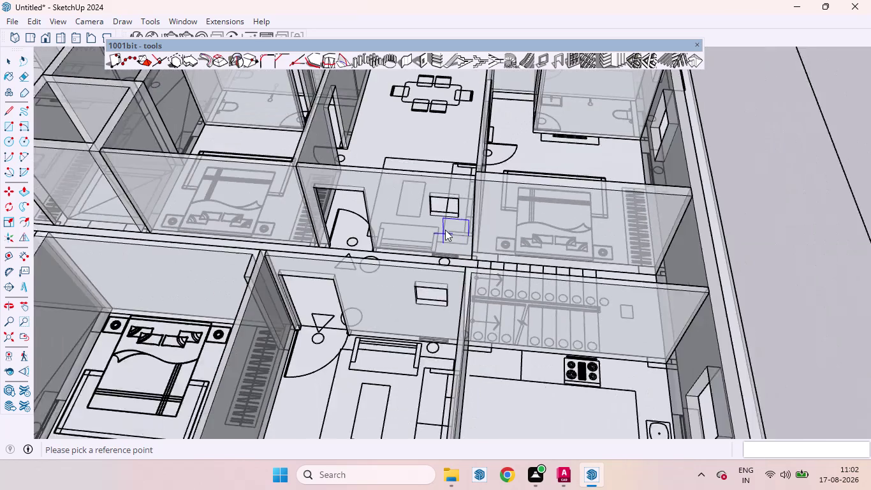
scroll(up, 3)
scroll(down, 3)
scroll(down, 3)
scroll(up, 3)
scroll(down, 3)
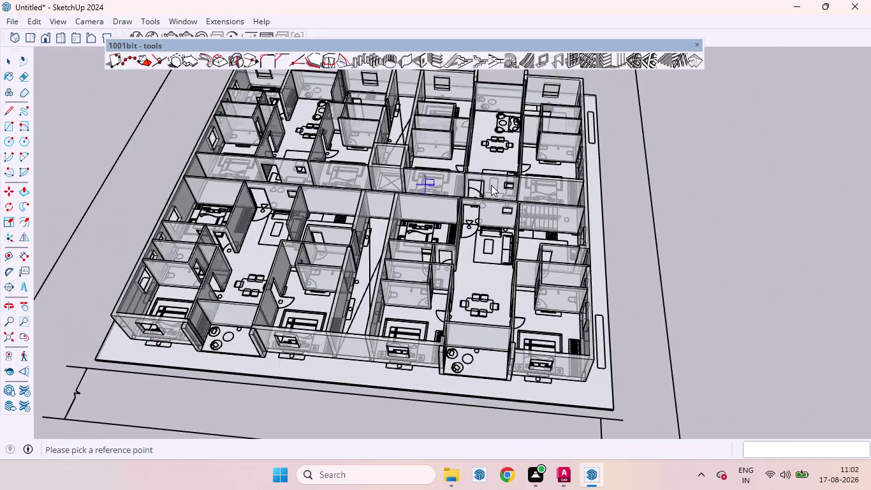
Exit the opening tool and orbit toward the front rooms.
scroll(up, 3)
middle_drag(497, 185, 499, 151)
scroll(up, 3)
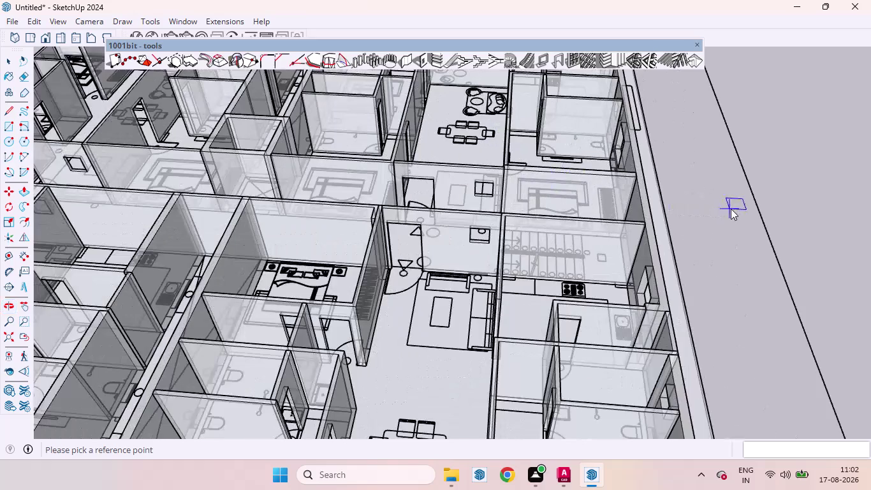
key(space)
scroll(down, 3)
scroll(up, 3)
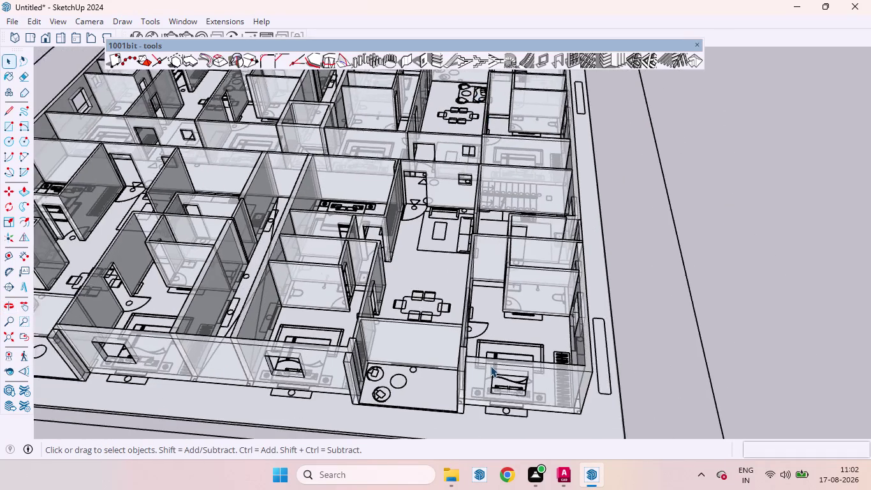
scroll(up, 3)
Begin measuring the SD1800 sliding door's width with the Dimension tool.
key(d)
scroll(up, 3)
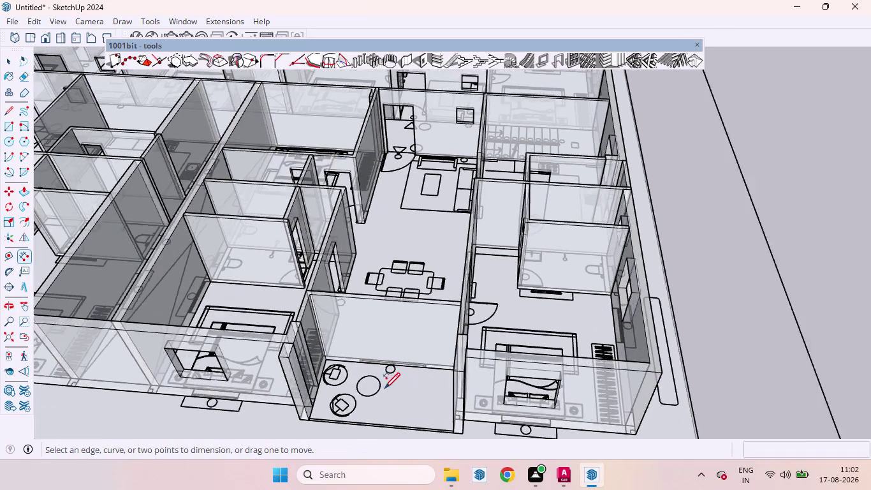
scroll(up, 3)
scroll(up, 3)
scroll(up, 3)
scroll(down, 3)
scroll(up, 3)
scroll(up, 3)
scroll(down, 3)
scroll(up, 3)
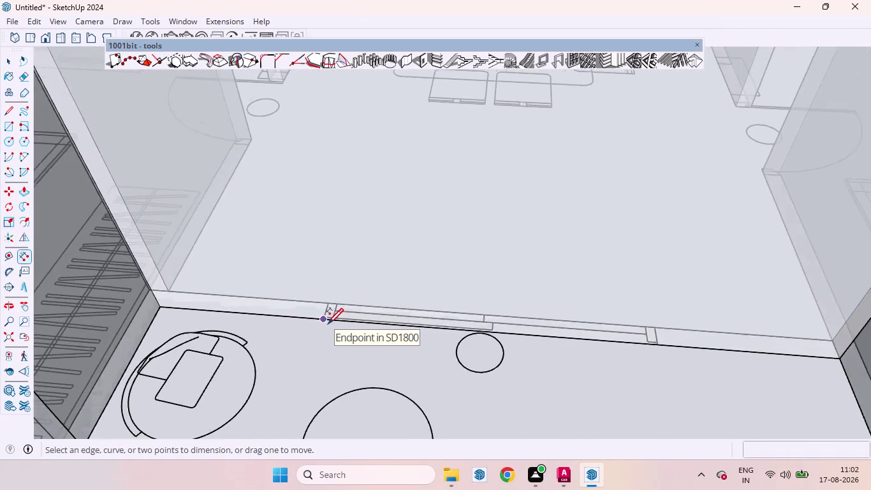
scroll(up, 3)
click(323, 317)
Cancel the unfinished dimension and reopen the 2' by 2' wall opening settings.
scroll(down, 3)
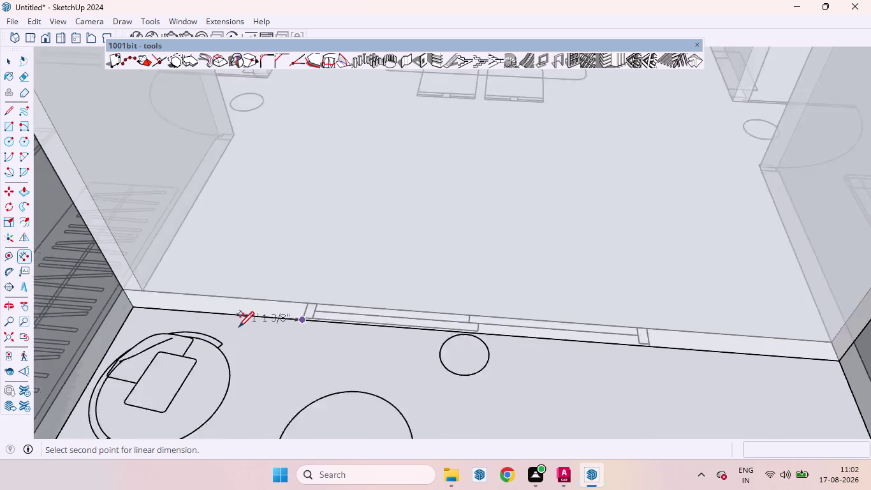
scroll(down, 3)
scroll(up, 3)
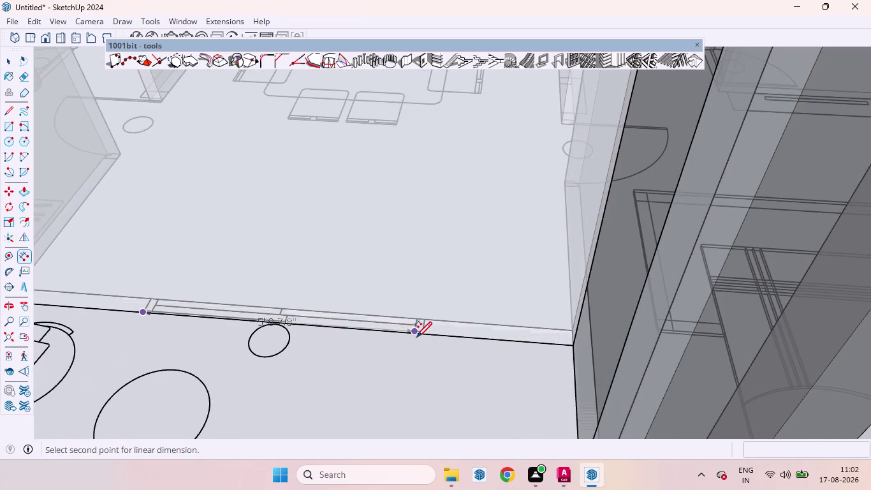
key(space)
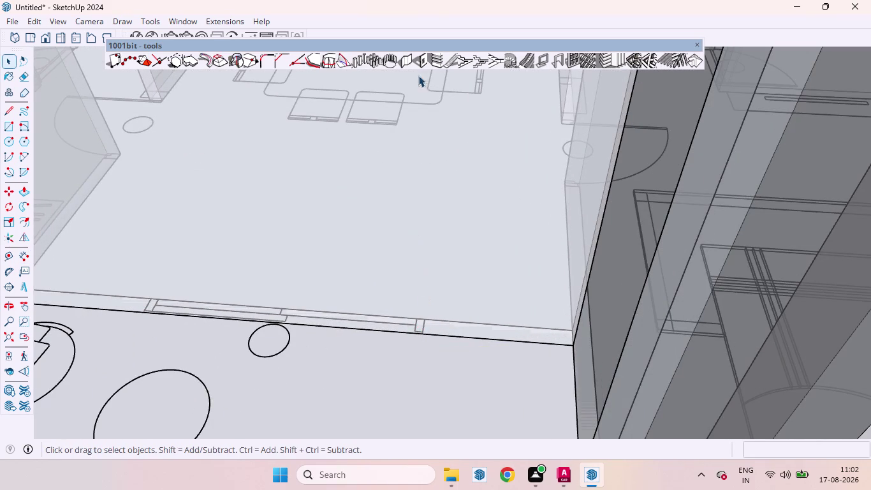
click(425, 60)
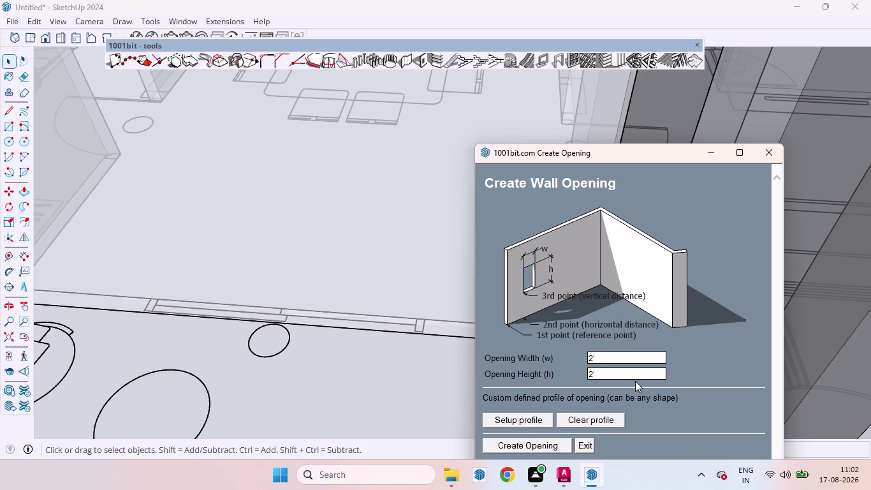
Enter 5' width and 7' height in Create Opening and start placing the opening.
click(605, 354)
key(BackSpace)
text(5')
click(596, 373)
key(BackSpace)
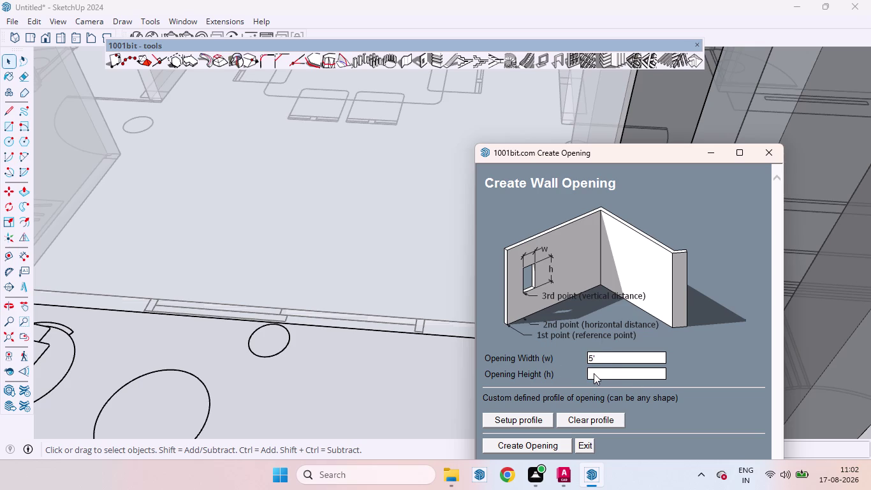
text(7')
click(504, 447)
scroll(down, 3)
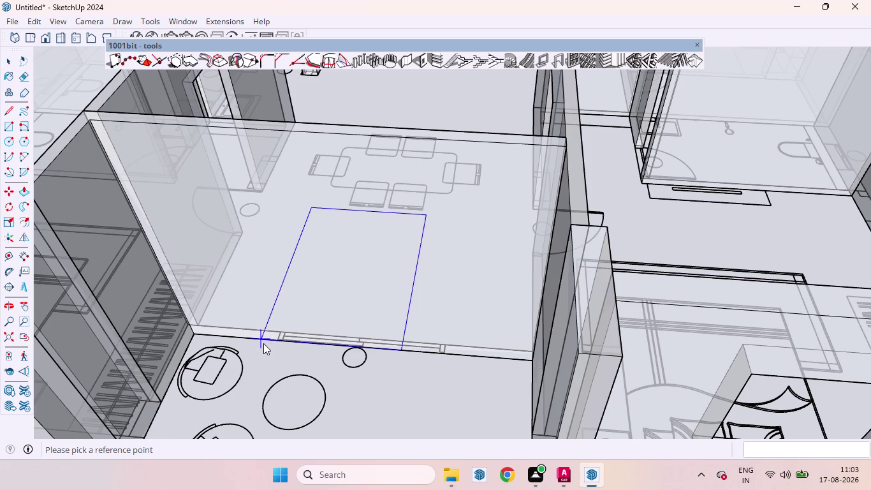
Try placing opening points near the wall, then undo both attempts.
scroll(up, 3)
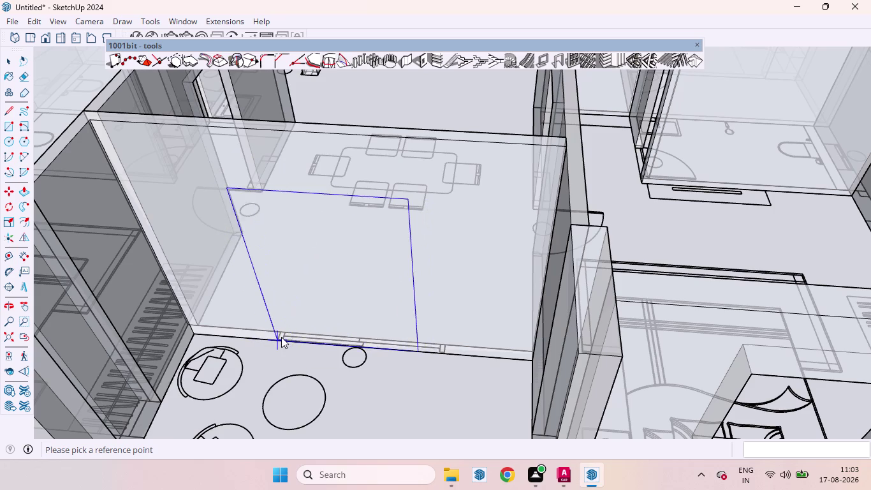
scroll(up, 3)
scroll(up, 3)
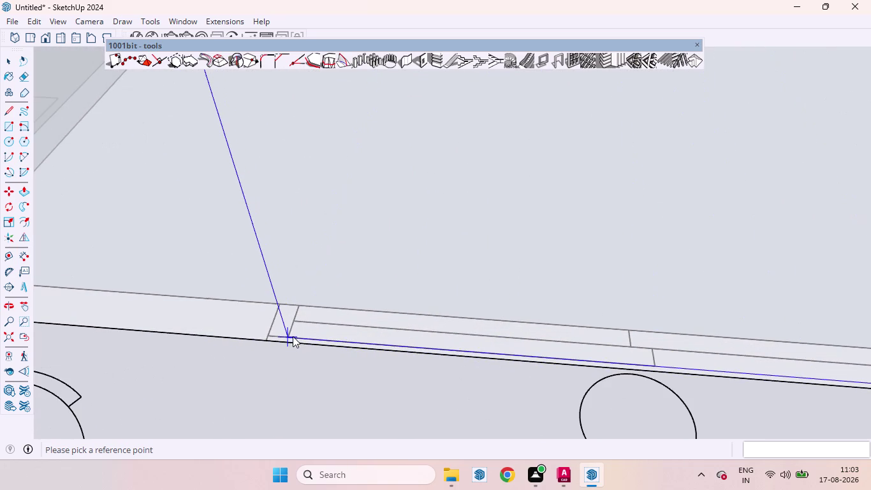
double_click(290, 339)
scroll(down, 3)
scroll(down, 3)
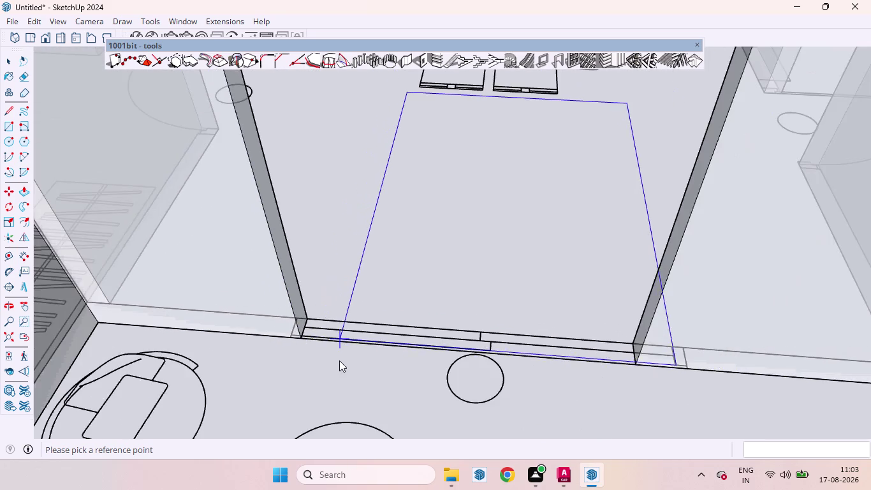
scroll(down, 3)
scroll(down, 3)
scroll(down, 3)
scroll(down, 3)
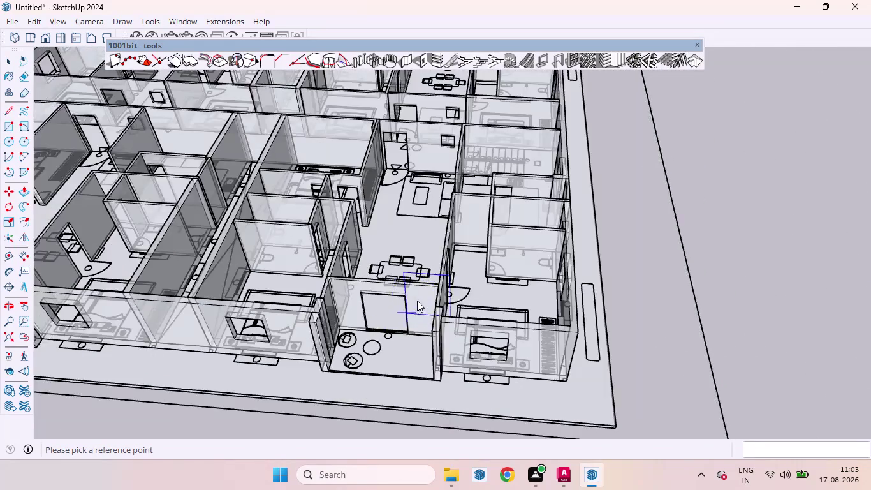
scroll(down, 3)
scroll(up, 3)
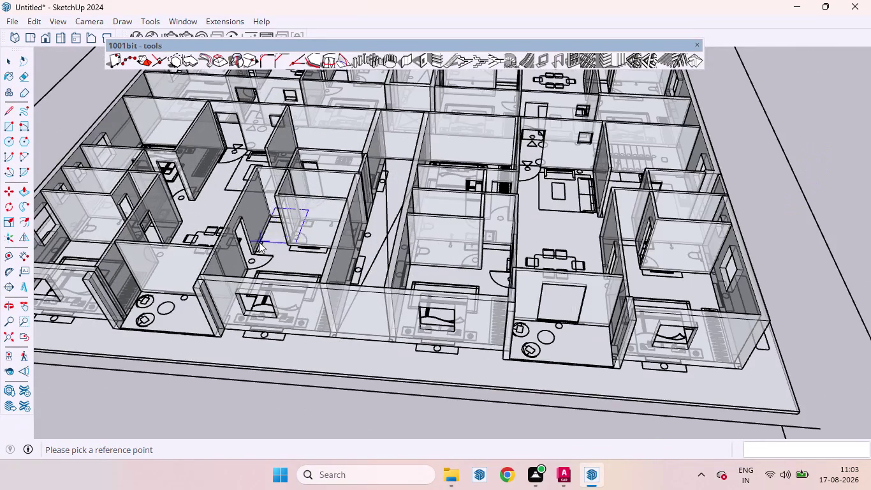
scroll(down, 3)
scroll(down, 3)
scroll(up, 3)
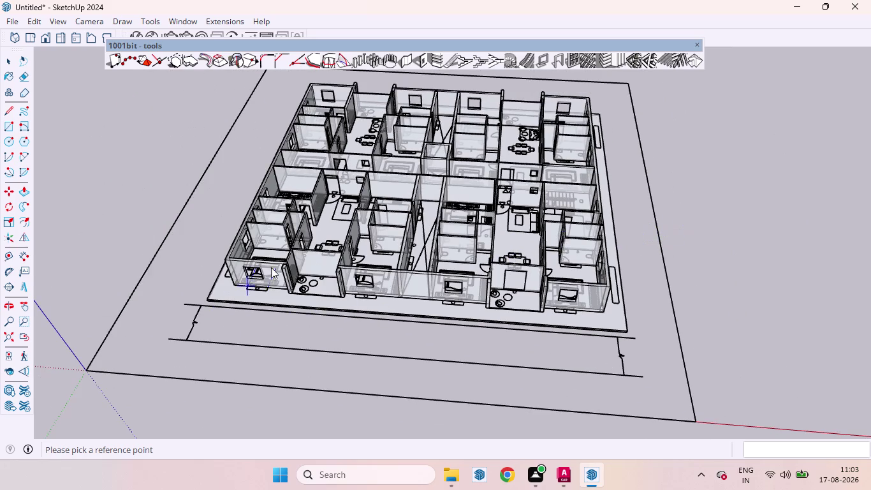
scroll(up, 3)
scroll(up, 3)
scroll(down, 3)
scroll(up, 3)
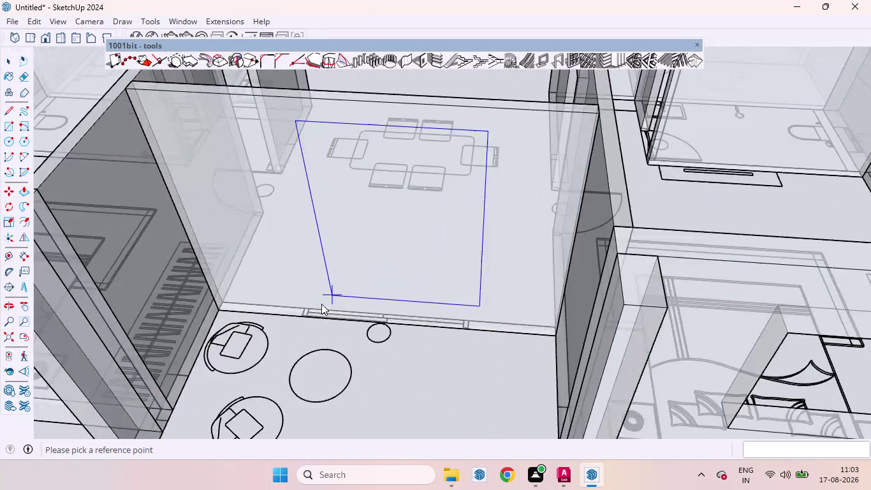
scroll(up, 3)
double_click(288, 327)
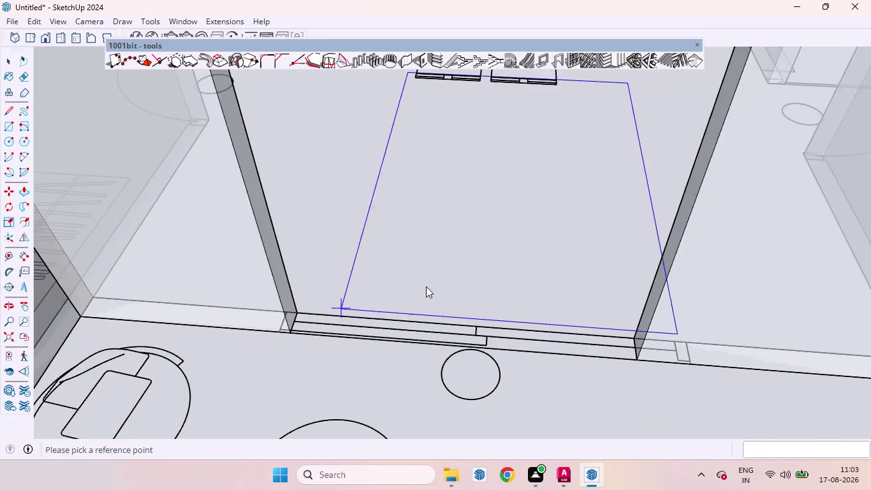
scroll(down, 3)
scroll(down, 3)
scroll(up, 3)
scroll(up, 3)
scroll(down, 3)
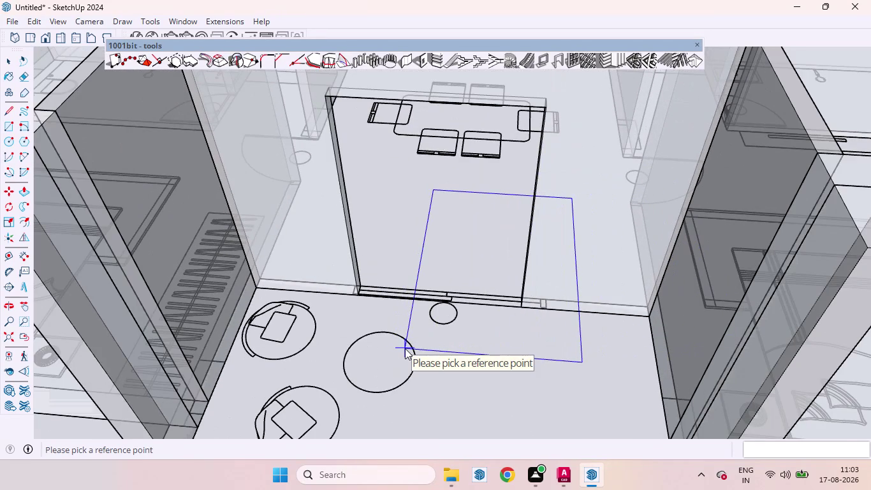
key(ctrl+z)
key(ctrl+z)
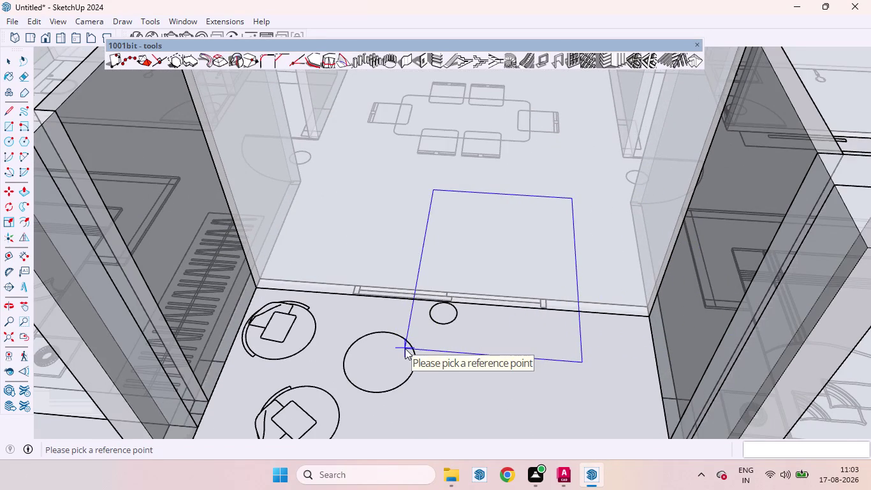
Reopen the opening settings and change the width to 6', keeping the height at 7'.
scroll(down, 3)
scroll(up, 3)
scroll(down, 3)
scroll(down, 3)
scroll(down, 3)
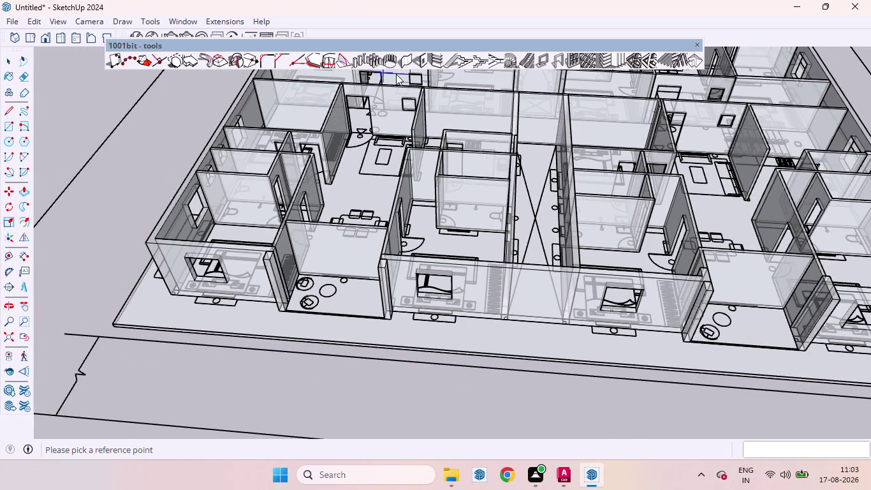
click(426, 56)
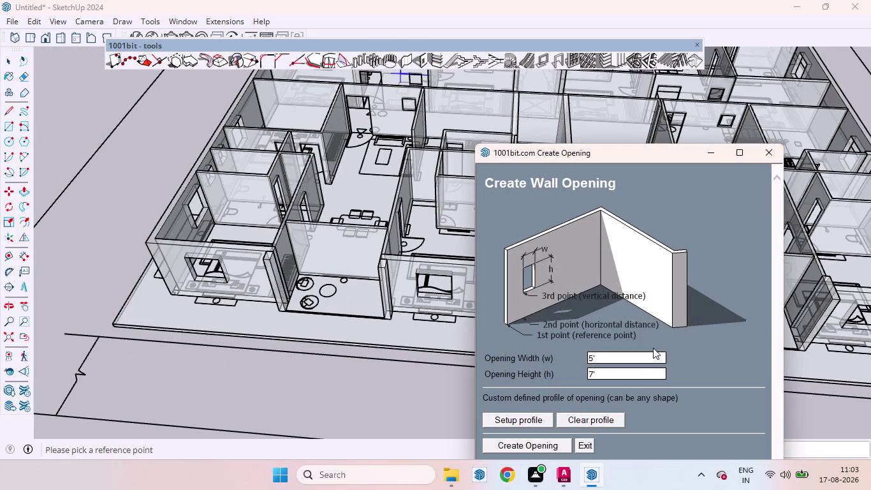
click(610, 361)
key(BackSpace)
text(6')
click(503, 445)
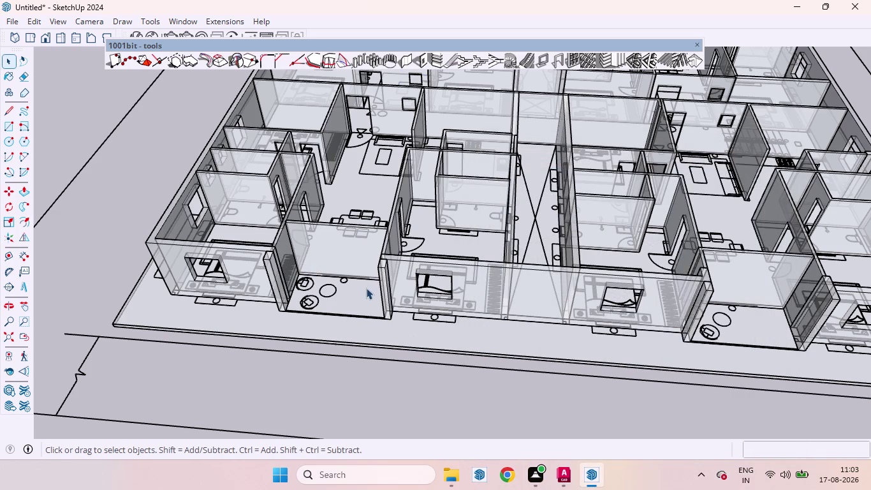
click(423, 57)
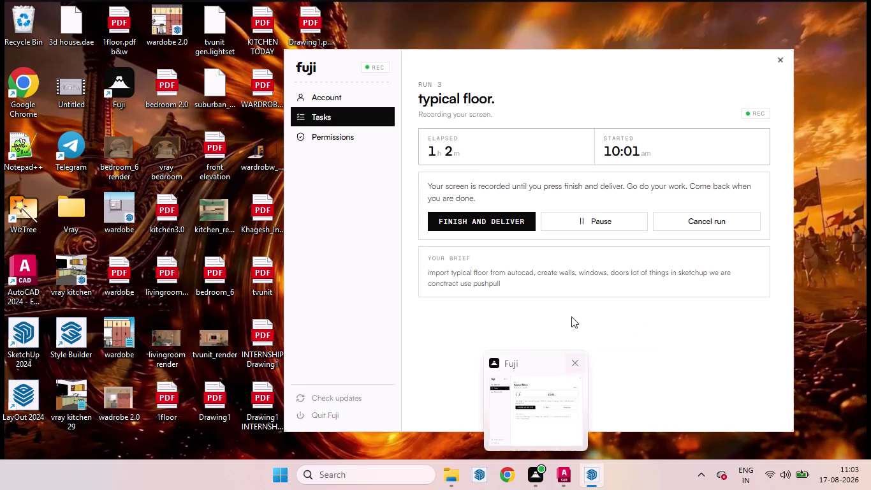
click(545, 444)
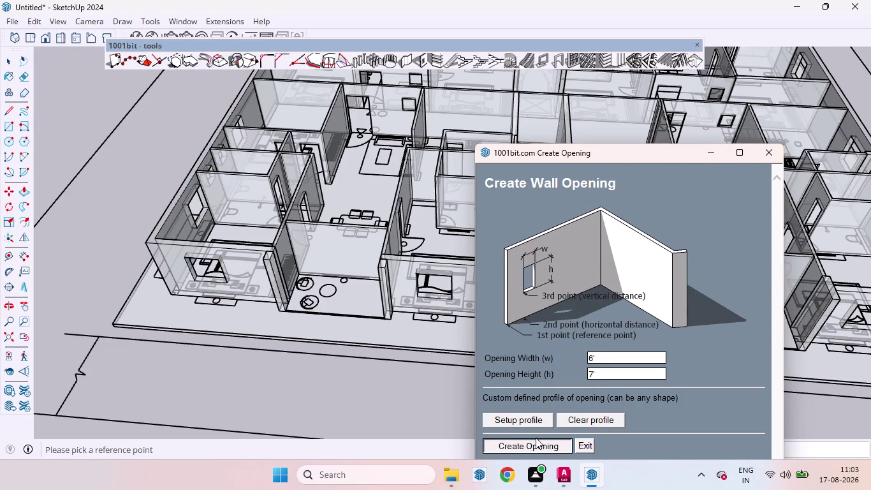
Pick the 6' by 7' opening's start and corner points on the dining wall base.
scroll(up, 3)
scroll(up, 3)
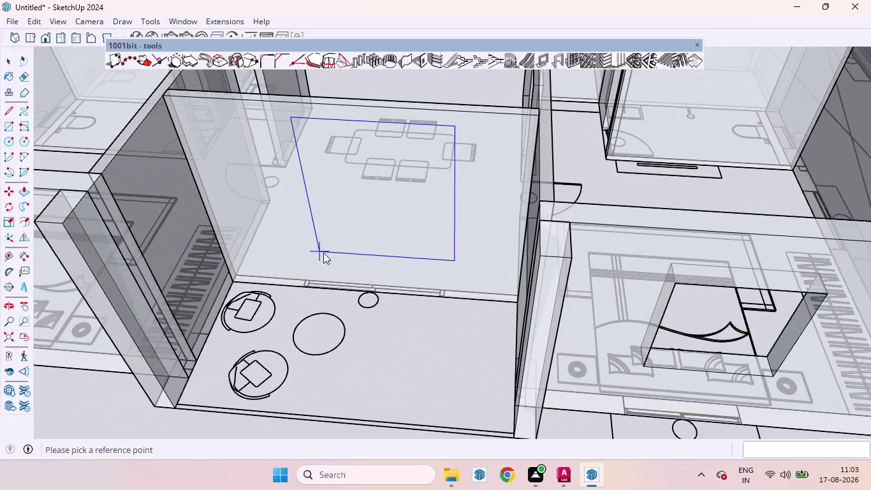
scroll(up, 3)
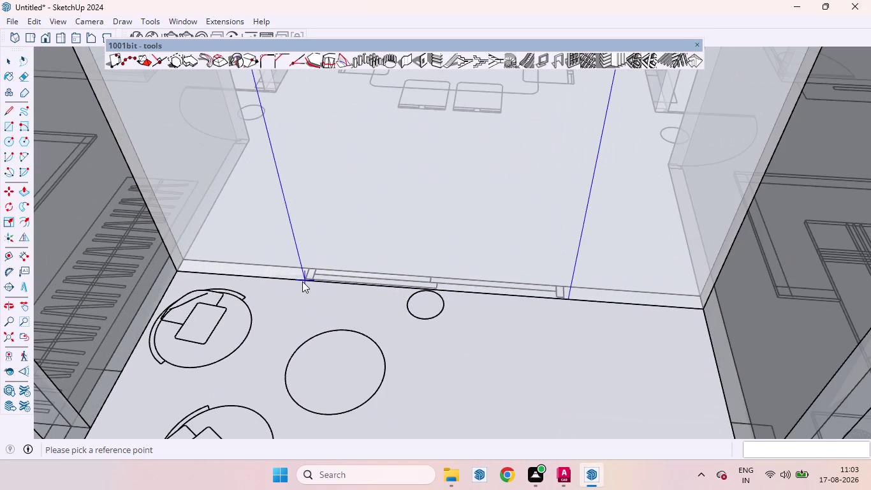
double_click(304, 281)
scroll(down, 3)
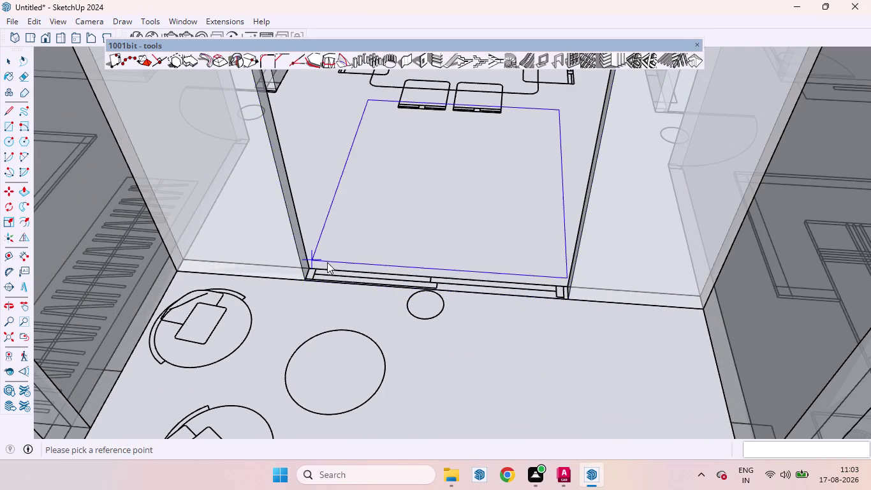
scroll(down, 3)
scroll(down, 3)
scroll(down, 3)
scroll(down, 3)
scroll(up, 3)
scroll(down, 3)
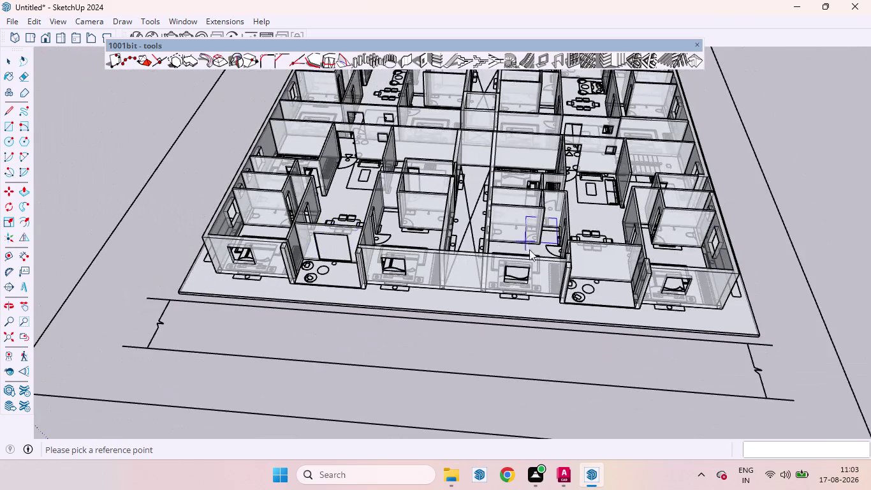
scroll(up, 3)
scroll(up, 3)
scroll(up, 3)
middle_click(653, 278)
scroll(up, 3)
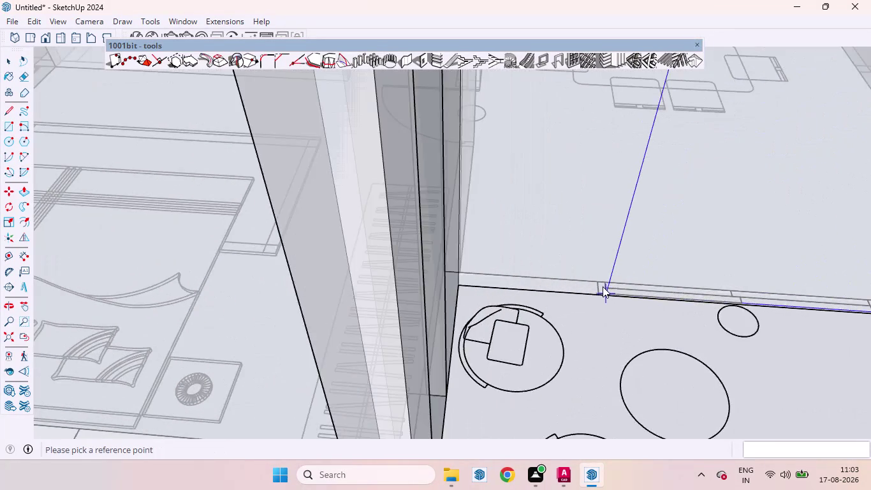
scroll(up, 3)
double_click(596, 299)
scroll(down, 3)
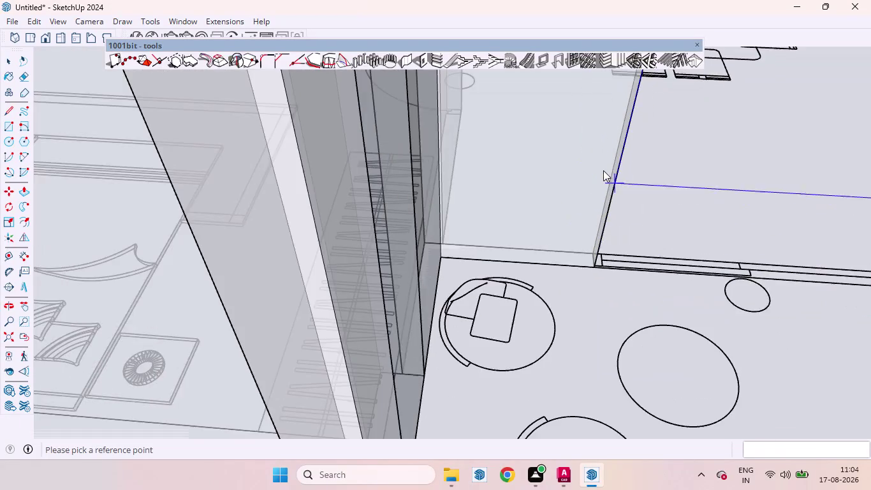
scroll(down, 3)
scroll(down, 3)
scroll(down, 3)
scroll(up, 3)
scroll(down, 3)
scroll(down, 3)
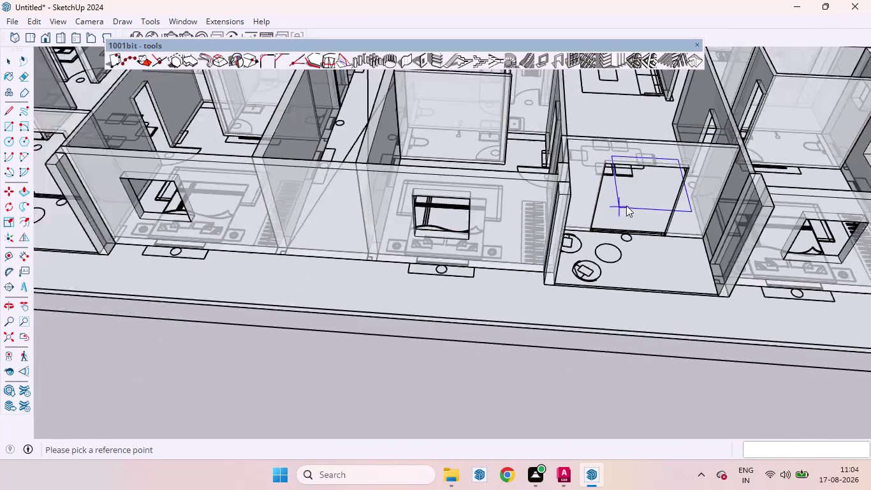
scroll(down, 3)
scroll(down, 3)
scroll(up, 3)
scroll(down, 3)
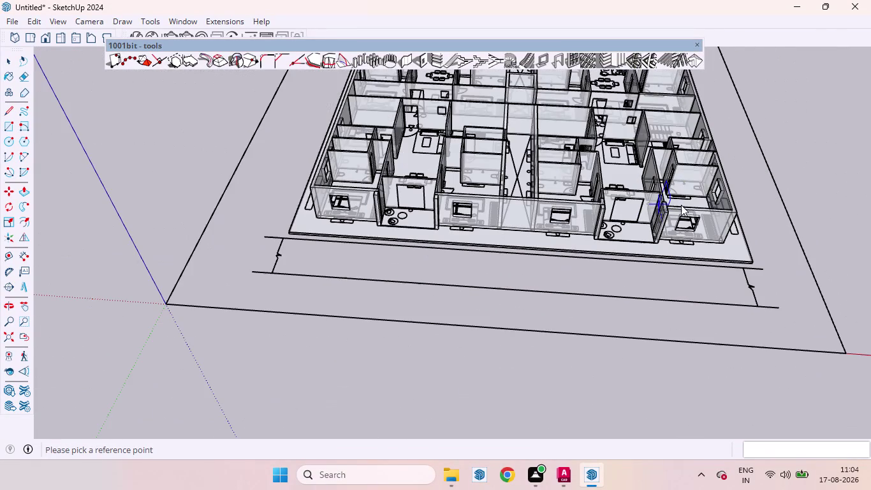
scroll(up, 3)
Set two more reference points for the opening on the wall and its base.
middle_drag(325, 205, 729, 131)
scroll(down, 3)
scroll(up, 3)
middle_drag(144, 143, 500, 165)
scroll(up, 3)
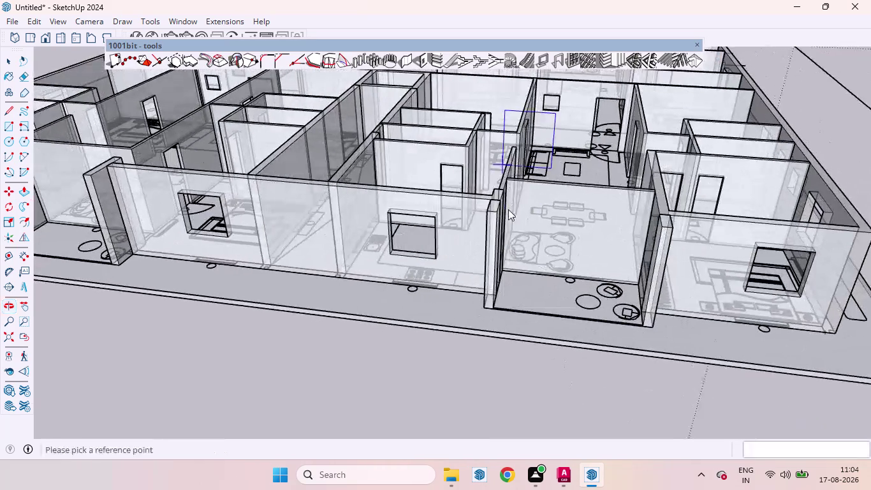
scroll(up, 3)
scroll(up, 3)
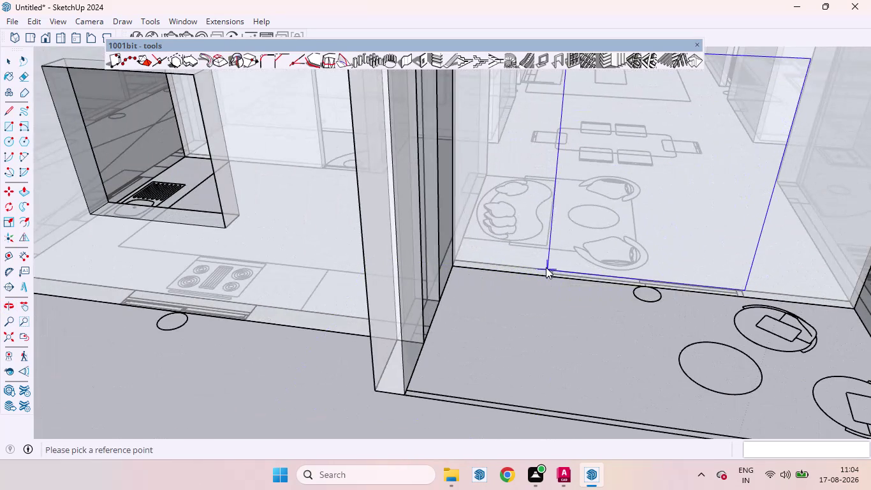
double_click(546, 270)
scroll(down, 3)
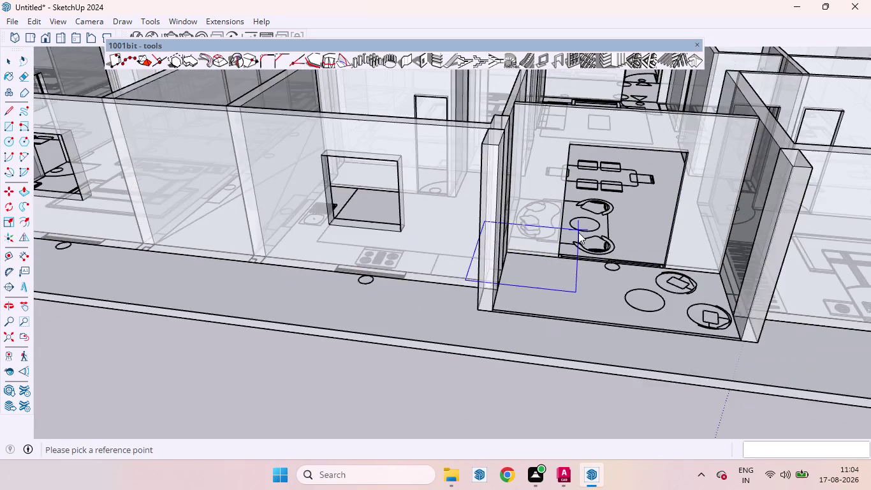
scroll(down, 3)
scroll(down, 3)
scroll(up, 3)
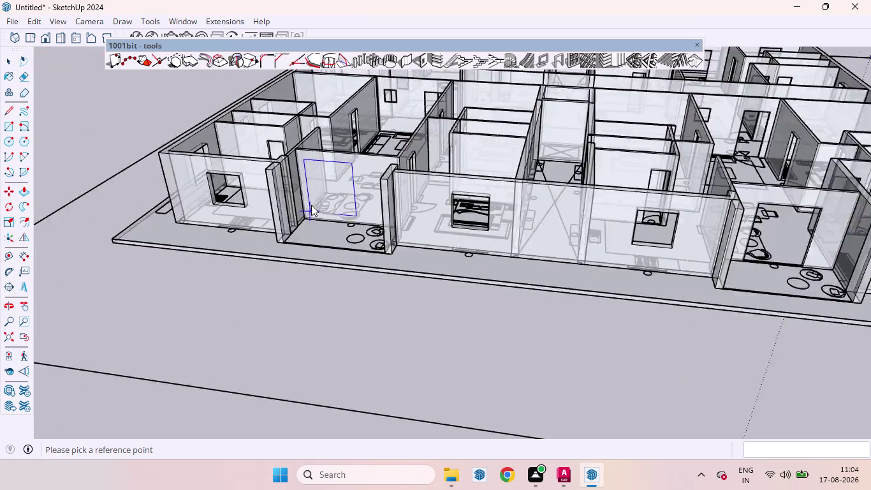
scroll(up, 3)
scroll(up, 3)
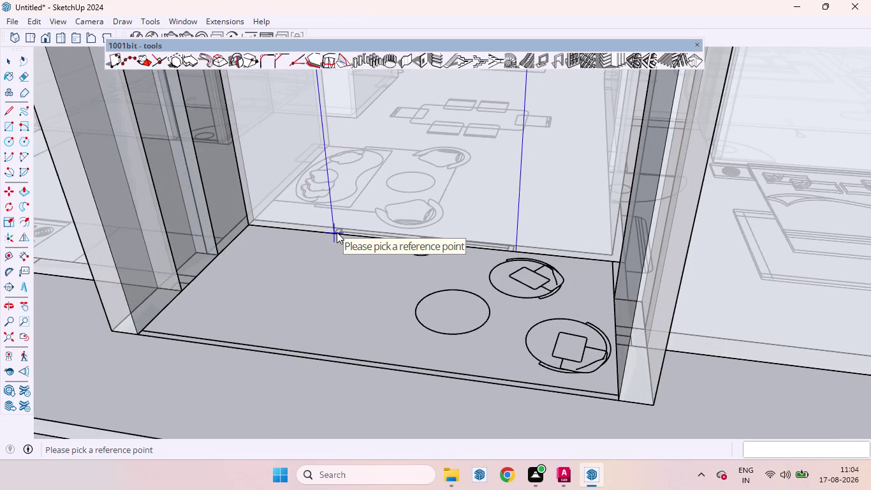
double_click(336, 232)
scroll(down, 3)
scroll(up, 3)
scroll(down, 3)
scroll(down, 3)
scroll(down, 3)
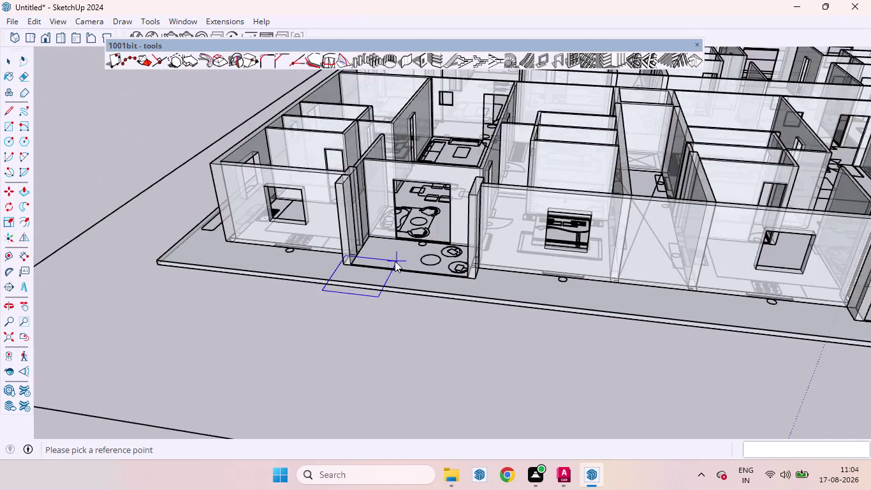
scroll(down, 3)
scroll(down, 3)
scroll(up, 3)
Orbit around the model to check the cut openings, then stop placing openings.
middle_drag(345, 214, 584, 266)
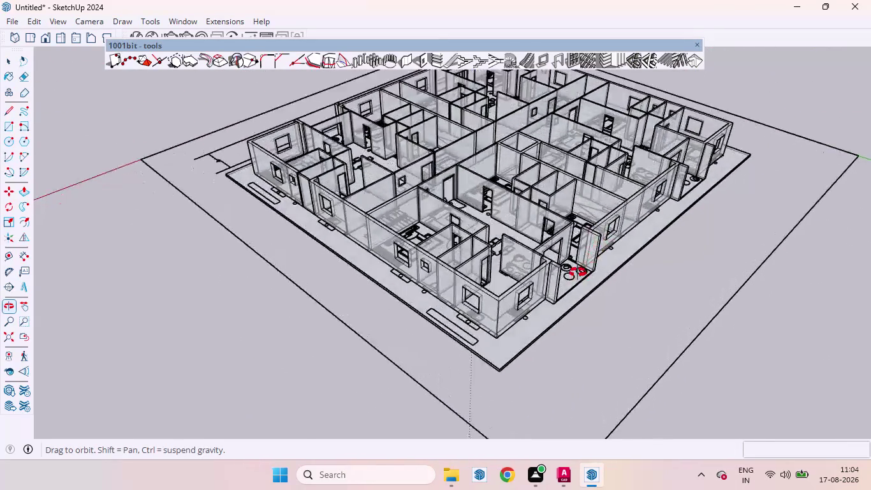
middle_drag(584, 267, 120, 212)
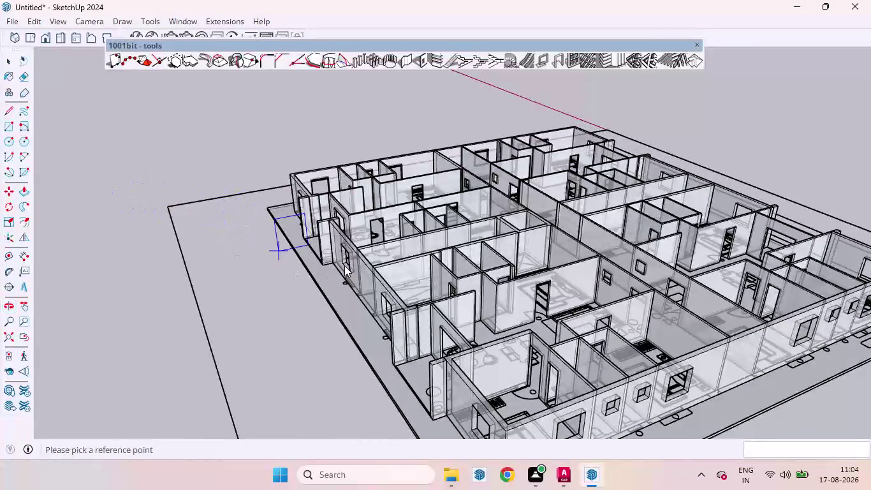
scroll(down, 3)
scroll(up, 3)
middle_drag(521, 295, 405, 254)
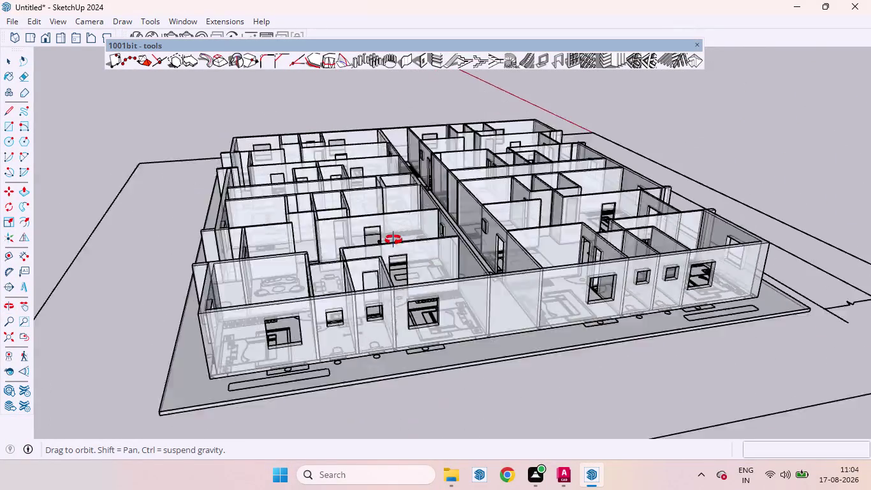
middle_drag(405, 255, 36, 297)
scroll(down, 3)
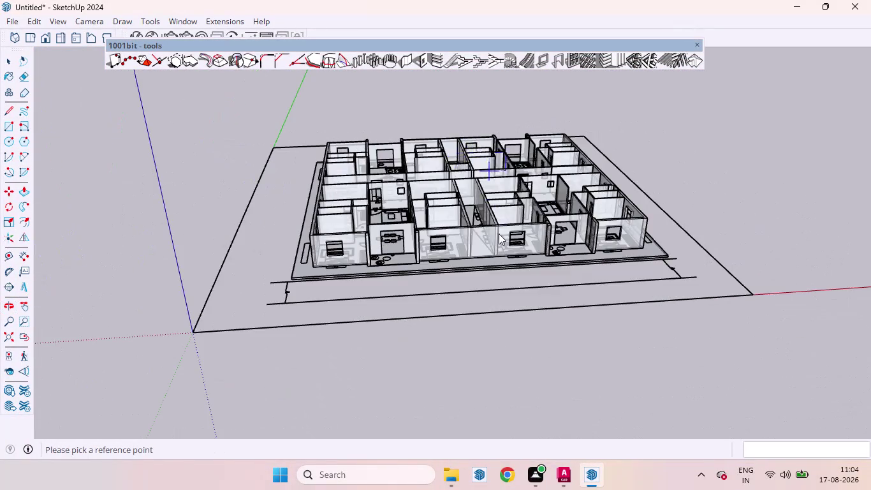
scroll(up, 3)
scroll(down, 3)
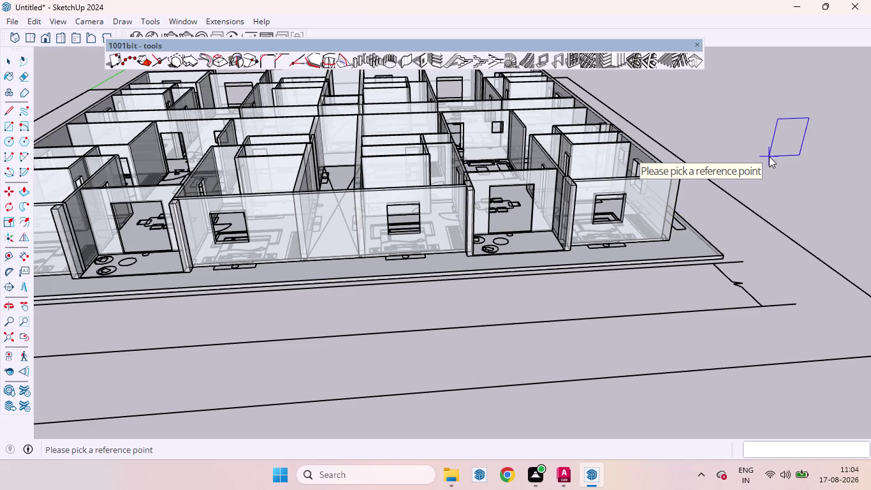
key(space)
Dismiss the shortcut menu and turn off X-ray so the walls appear solid.
right_click(779, 161)
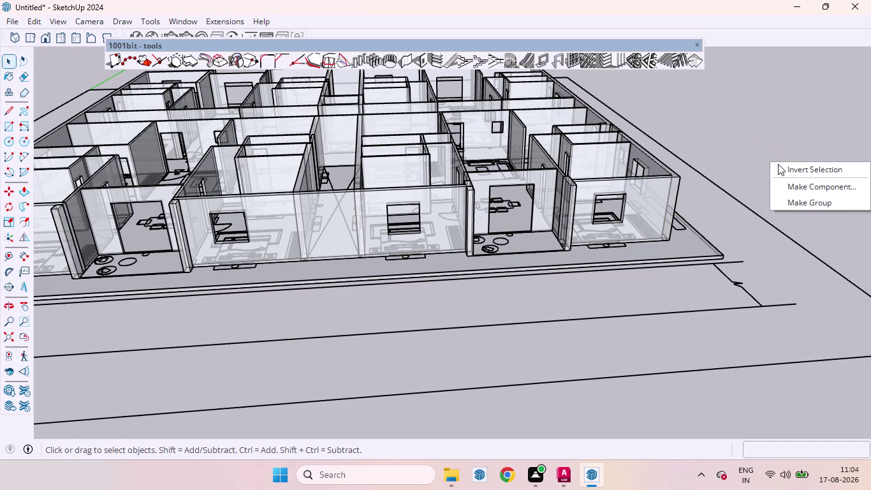
click(741, 157)
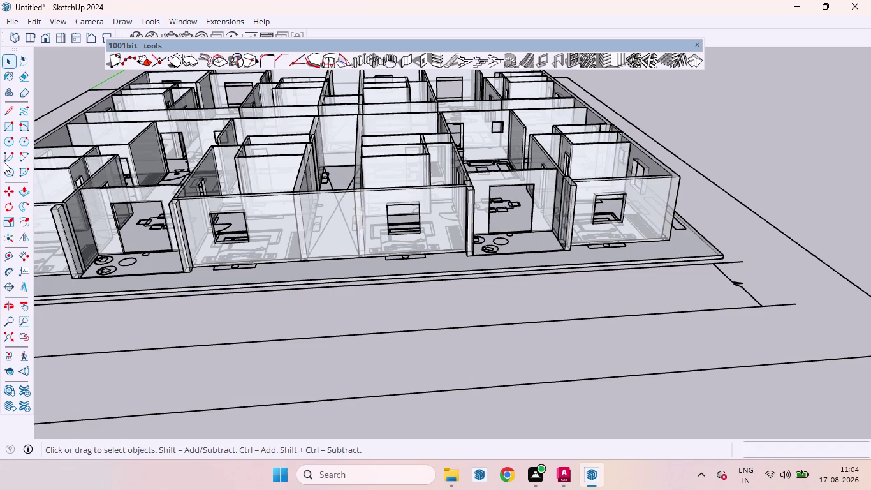
click(58, 16)
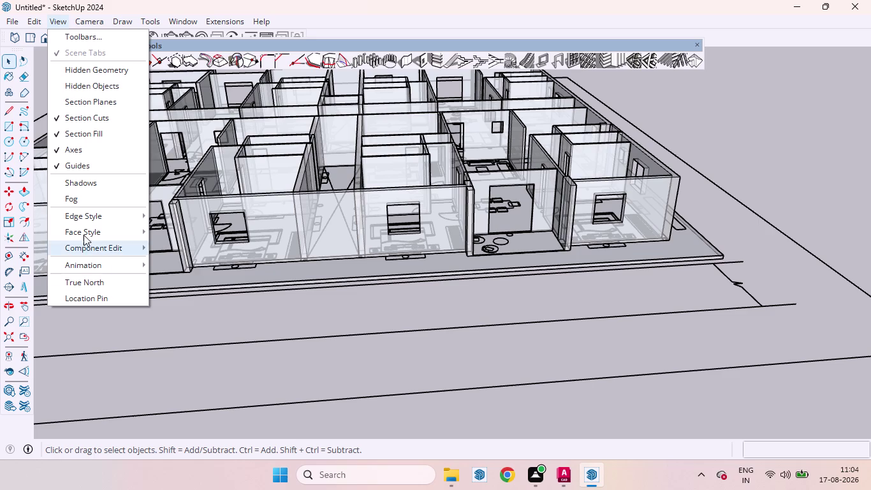
click(180, 227)
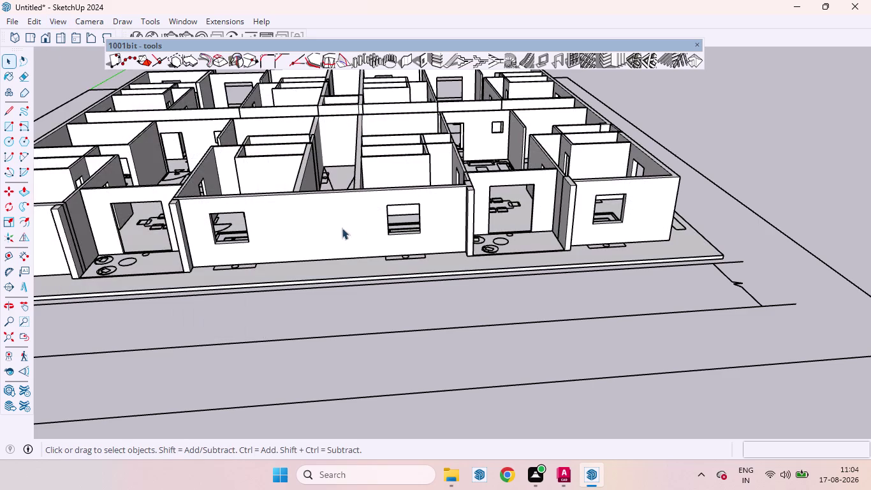
Orbit and zoom in on a bedroom window opening in the front wall.
scroll(down, 3)
scroll(up, 3)
middle_drag(208, 272, 204, 245)
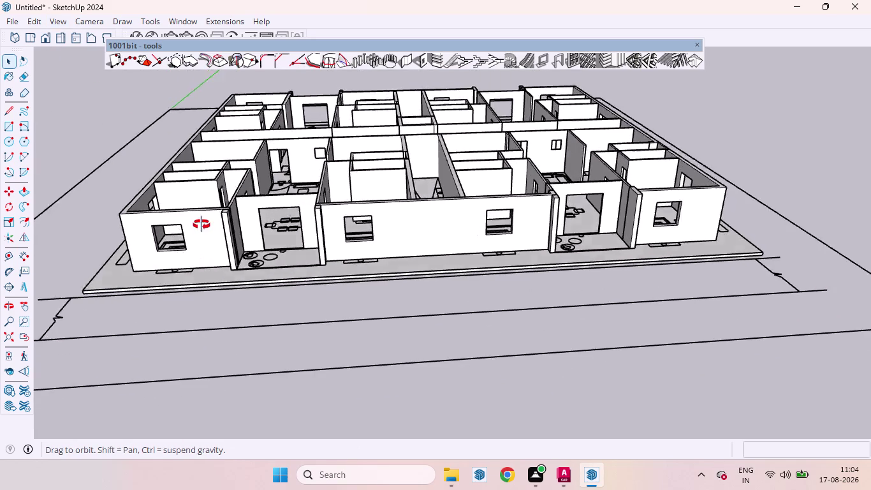
middle_drag(205, 245, 218, 241)
scroll(up, 3)
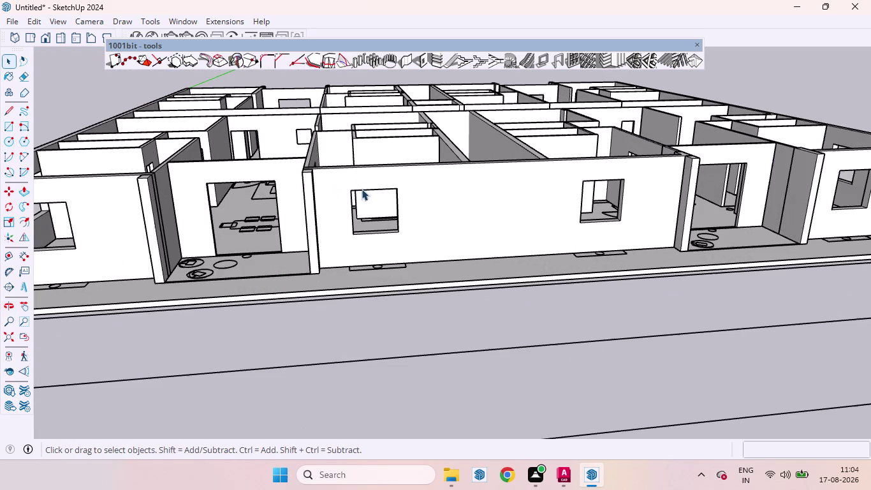
middle_drag(375, 207, 319, 238)
scroll(up, 3)
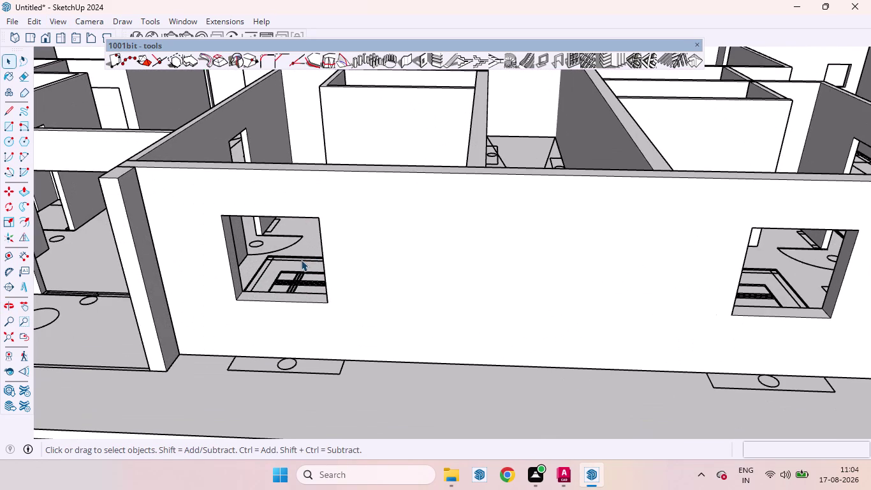
Start a rectangle at the window opening's lower corner, locked to the opening's plane.
key(r)
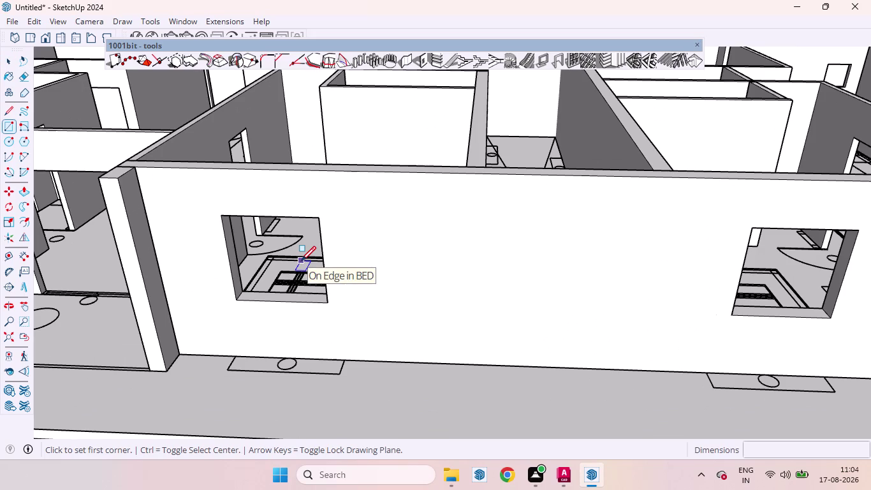
scroll(up, 3)
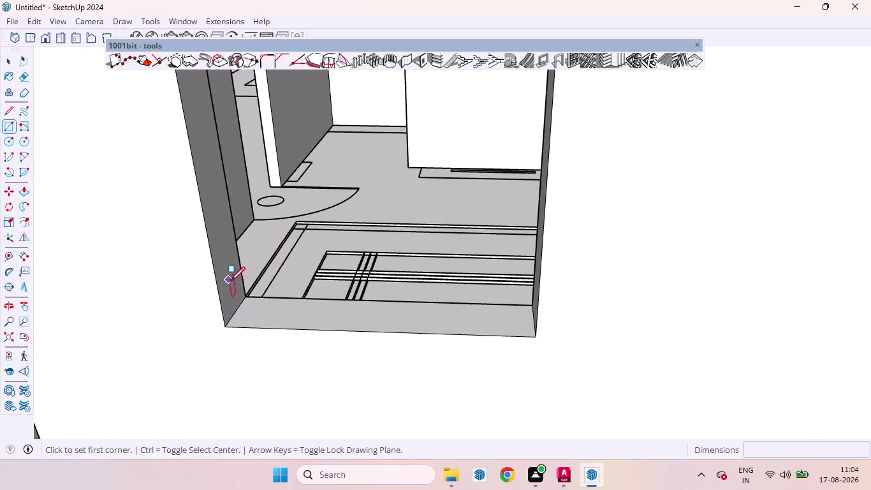
click(236, 311)
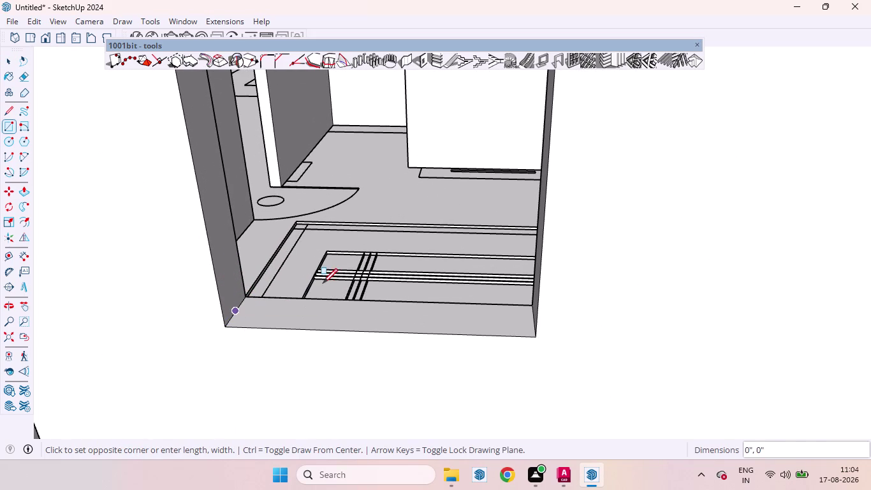
scroll(down, 3)
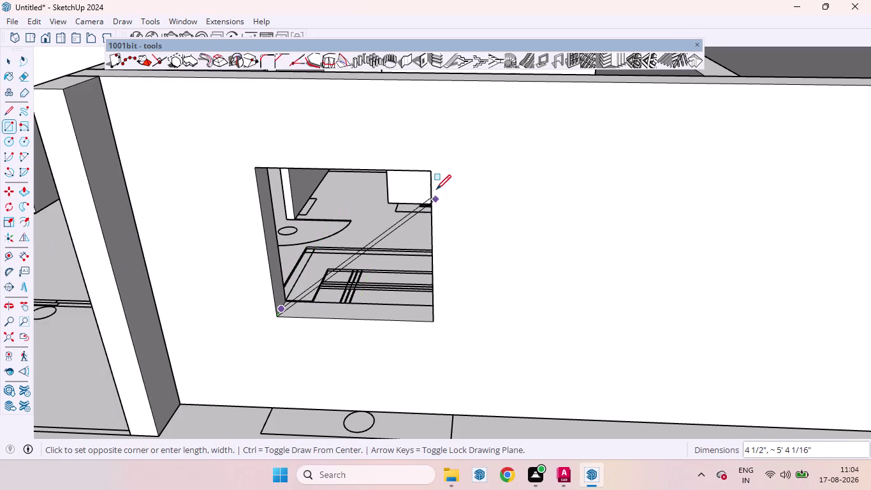
key(Left)
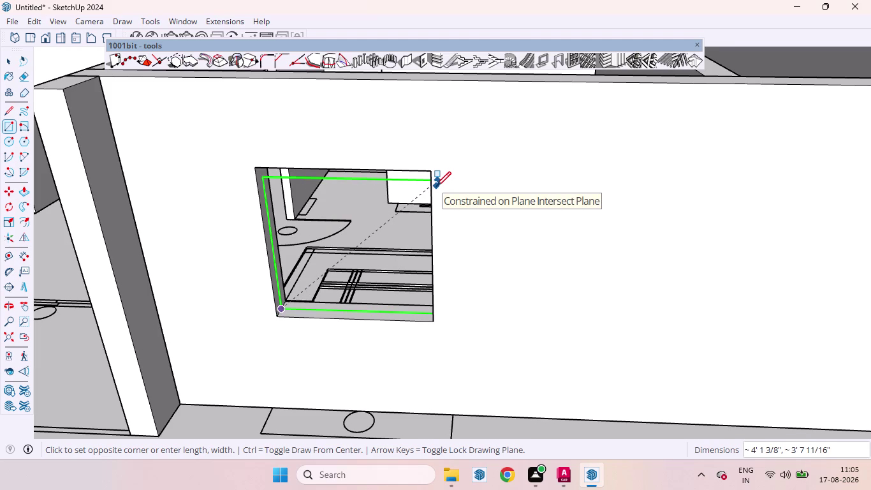
scroll(up, 3)
Finish the 4' by 4' rectangle at the opening's upper corner and select the new face.
middle_drag(436, 186, 438, 184)
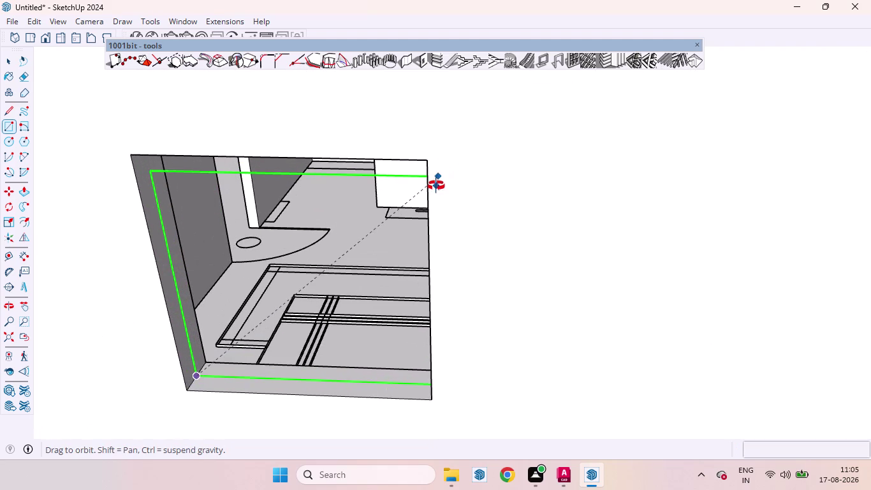
middle_drag(437, 184, 479, 155)
scroll(up, 3)
scroll(down, 3)
scroll(up, 3)
scroll(down, 3)
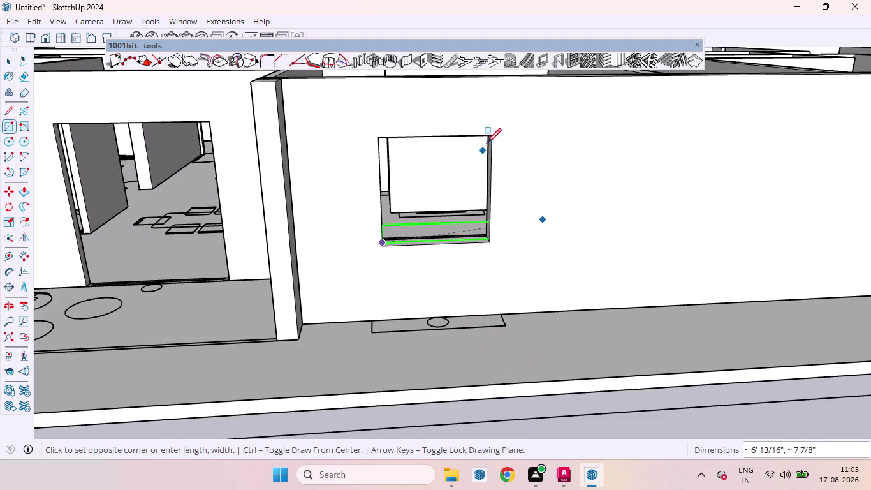
scroll(up, 3)
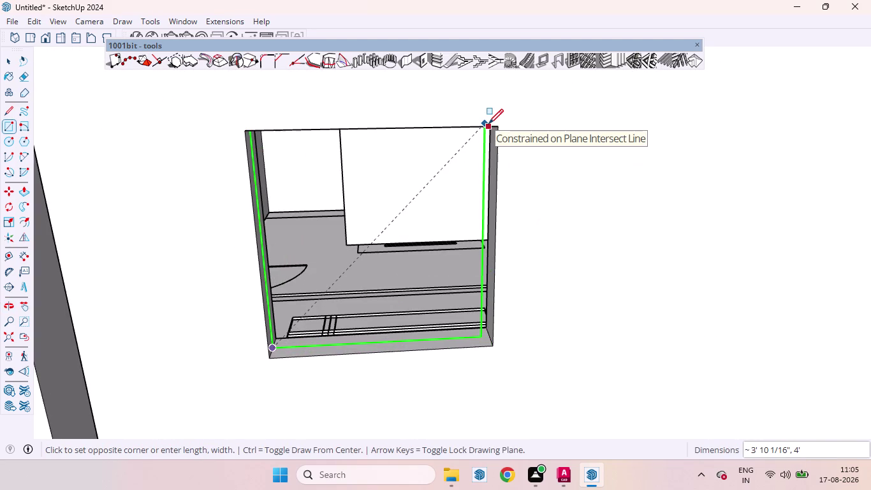
click(494, 126)
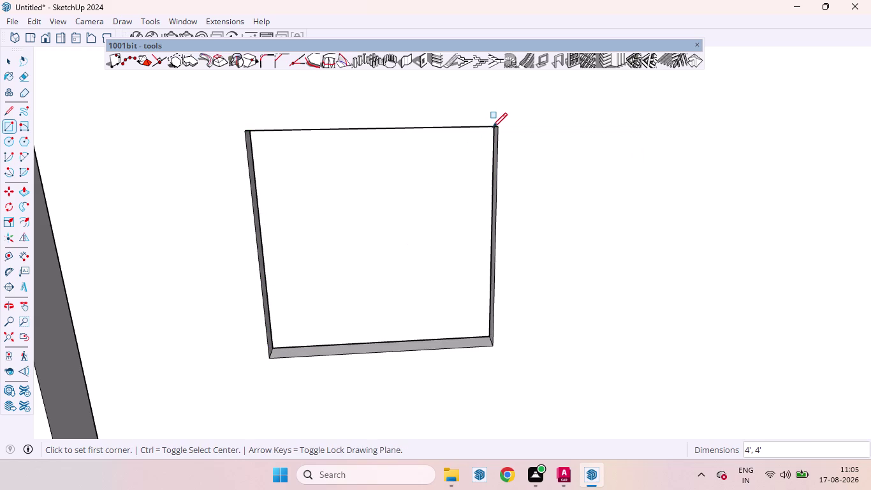
scroll(down, 3)
key(space)
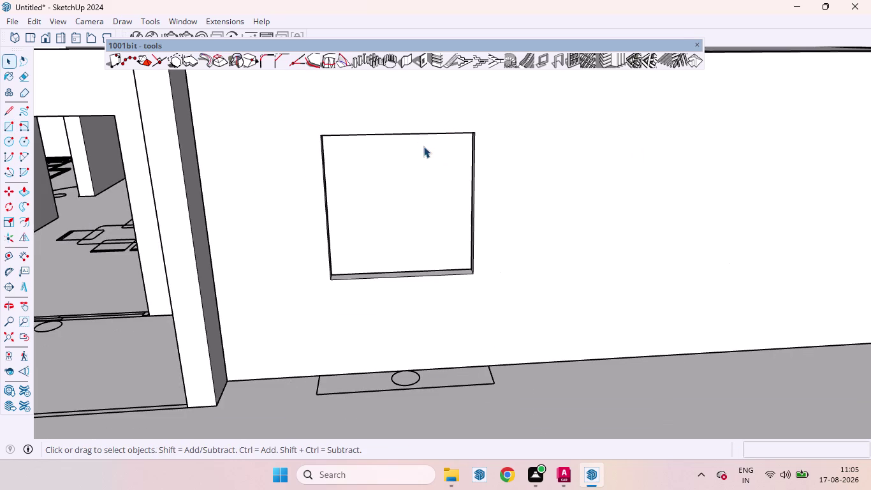
click(429, 184)
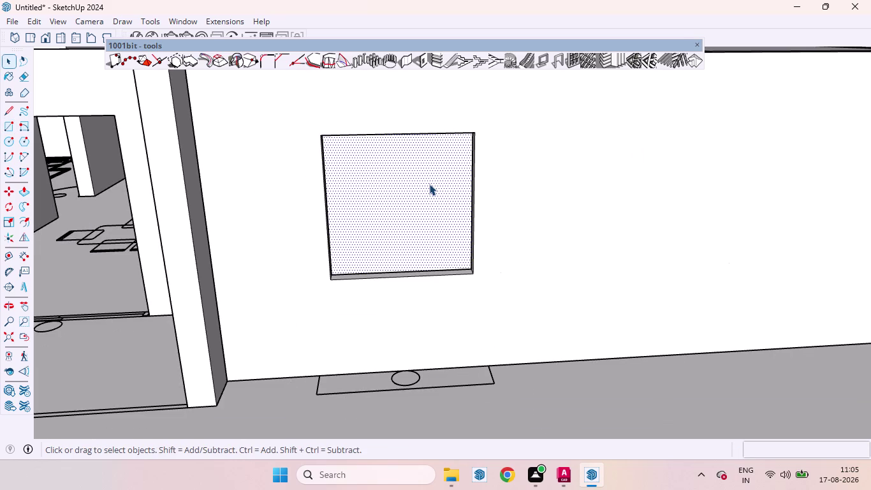
Set the 1001bit Panel Divider to two columns and one row.
click(574, 53)
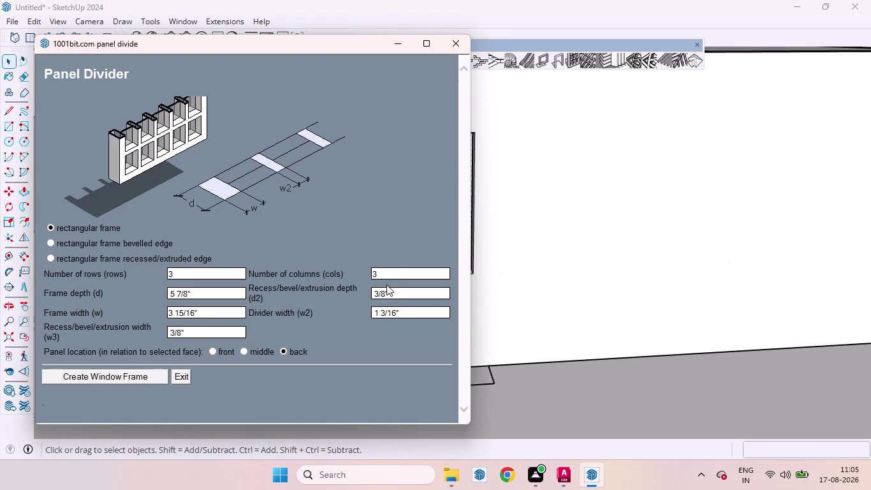
click(383, 274)
key(BackSpace)
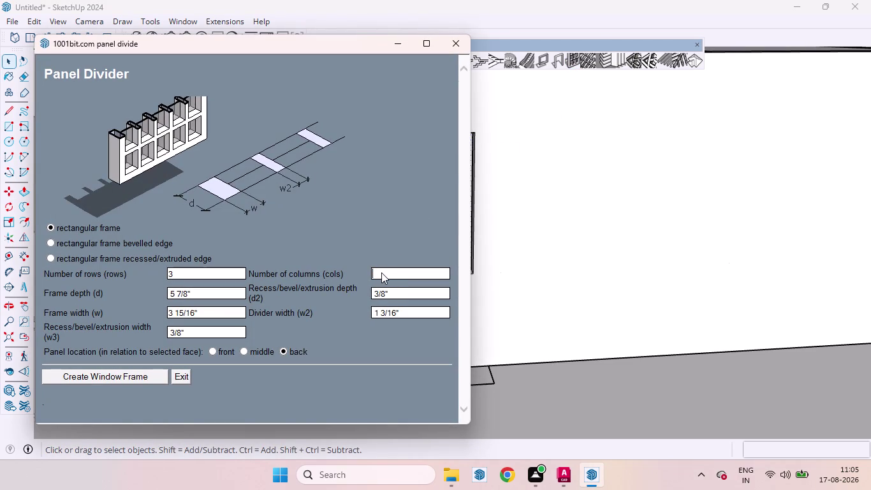
key(2)
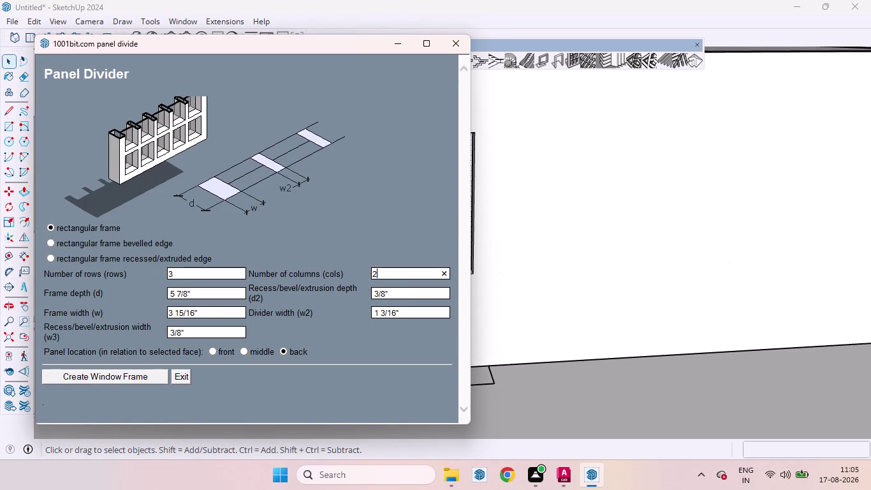
click(183, 269)
key(BackSpace)
key(1)
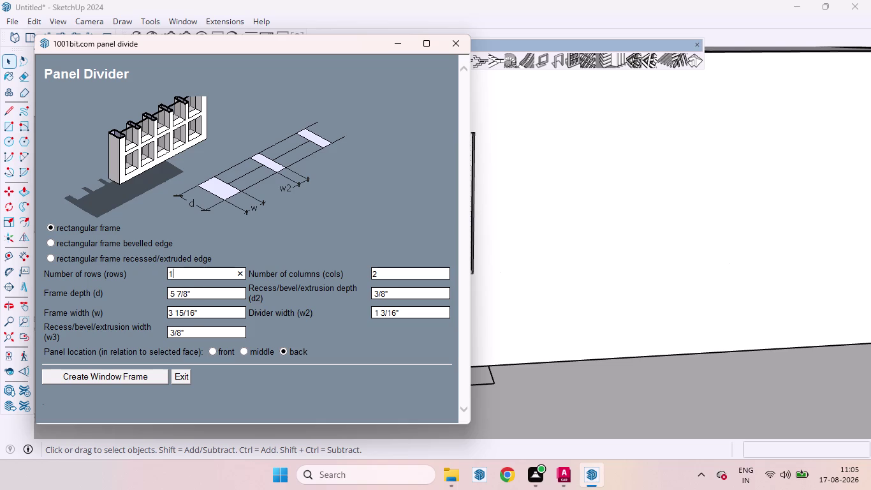
Create the front-located window frame with depth 4 and width 2.
click(195, 293)
key(BackSpace)
key(4)
click(218, 311)
key(BackSpace)
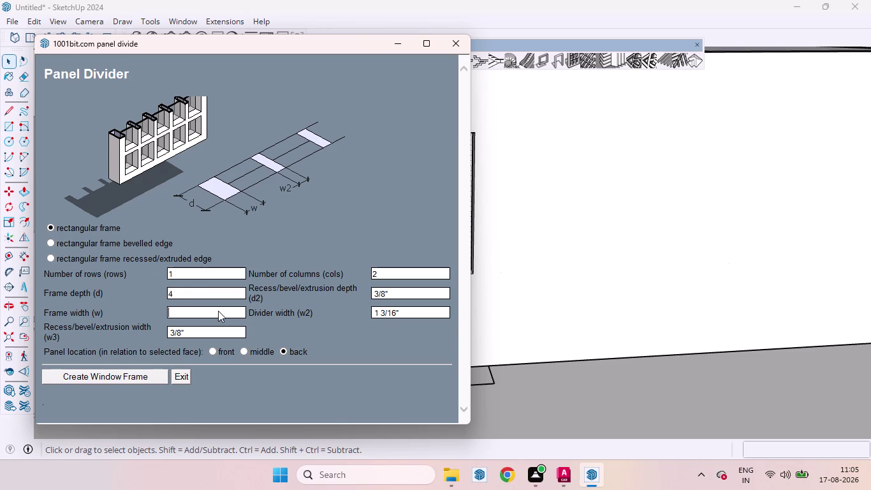
key(2)
click(212, 349)
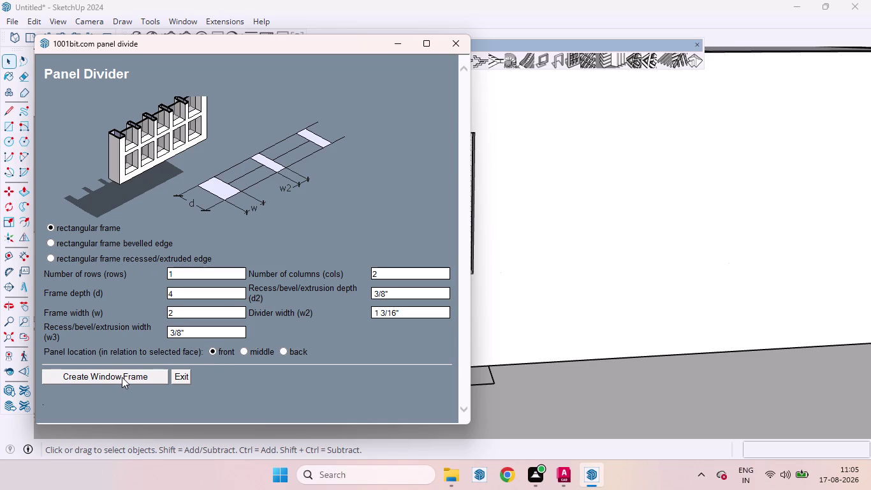
click(122, 377)
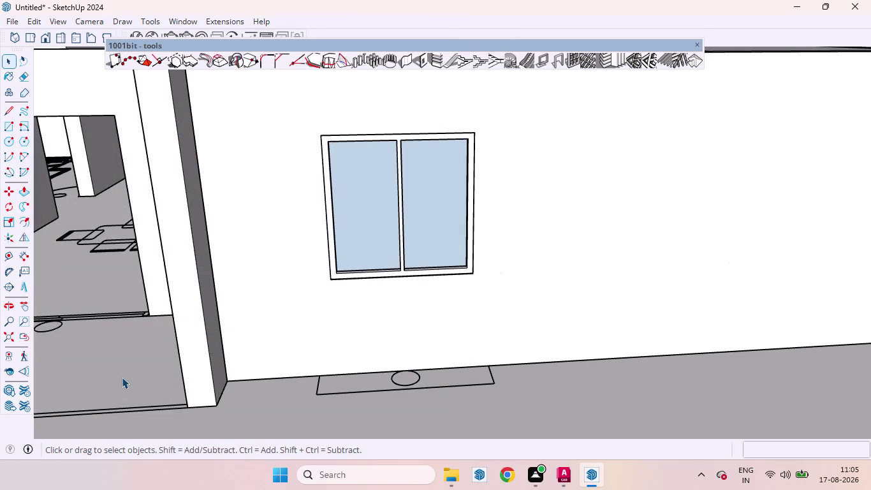
Convert the angled-view two-pane window frame into a component.
scroll(down, 3)
scroll(down, 3)
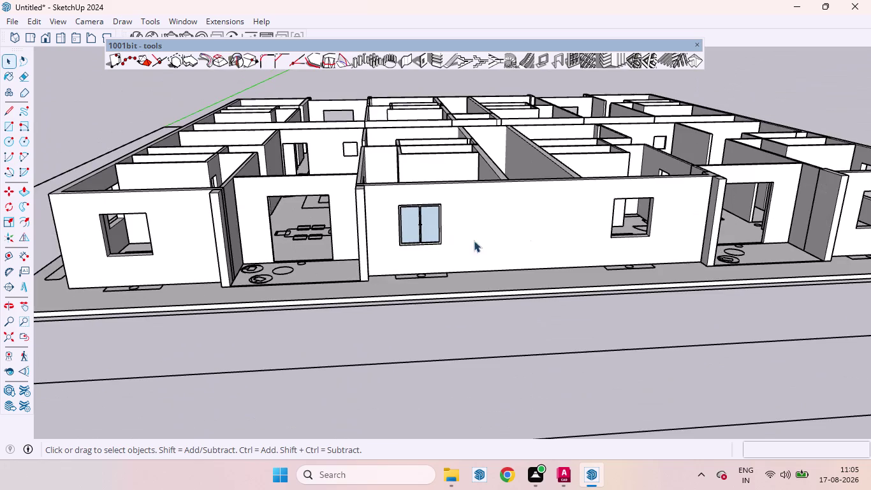
middle_drag(487, 236, 434, 259)
scroll(up, 3)
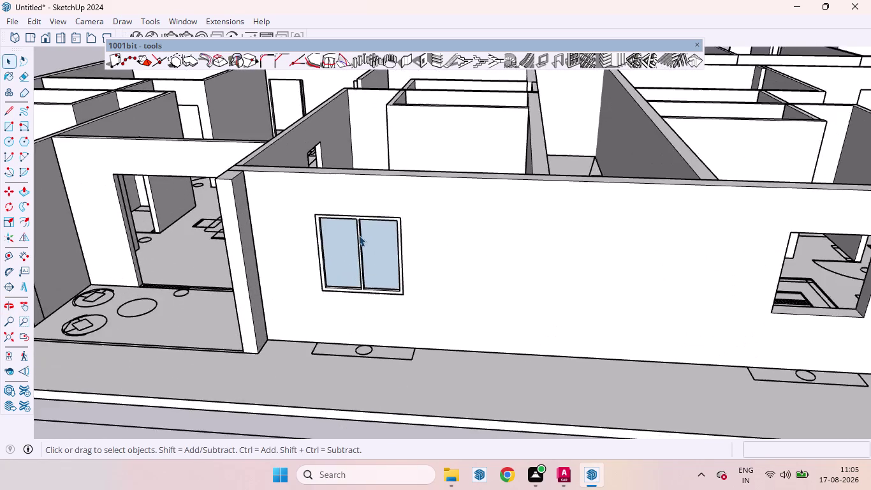
scroll(up, 3)
right_click(358, 236)
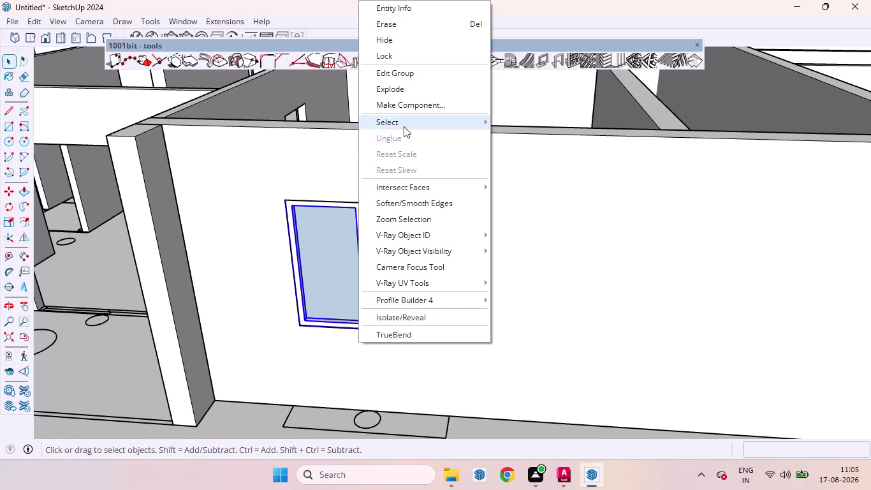
click(391, 100)
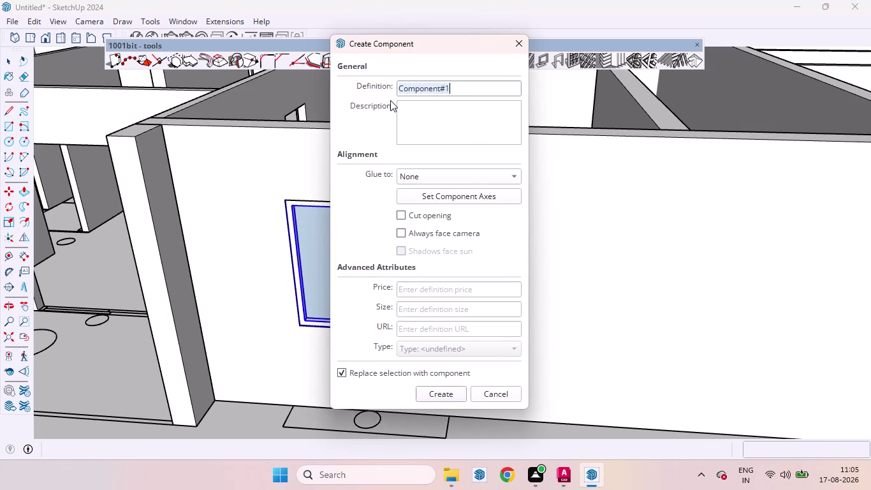
click(442, 393)
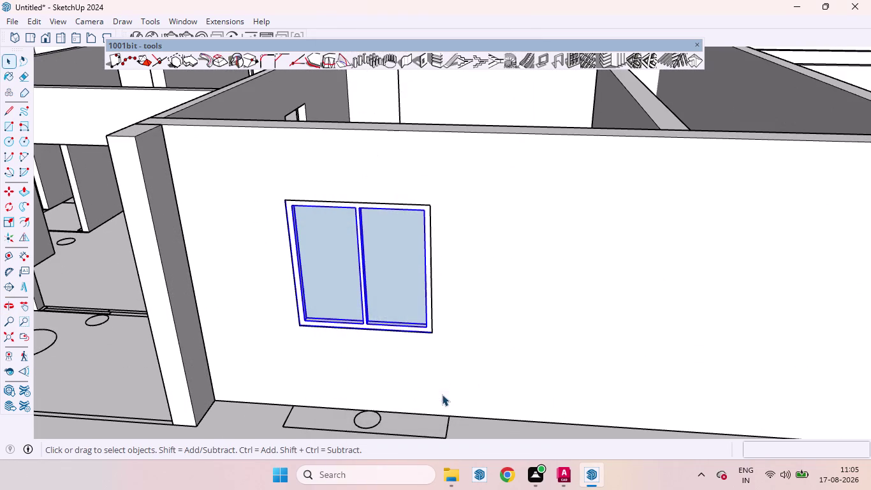
Zoom out to the whole apartment block and deselect the window component.
scroll(up, 3)
scroll(down, 3)
scroll(down, 3)
scroll(down, 3)
scroll(down, 3)
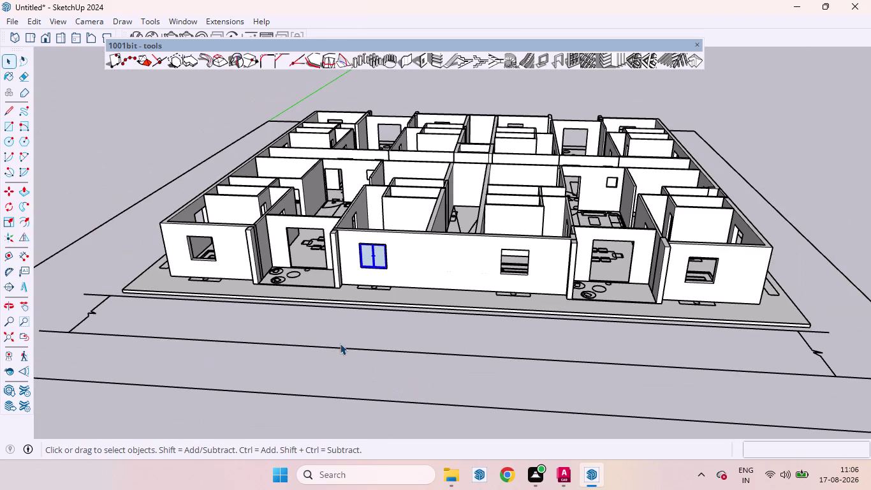
click(335, 336)
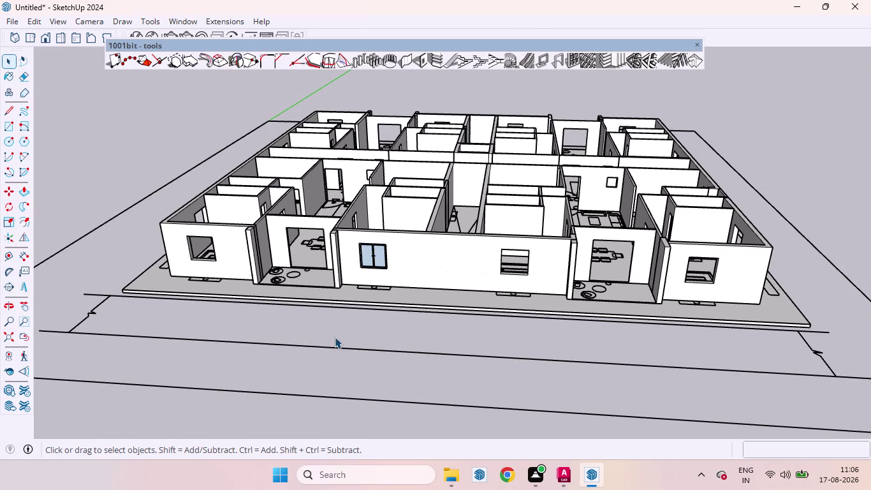